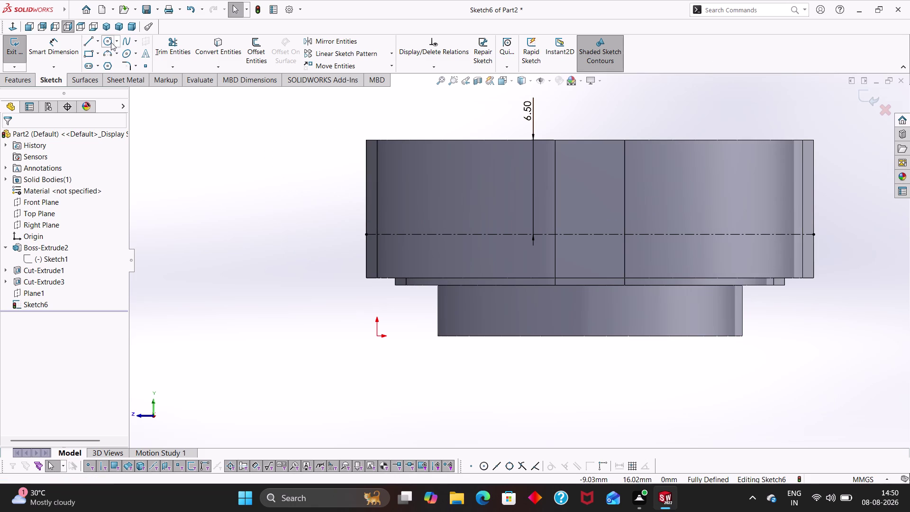
Draw a vertical centreline from the part's top edge to its bottom edge.
click(98, 40)
click(110, 66)
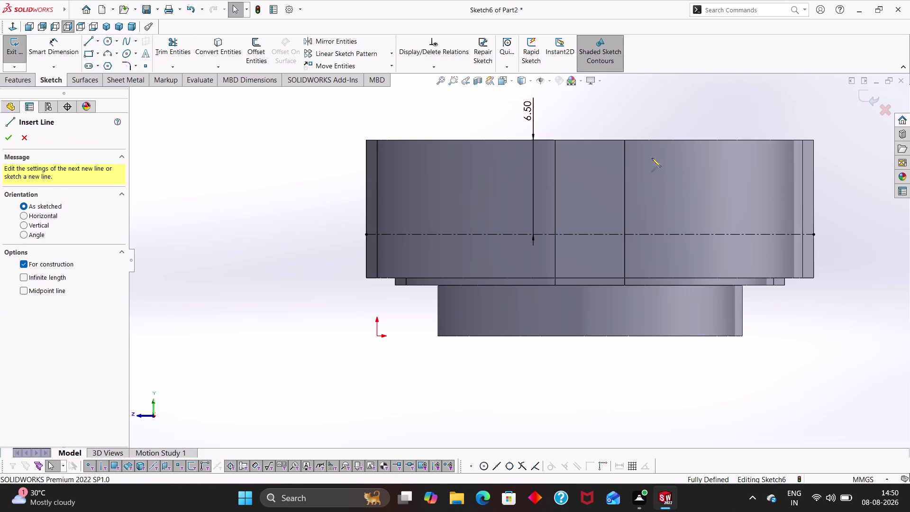
click(591, 140)
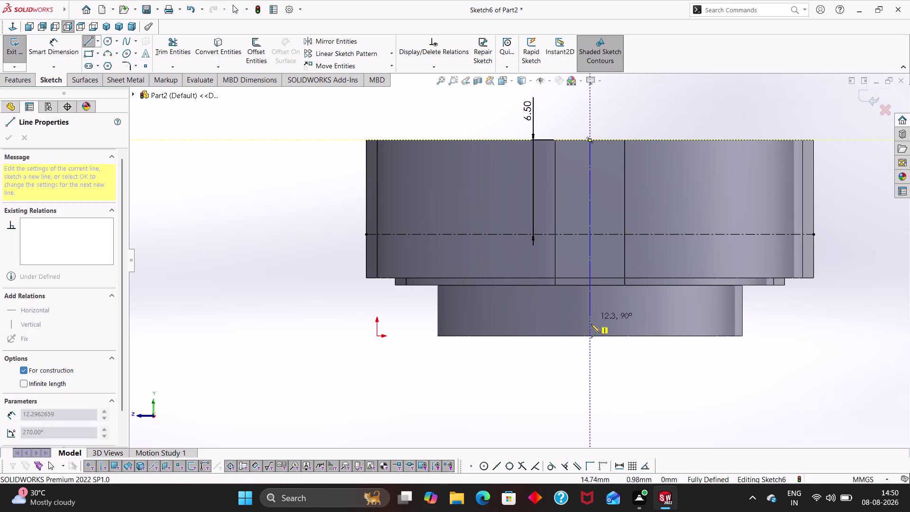
click(589, 337)
key(Escape)
key(Escape)
key(Escape)
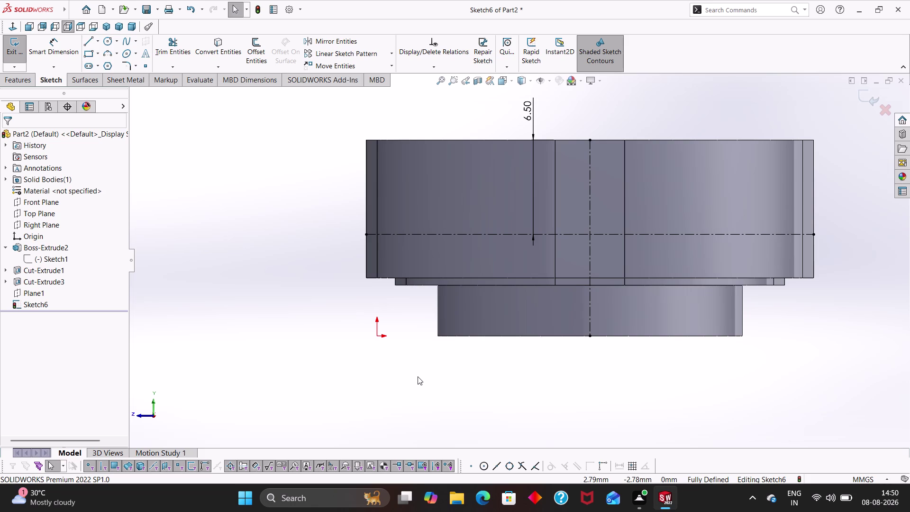
Draw a 3.5 mm vertical line from the horizontal centreline down to the step edge.
scroll(down, 3)
click(89, 44)
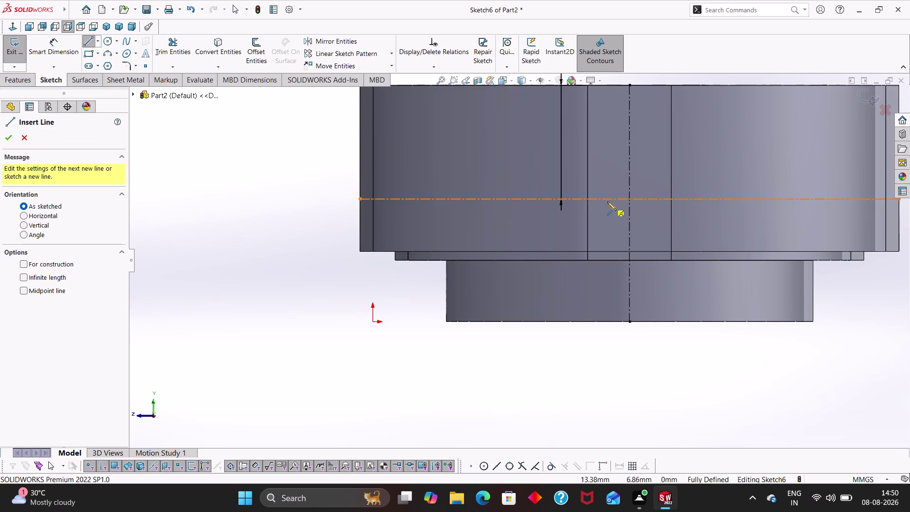
click(589, 199)
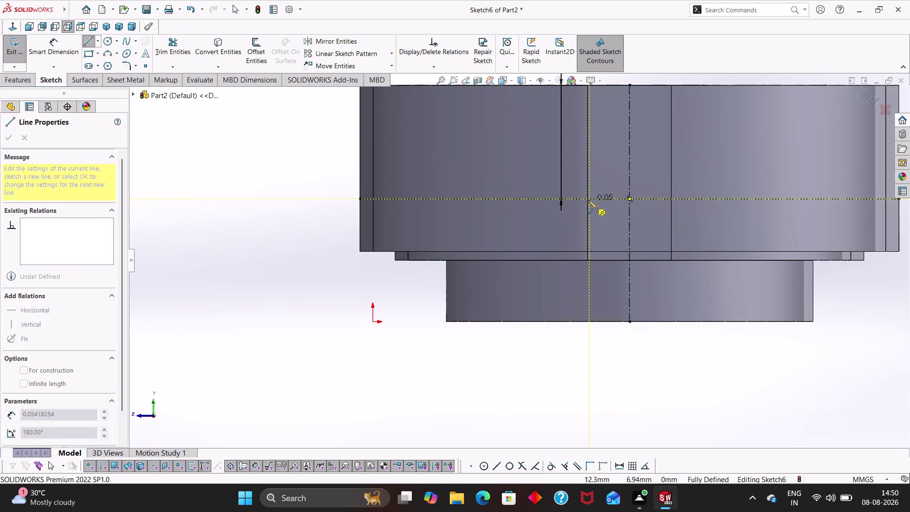
key(Escape)
key(Escape)
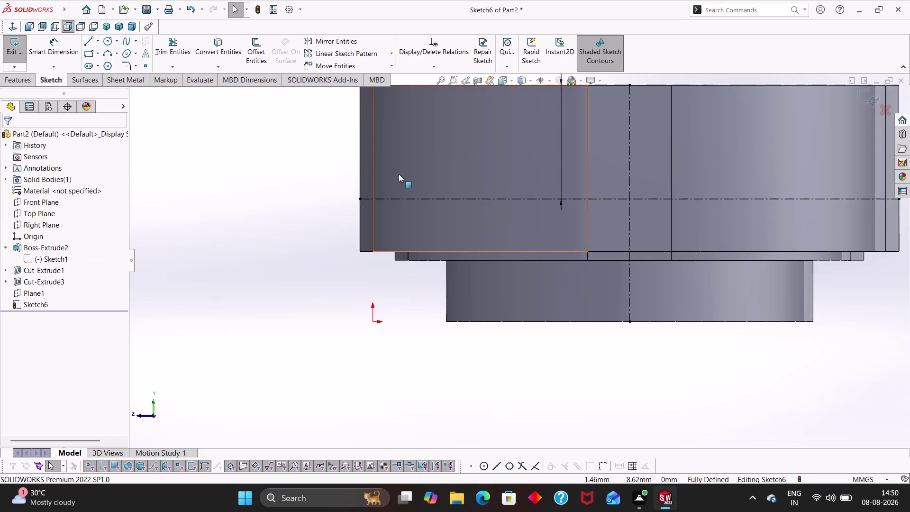
click(89, 41)
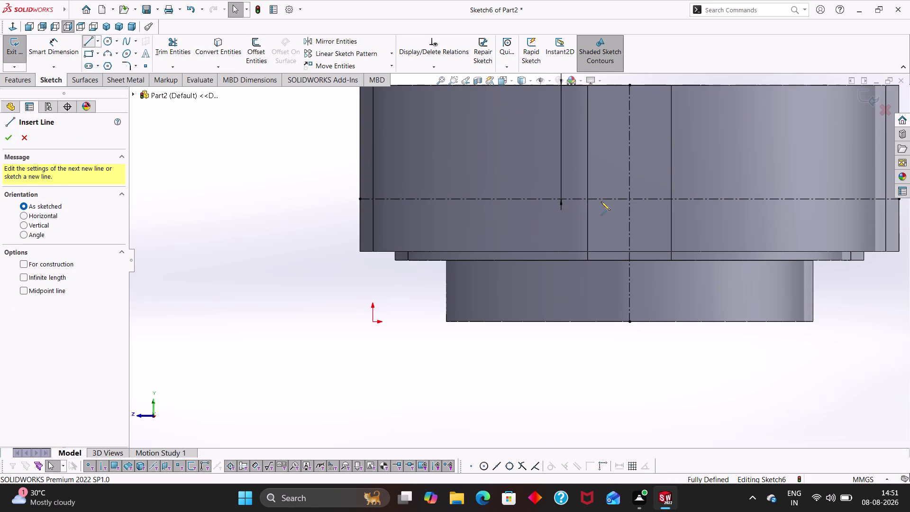
click(587, 200)
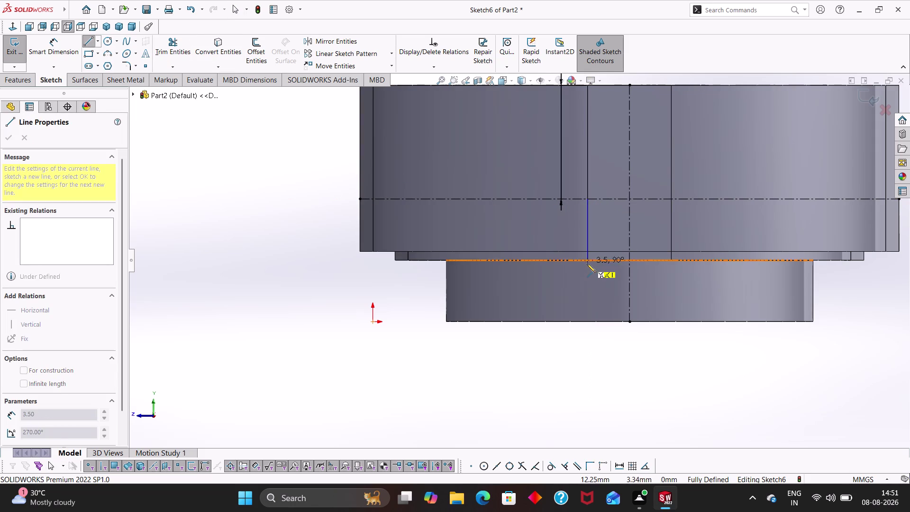
click(588, 262)
key(Escape)
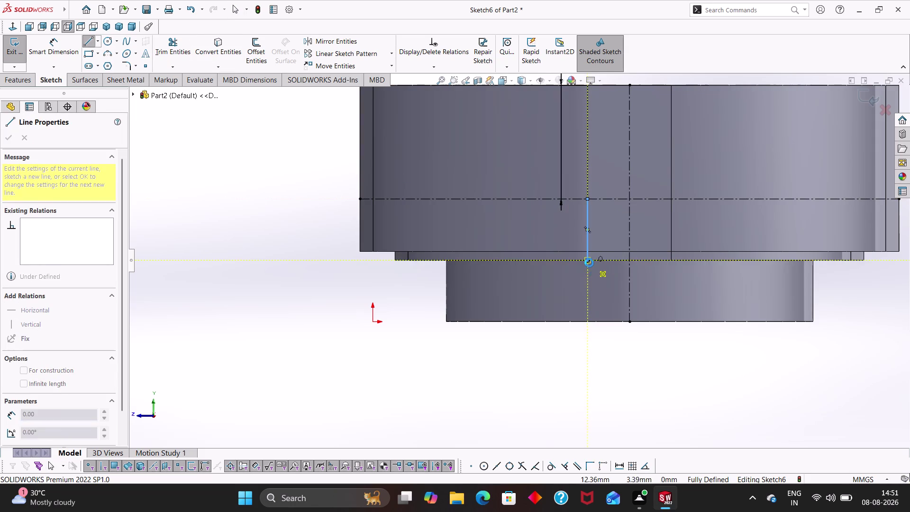
right_drag(286, 207, 279, 210)
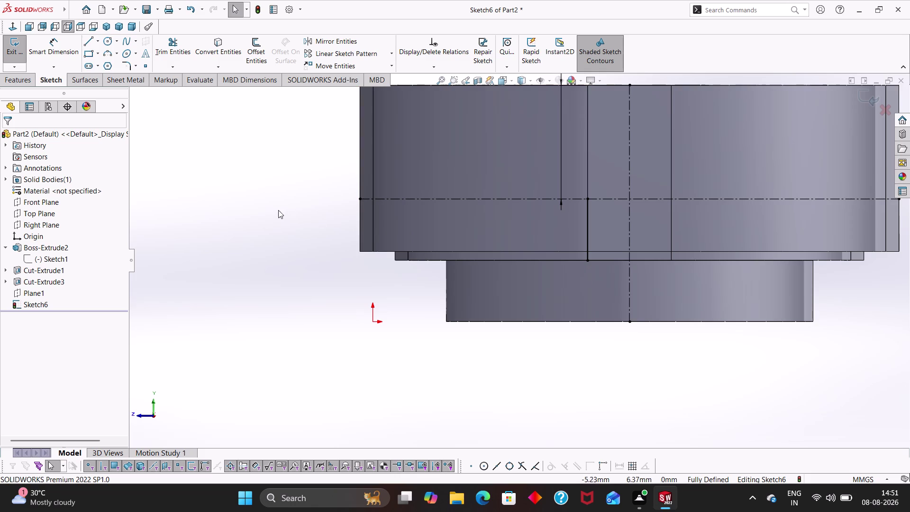
right_drag(279, 210, 267, 213)
Sketch a three-point quarter arc from the line's lower end toward the bottom edge.
click(109, 53)
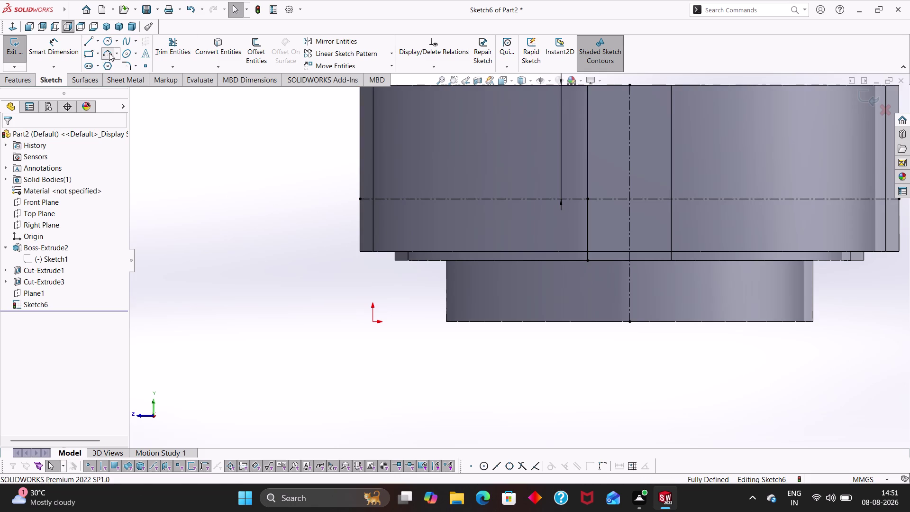
click(590, 262)
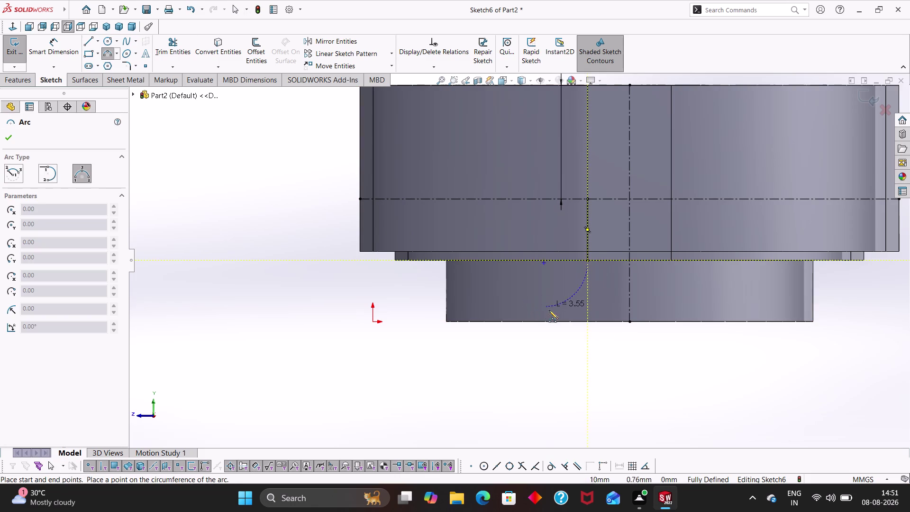
click(541, 321)
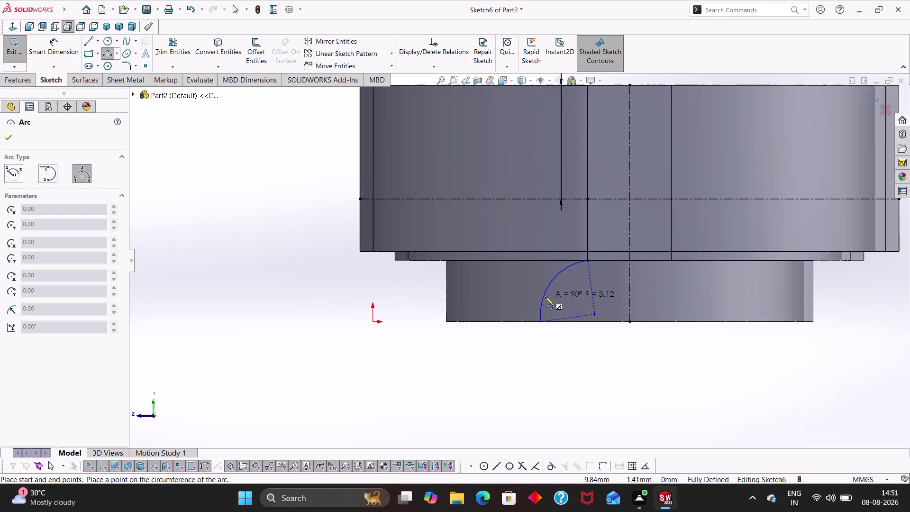
click(545, 297)
key(Escape)
key(Escape)
key(Escape)
right_drag(598, 375, 608, 324)
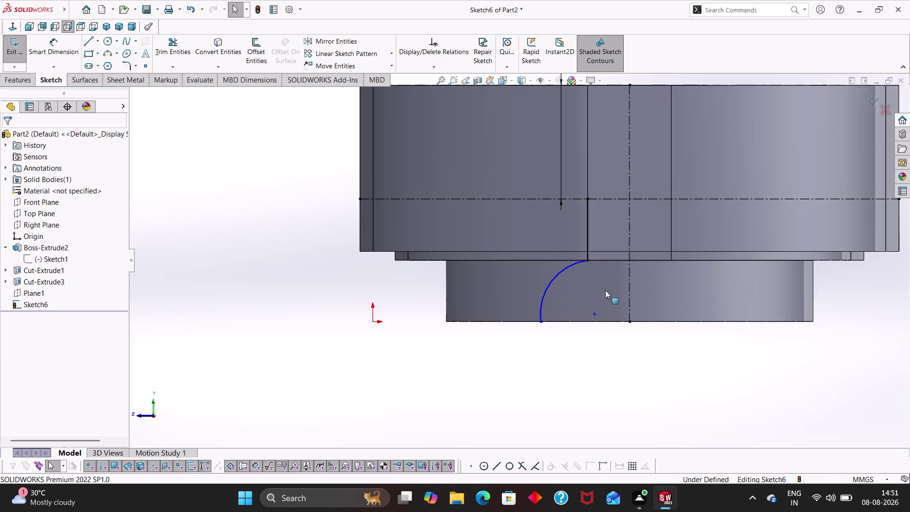
right_drag(607, 324, 597, 264)
Dimension the arc radius to 6.5 mm and adjust its centre point.
click(550, 287)
click(577, 296)
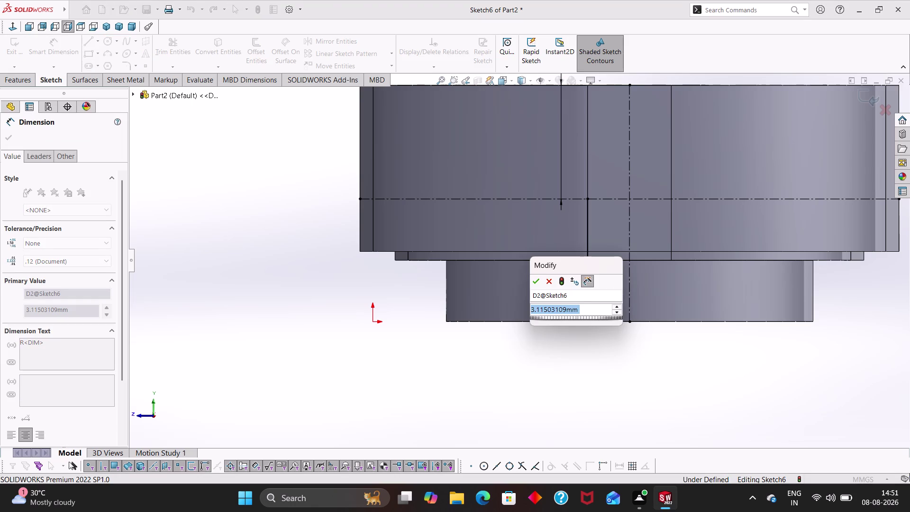
text(6.5)
key(Return)
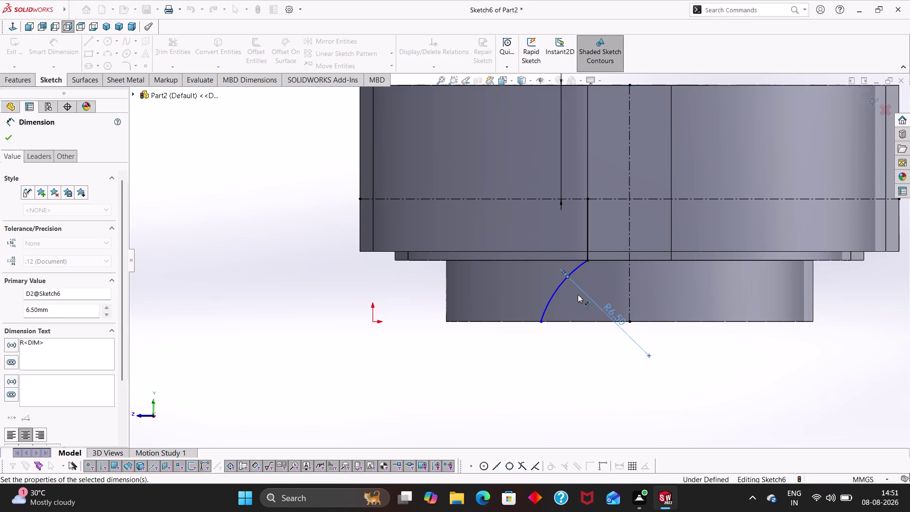
click(672, 352)
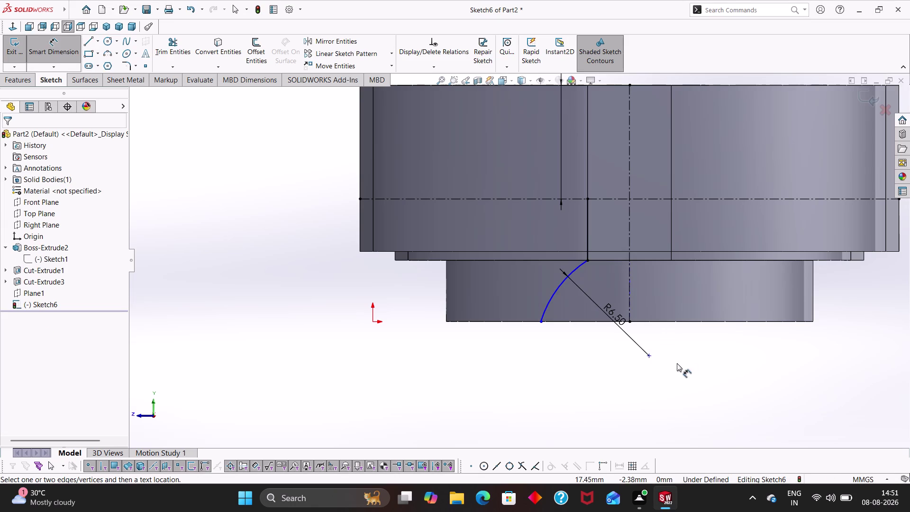
key(Escape)
key(Escape)
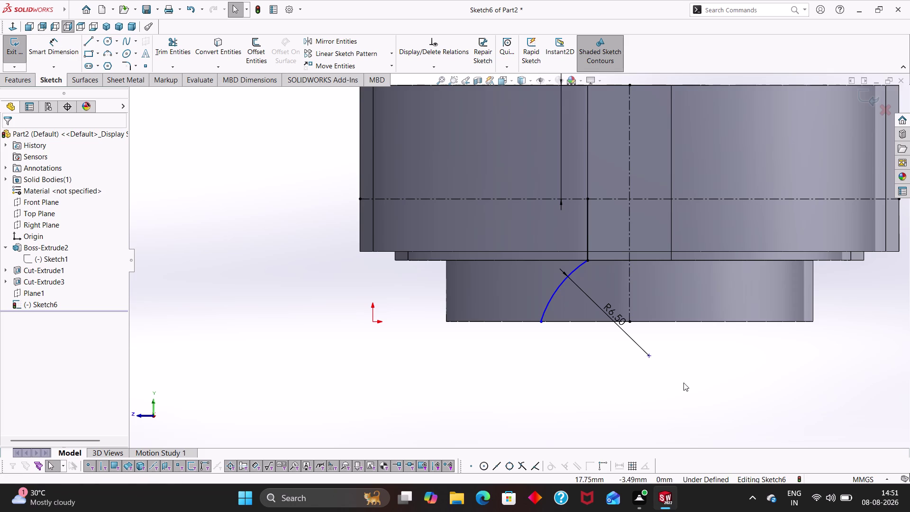
drag(649, 355, 647, 337)
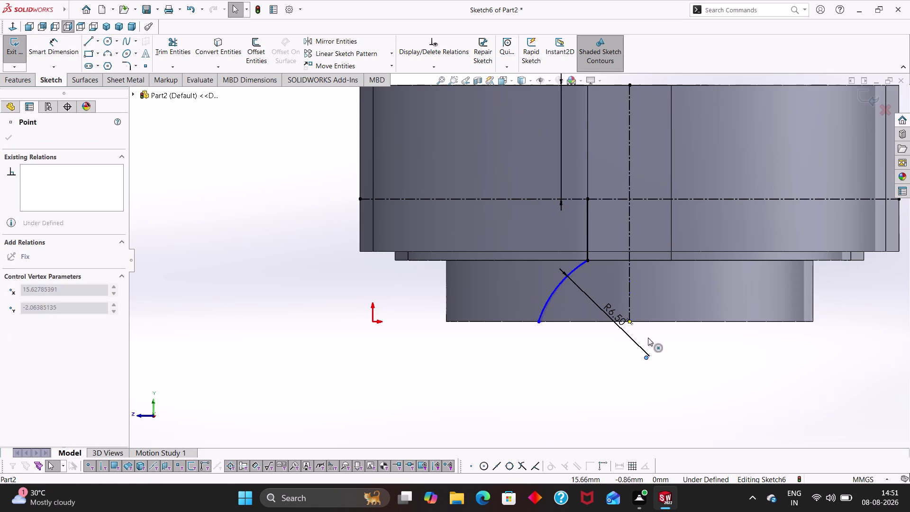
Try relating the arc's centre point to the bottom edge's centre point.
drag(647, 337, 648, 344)
key(Escape)
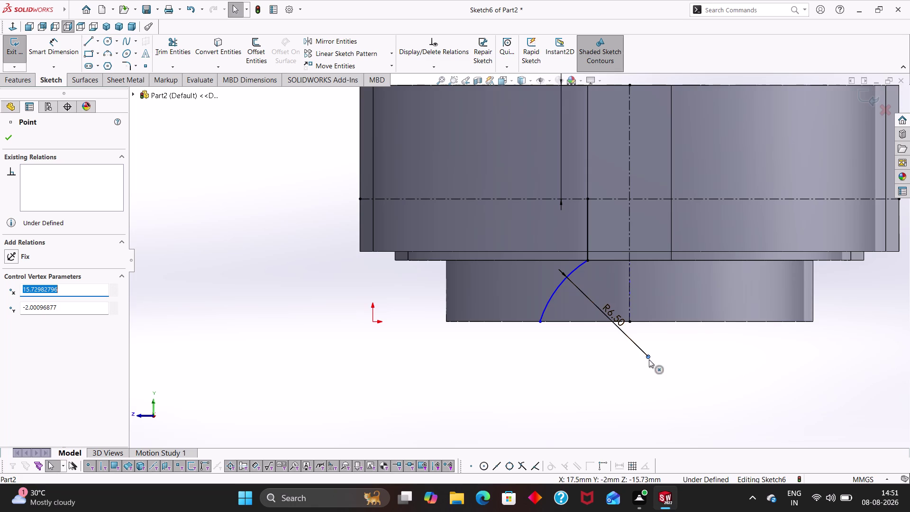
click(649, 357)
click(630, 321)
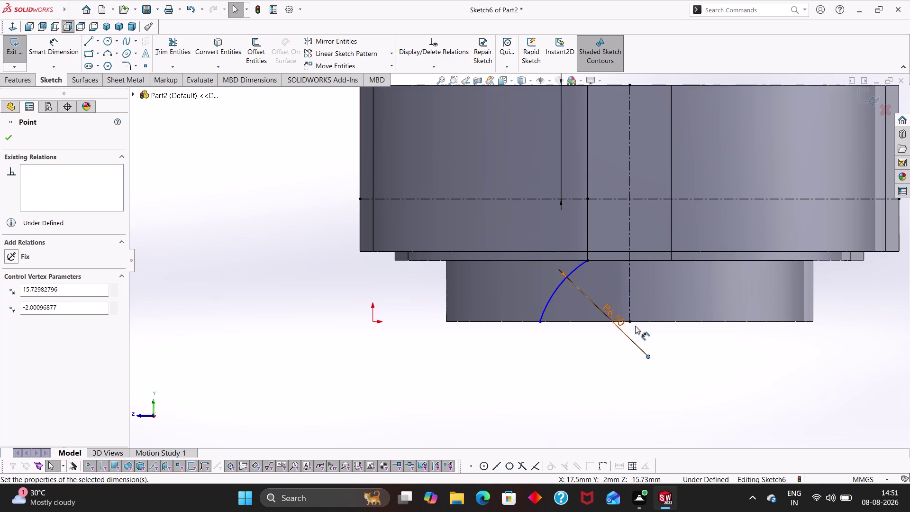
scroll(down, 3)
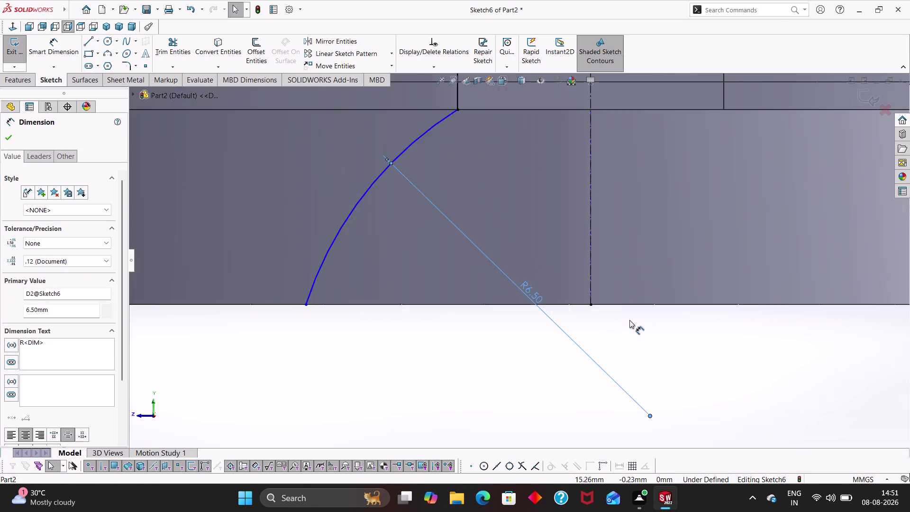
scroll(down, 3)
click(531, 277)
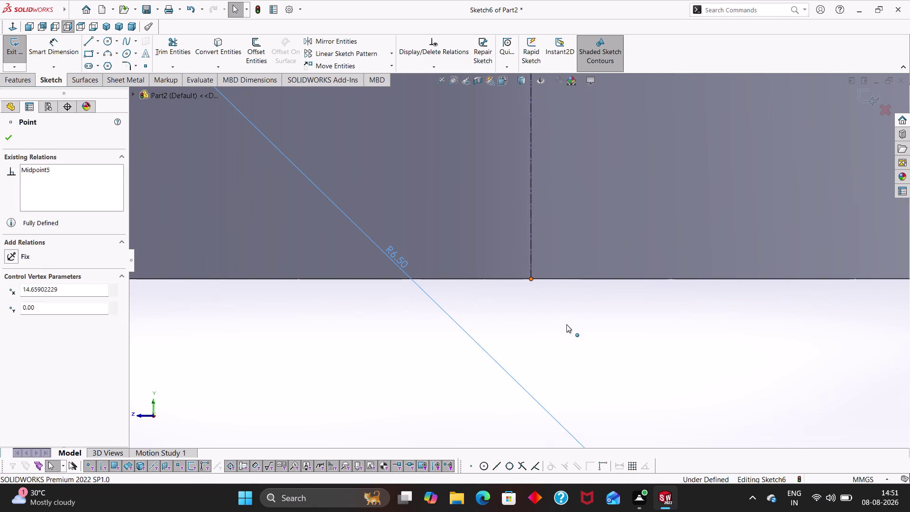
scroll(up, 3)
scroll(up, 3)
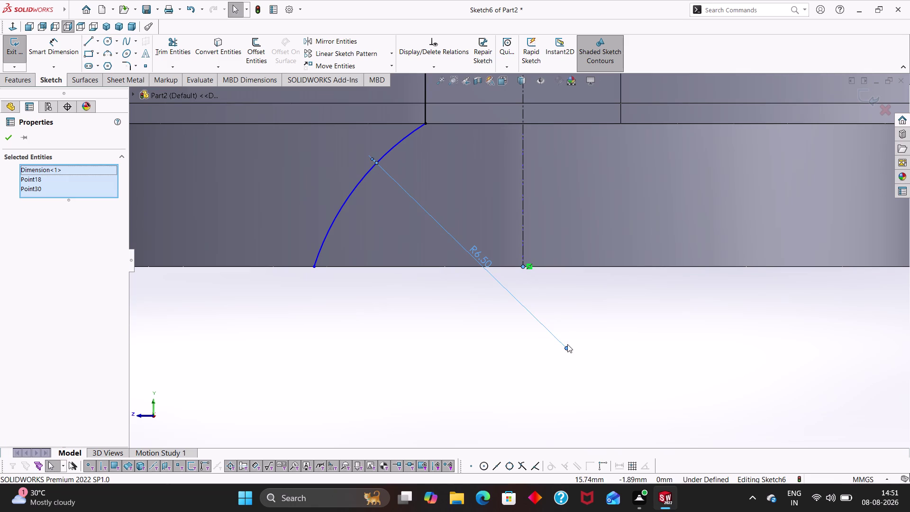
key(Escape)
key(Escape)
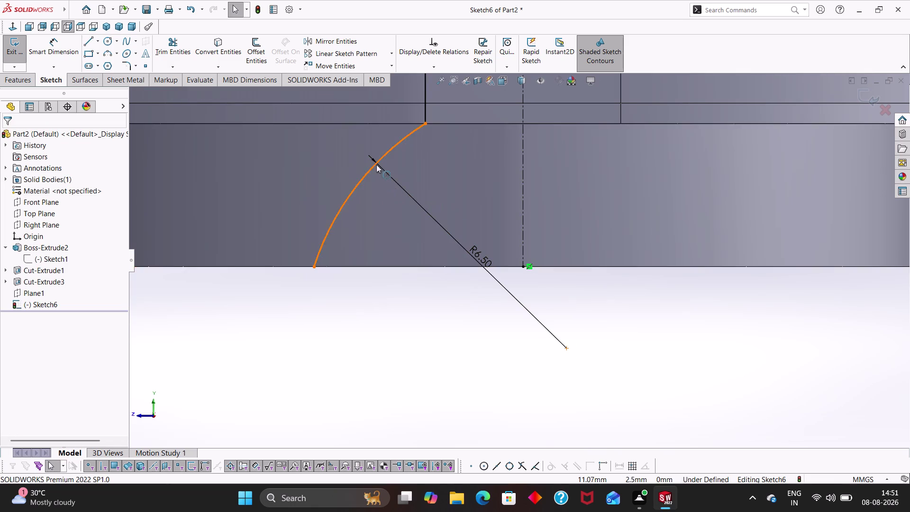
Delete relations on the arc endpoint and vertical line, dragging the arc onto the line's end.
drag(424, 125, 421, 138)
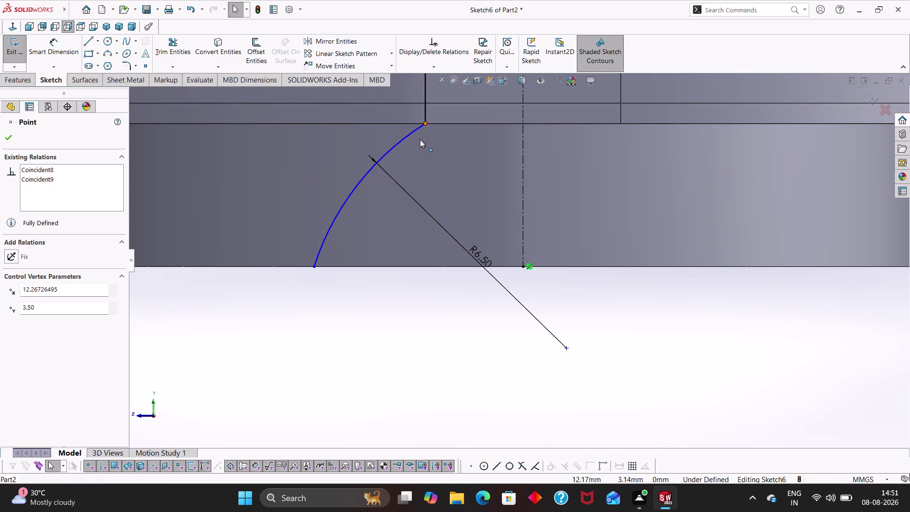
drag(422, 139, 412, 144)
scroll(up, 3)
click(474, 187)
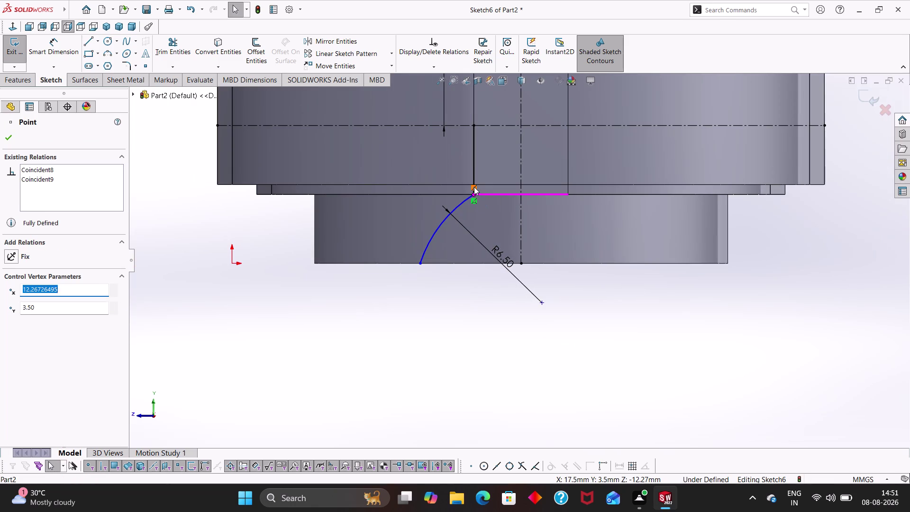
key(Delete)
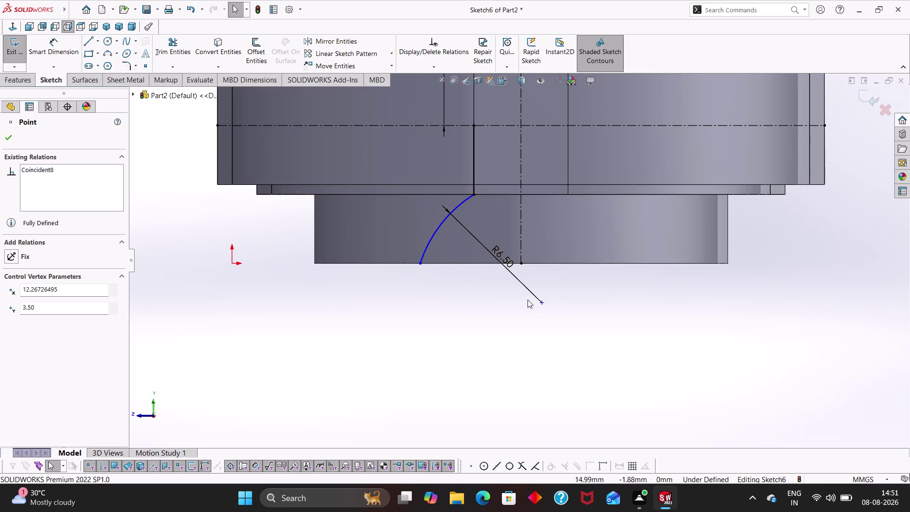
drag(542, 303, 523, 268)
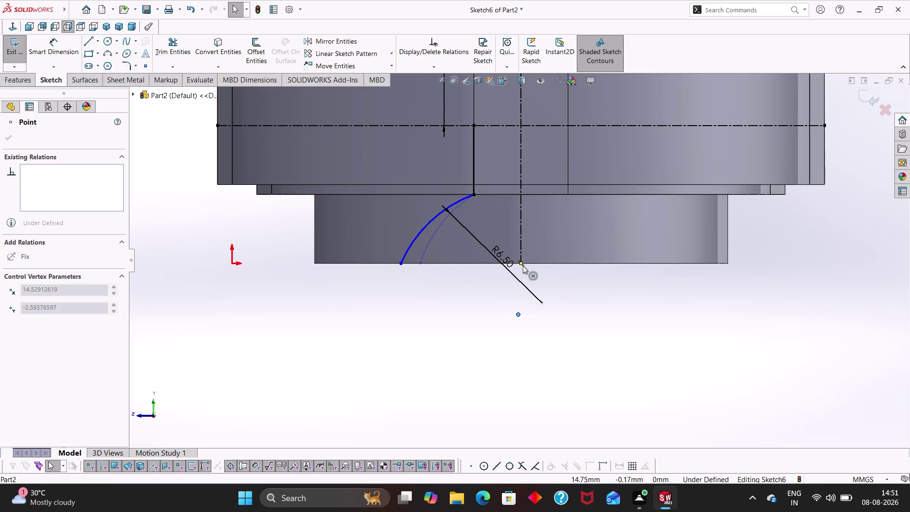
drag(523, 268, 523, 262)
click(475, 167)
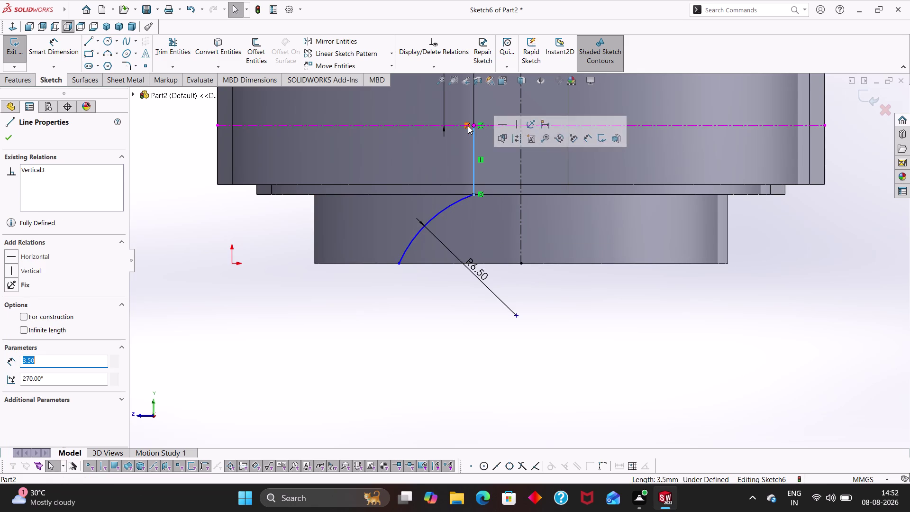
click(468, 126)
key(Delete)
drag(472, 148, 454, 154)
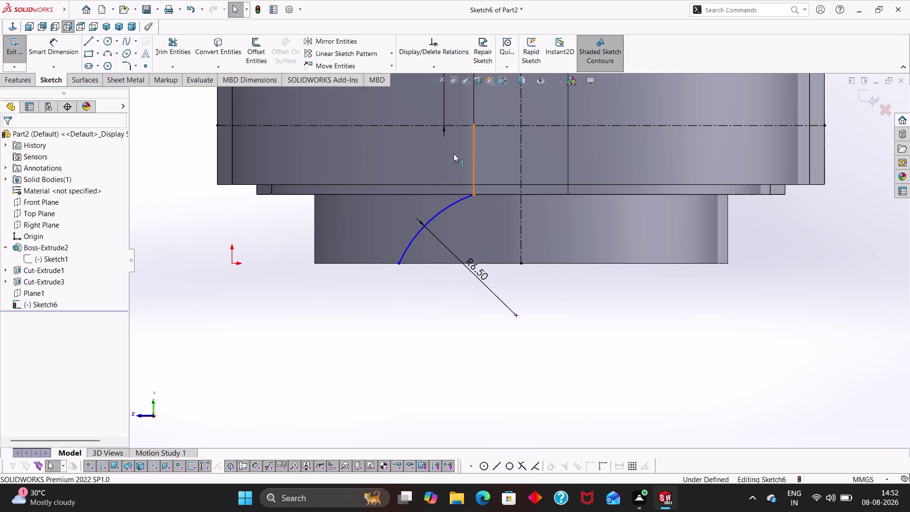
drag(454, 154, 452, 154)
click(478, 126)
key(Delete)
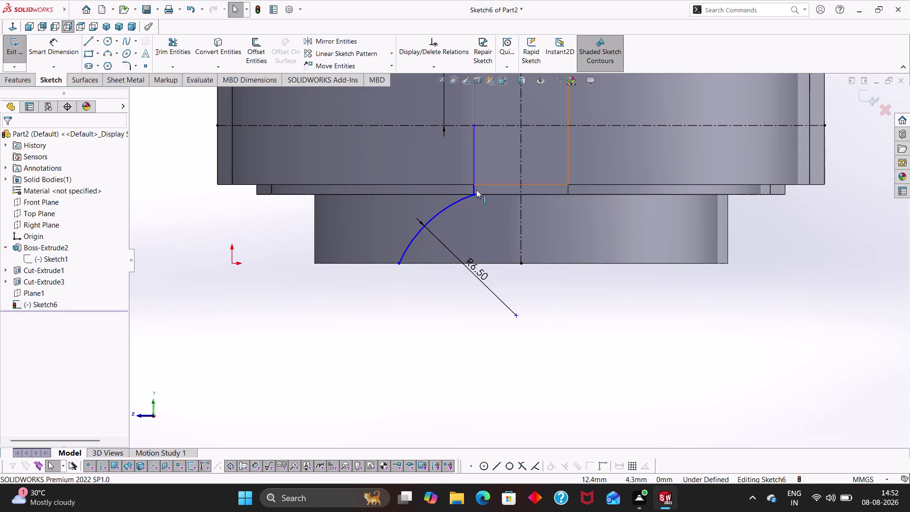
Drag the arc end along the vertical line, revert it, then delete the R6.50 arc.
click(472, 195)
click(480, 195)
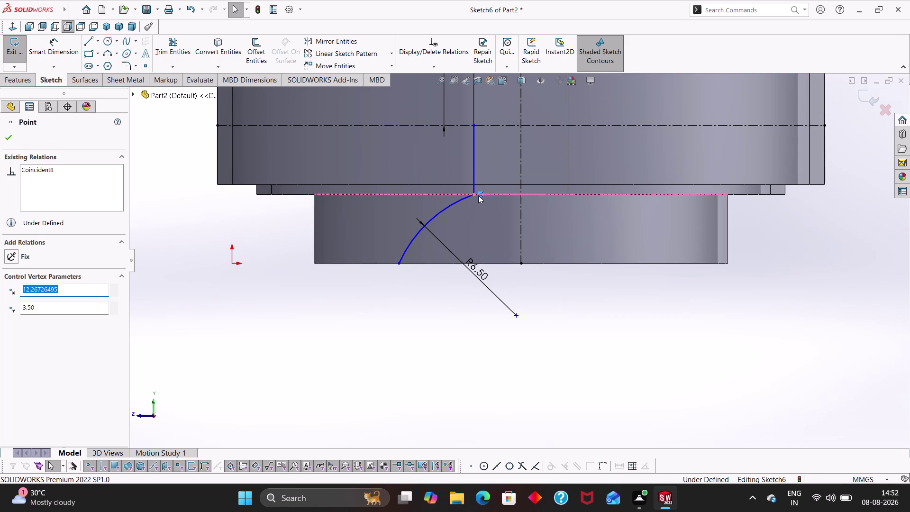
key(Delete)
drag(518, 314, 521, 271)
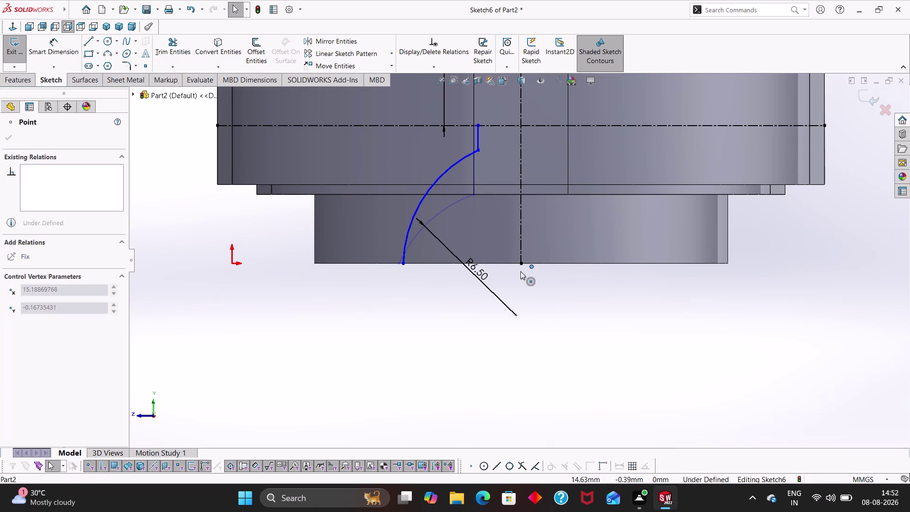
drag(520, 272, 508, 272)
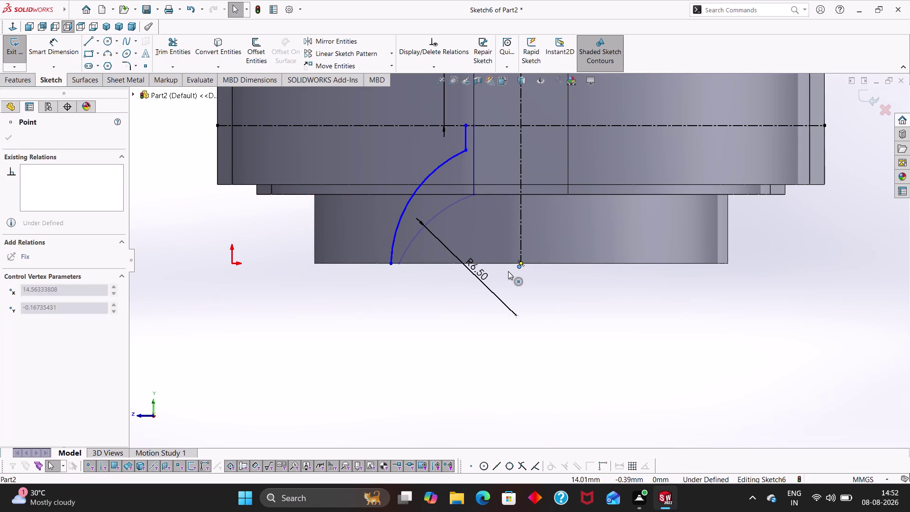
drag(508, 271, 510, 268)
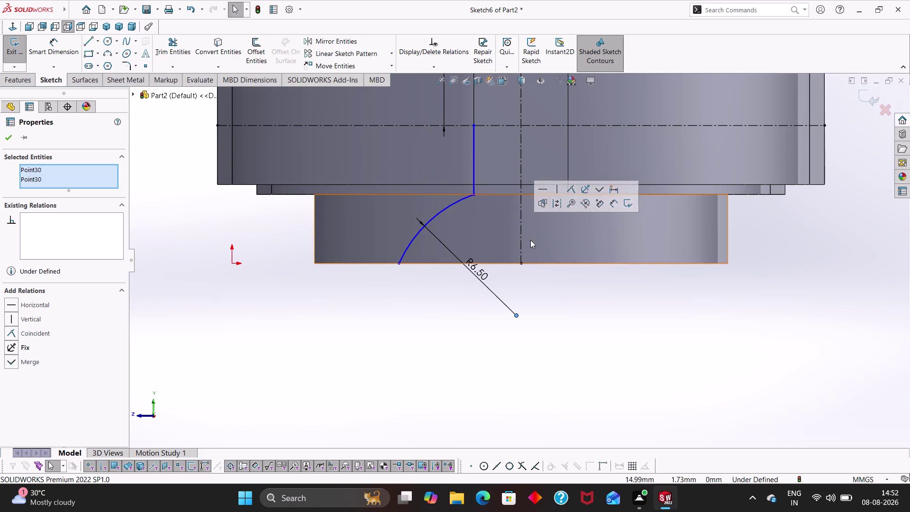
key(Escape)
key(Escape)
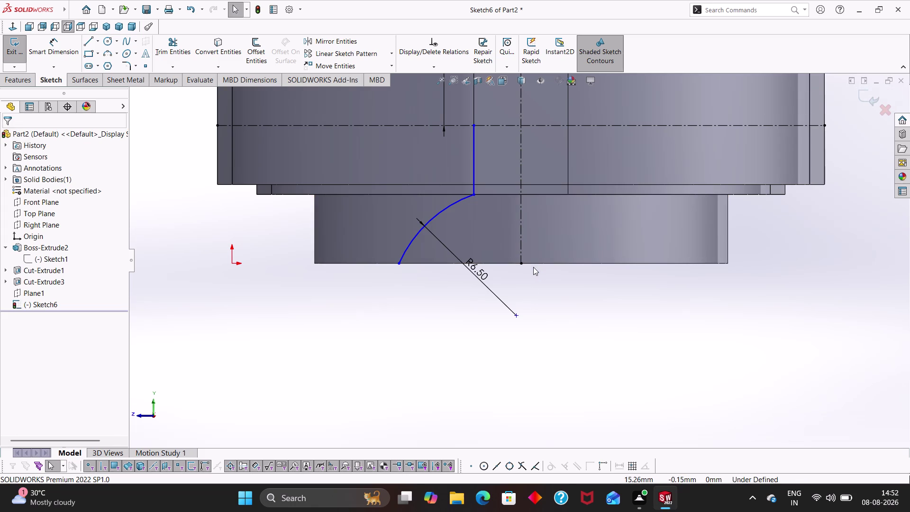
click(447, 210)
key(Delete)
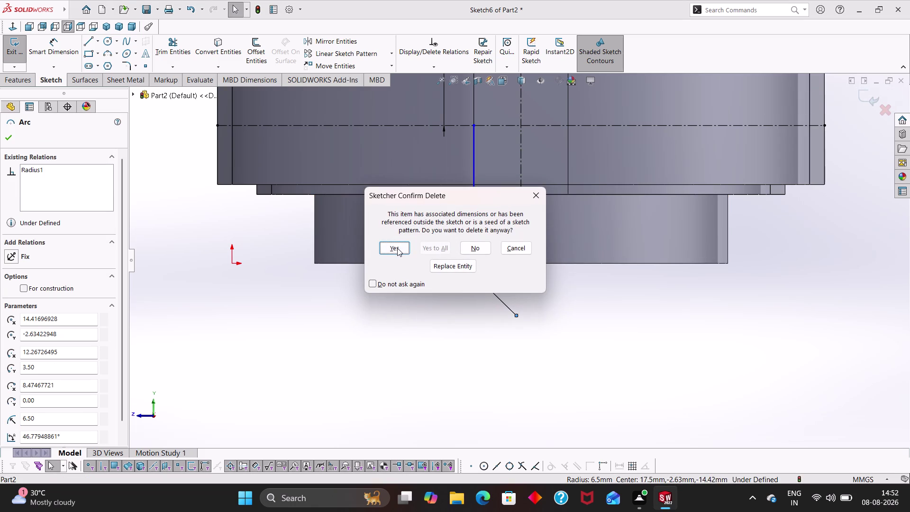
Confirm the arc deletion and sketch a new arc from the vertical line's lower end.
click(397, 247)
key(Delete)
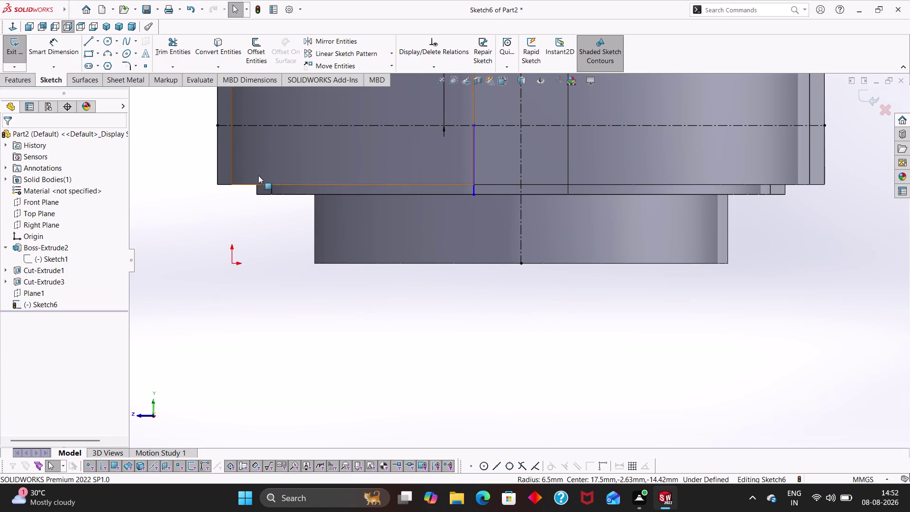
click(96, 44)
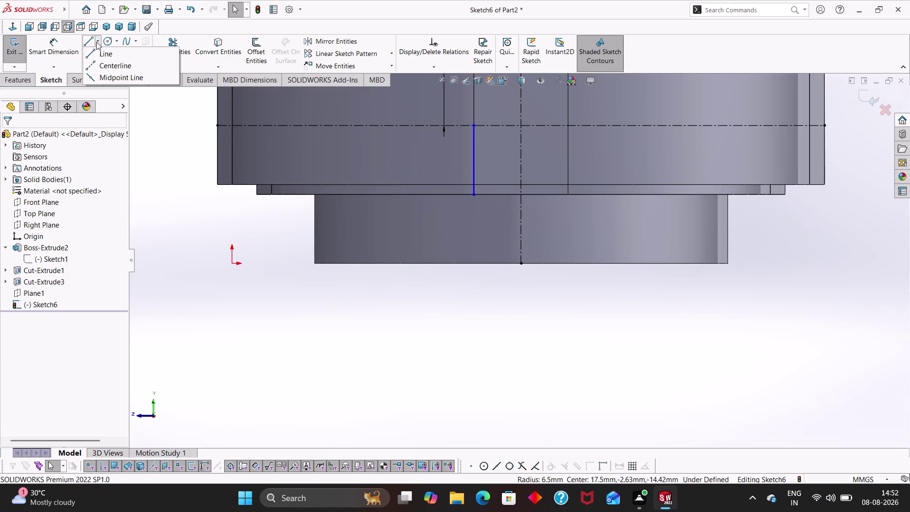
click(92, 38)
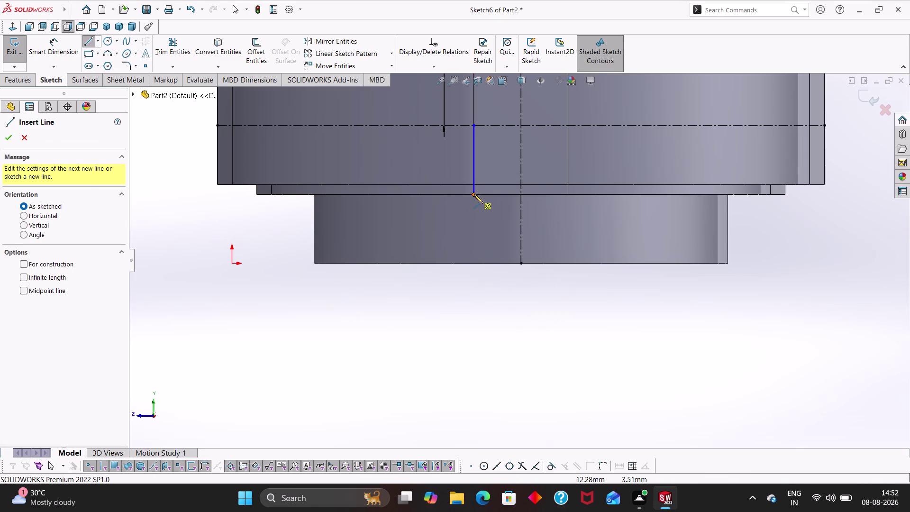
click(474, 195)
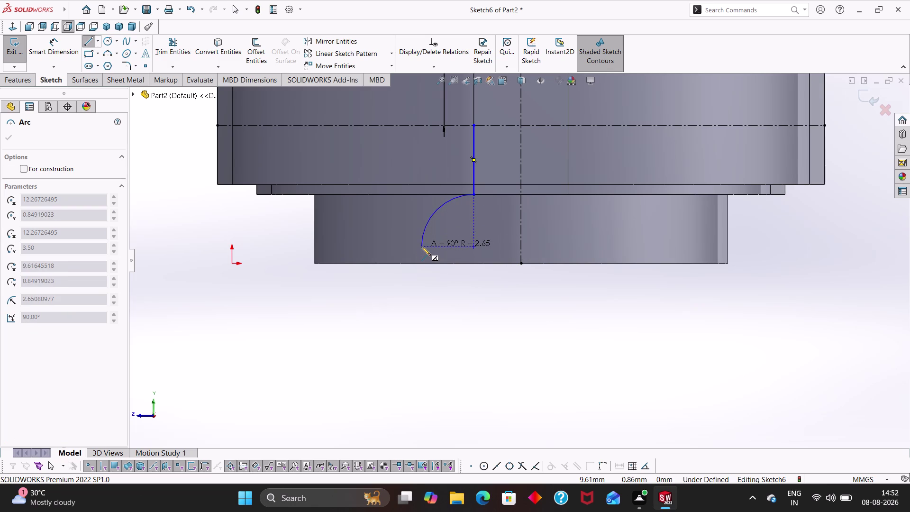
click(422, 246)
key(Escape)
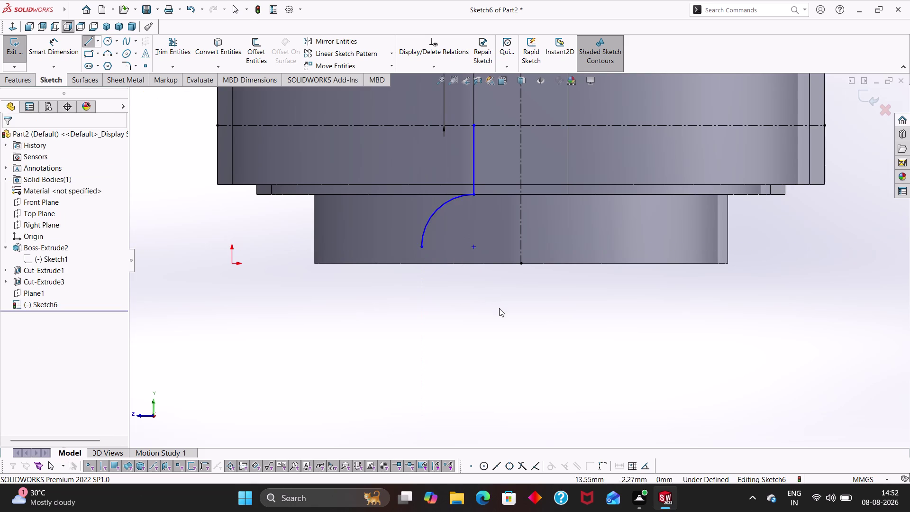
right_drag(499, 308, 471, 224)
Dimension the new arc's radius to 6.5 mm.
click(444, 205)
click(460, 230)
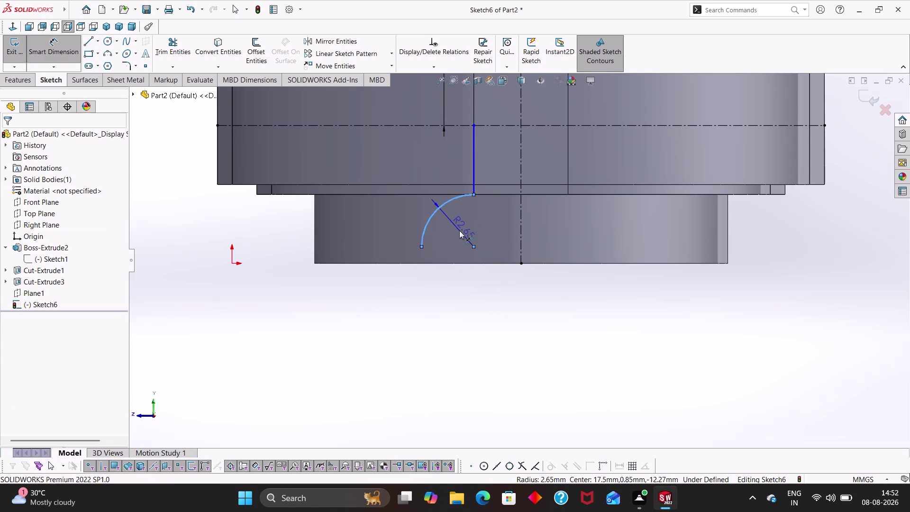
key(6)
text(.)
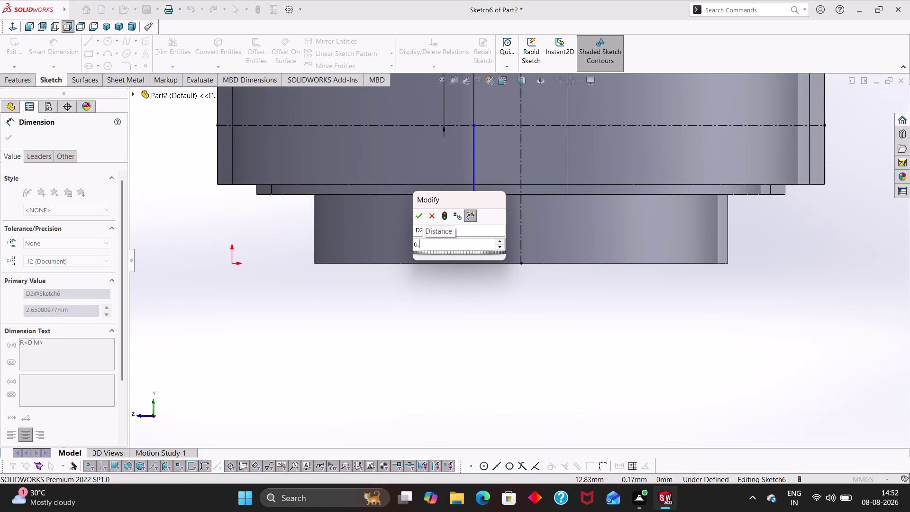
text(5)
key(Return)
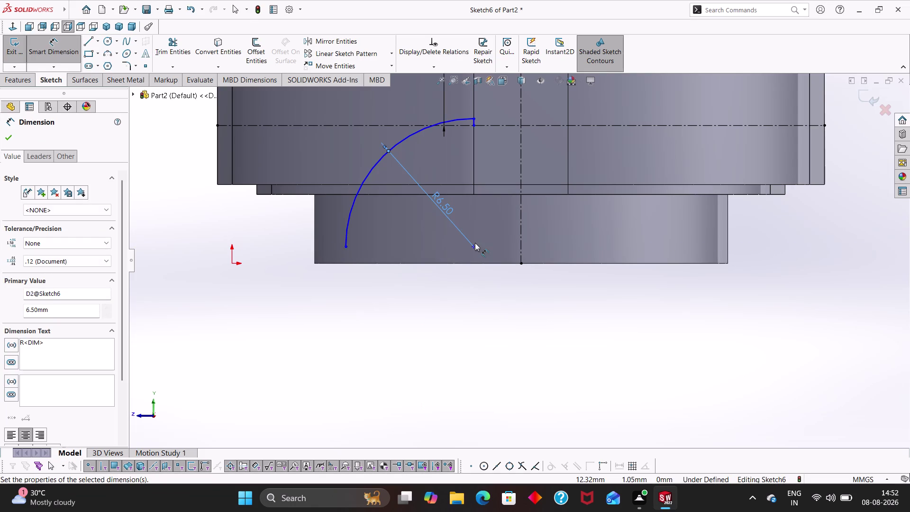
key(Escape)
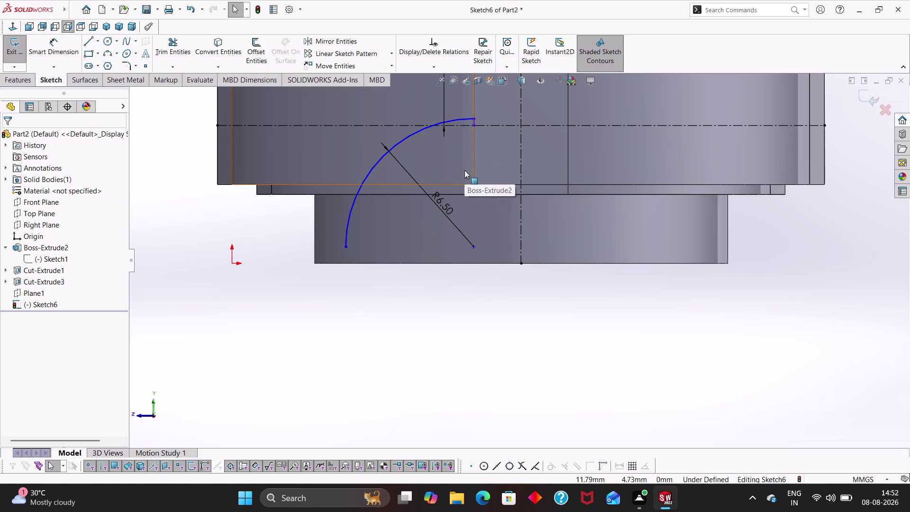
Drag the arc ends onto the vertical line's lower end and the part's bottom edge.
drag(474, 117, 471, 193)
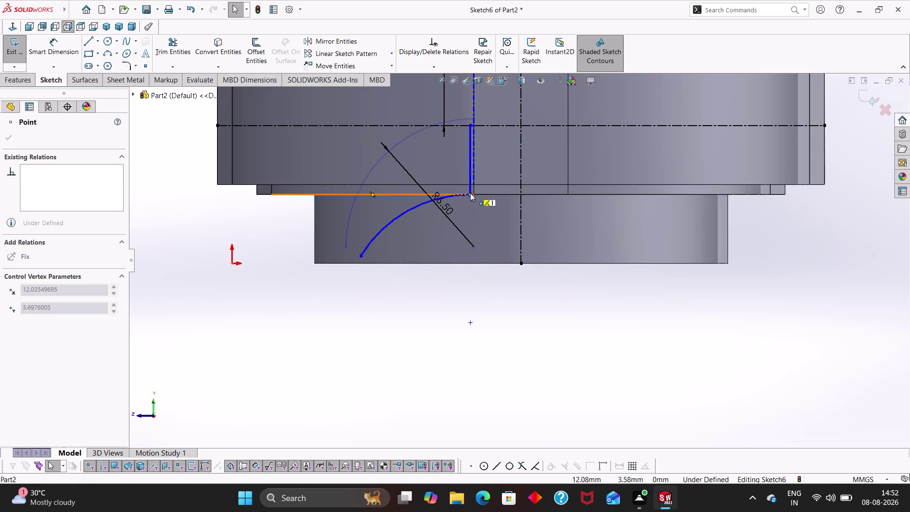
drag(470, 193, 475, 195)
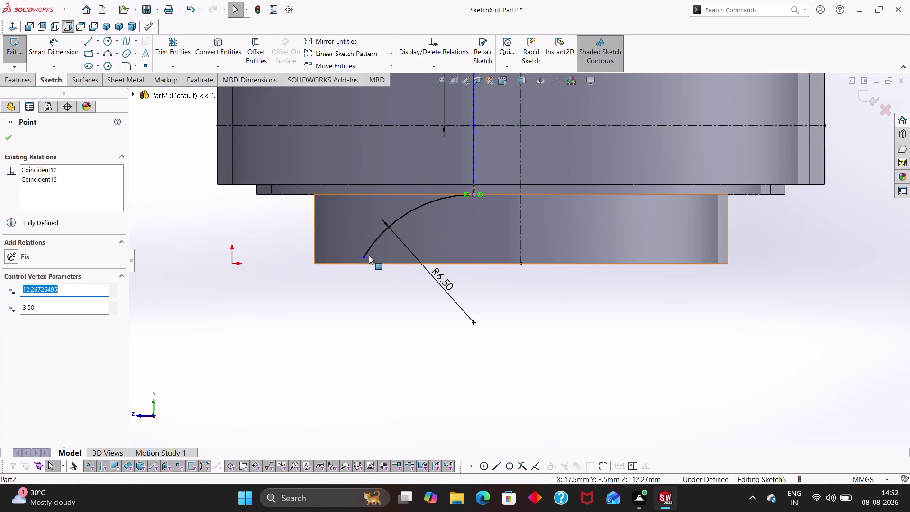
drag(366, 256, 400, 277)
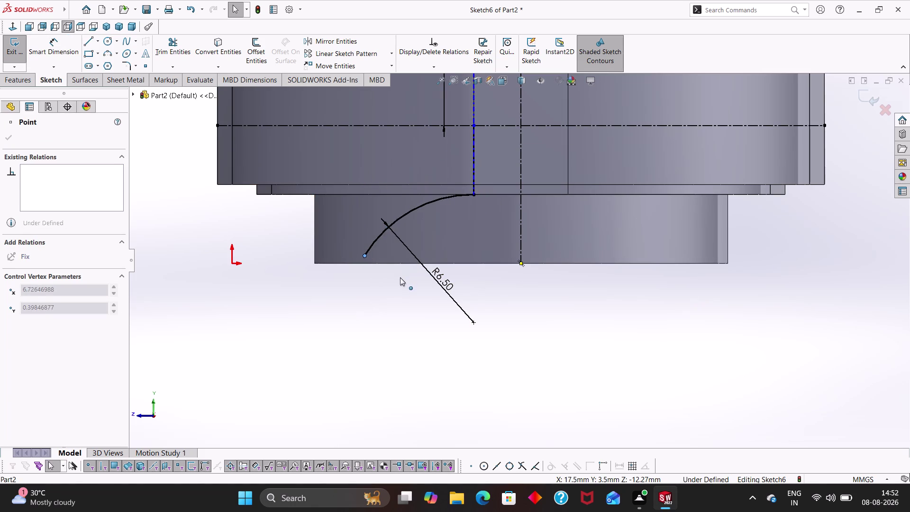
drag(400, 278, 399, 282)
key(Escape)
key(Escape)
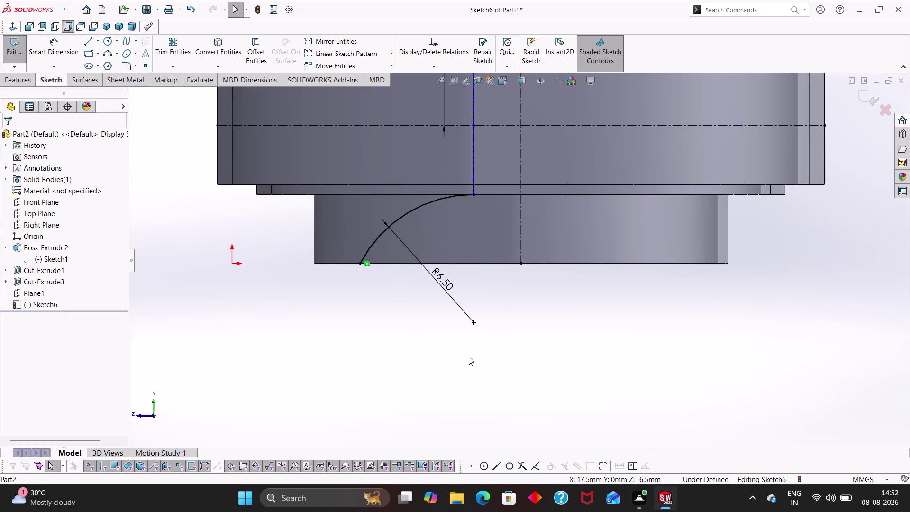
key(Escape)
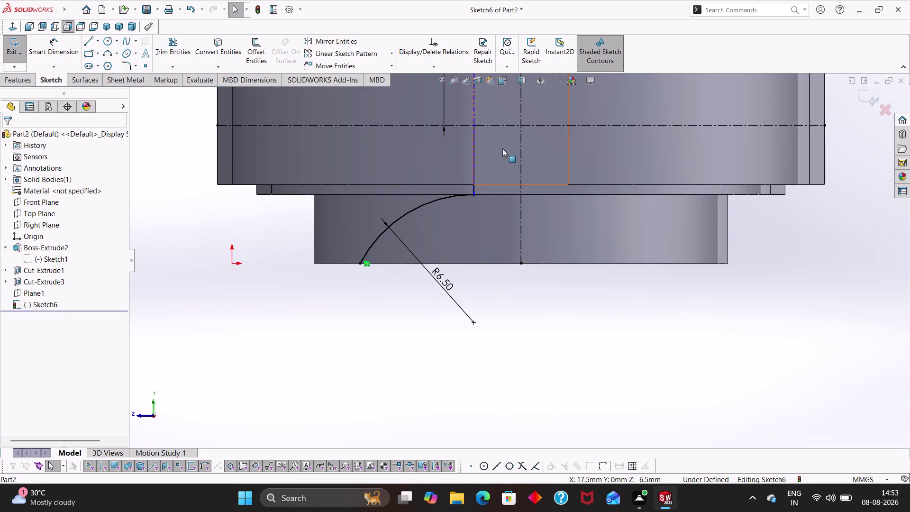
scroll(up, 3)
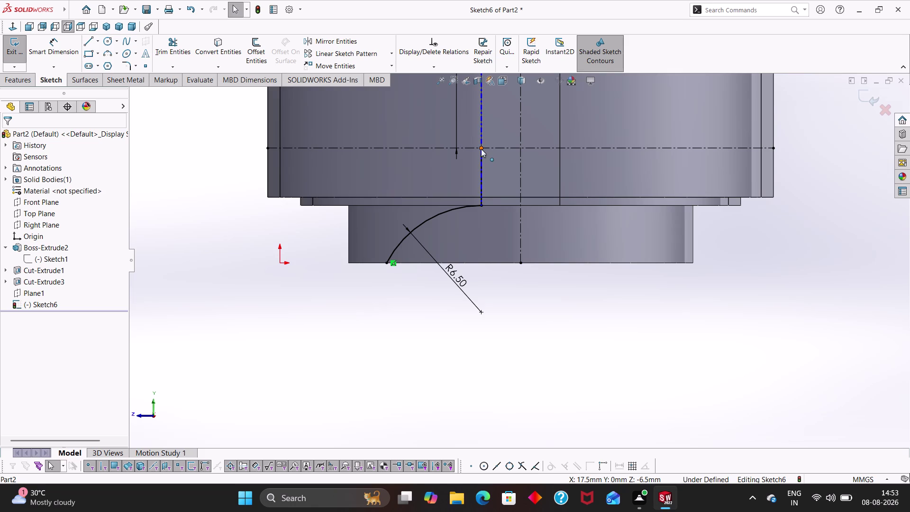
click(84, 42)
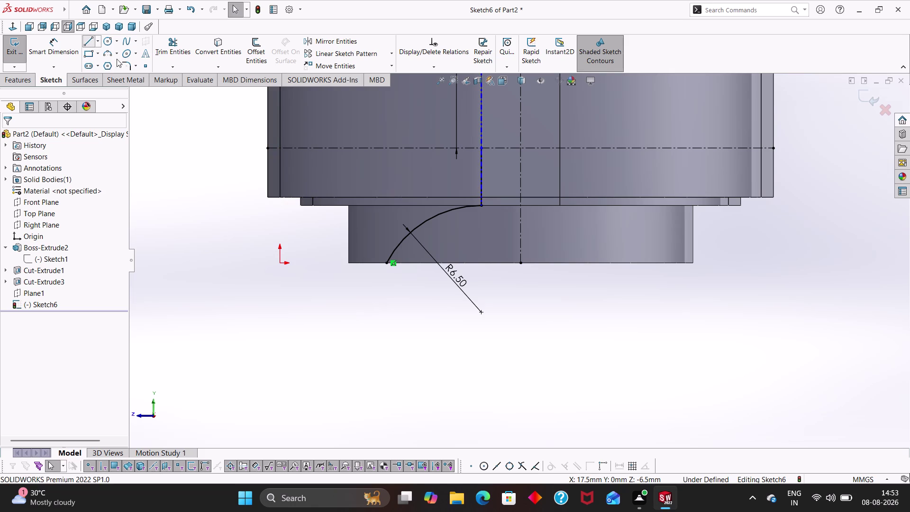
Draw lines from the vertical line's top along the centreline, down the axis, and along the bottom edge to the arc.
click(480, 147)
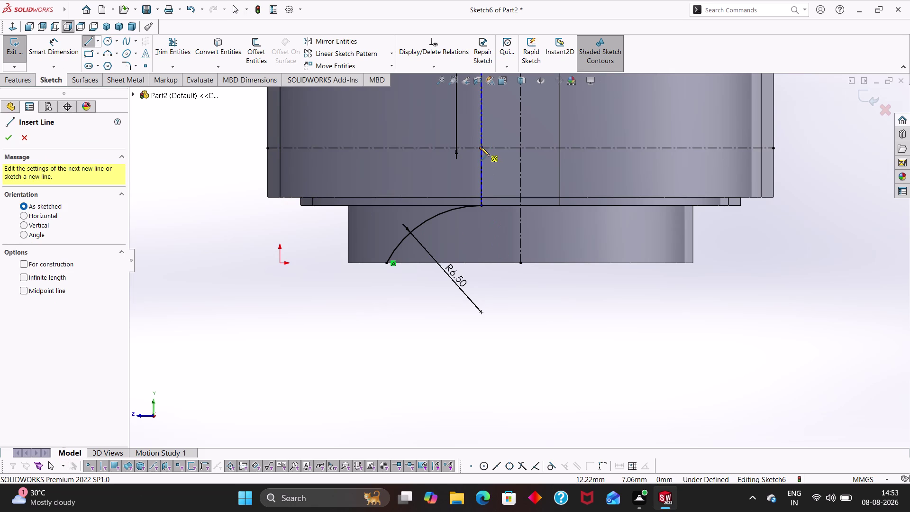
click(520, 146)
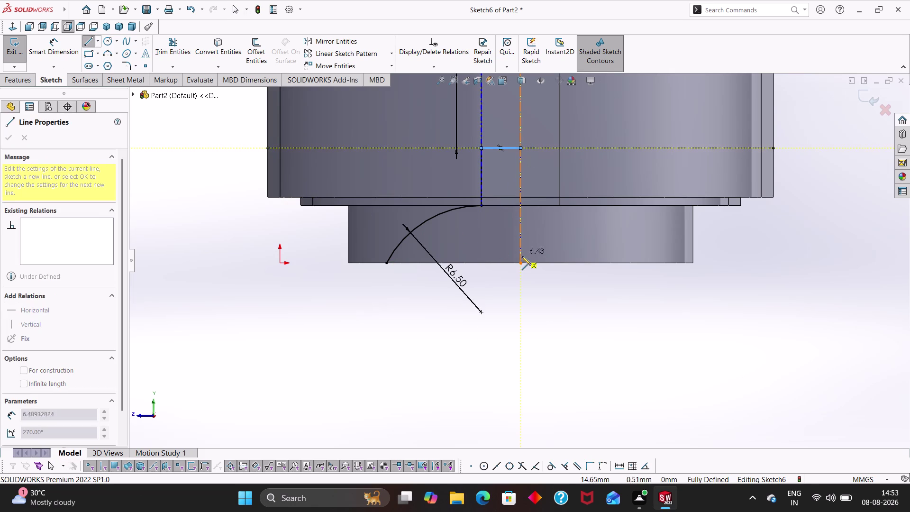
click(522, 262)
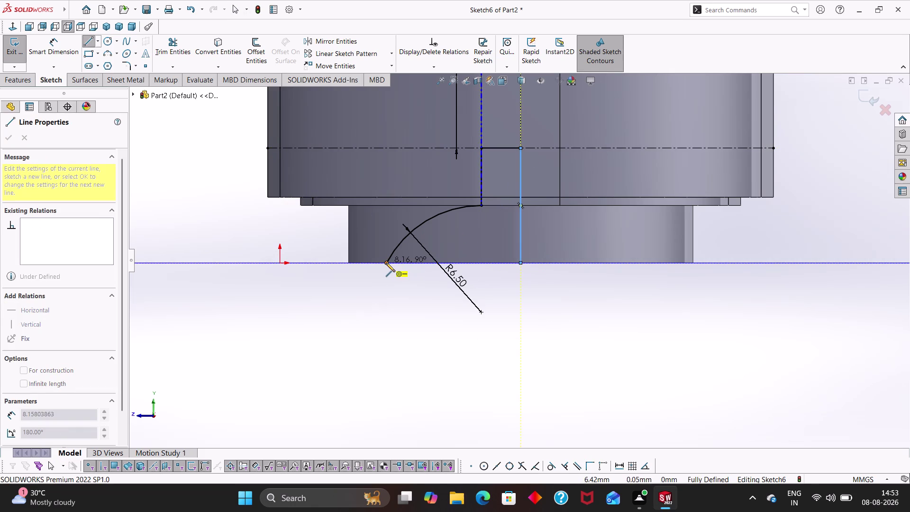
click(386, 263)
key(Escape)
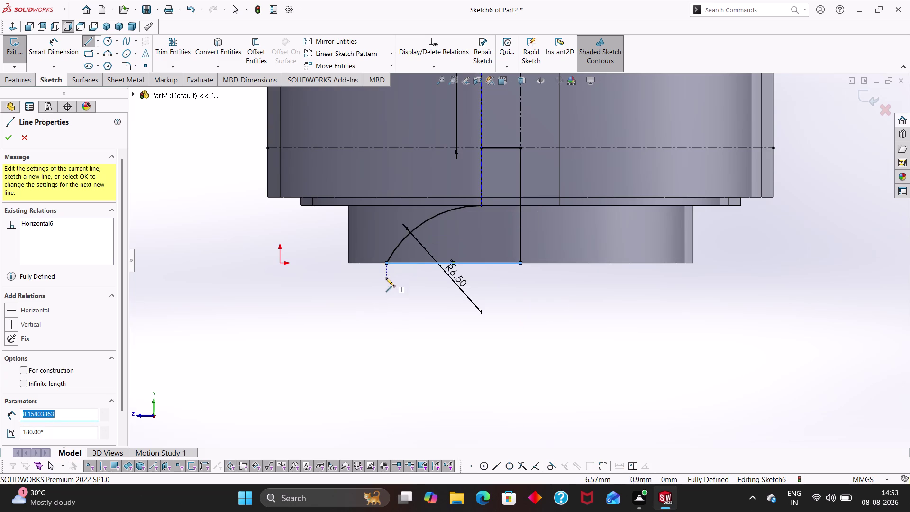
click(8, 133)
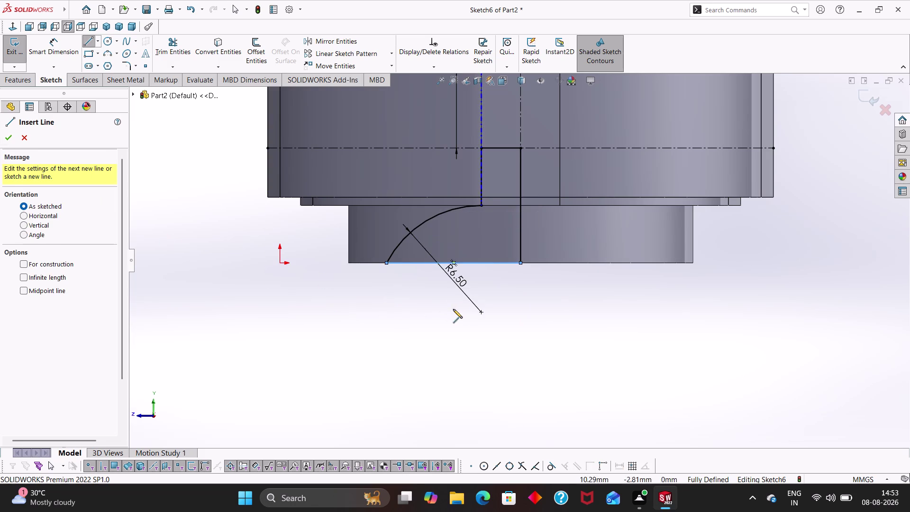
key(Escape)
click(482, 120)
key(Escape)
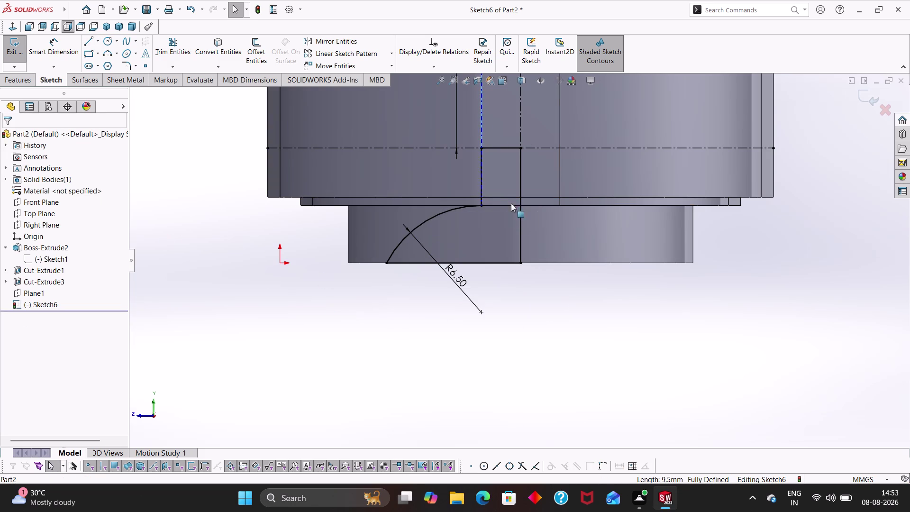
key(Escape)
key(Escape)
key(Escape)
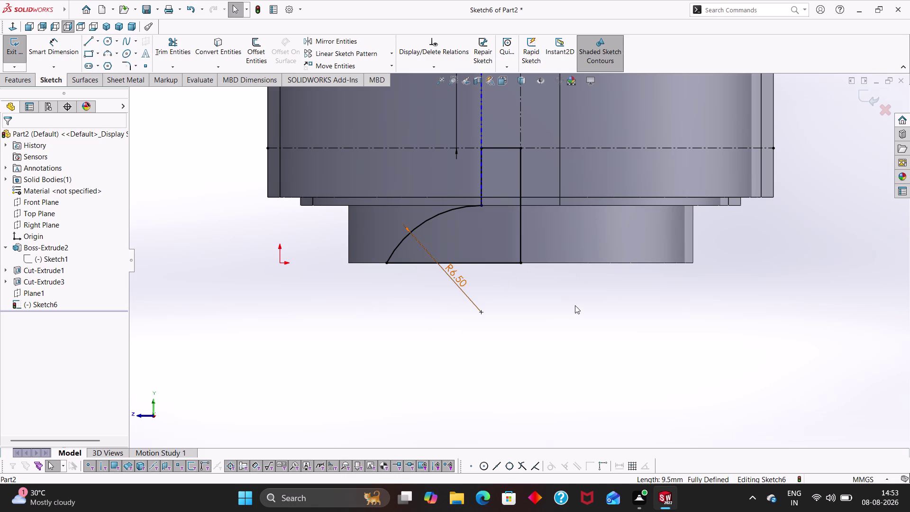
click(30, 75)
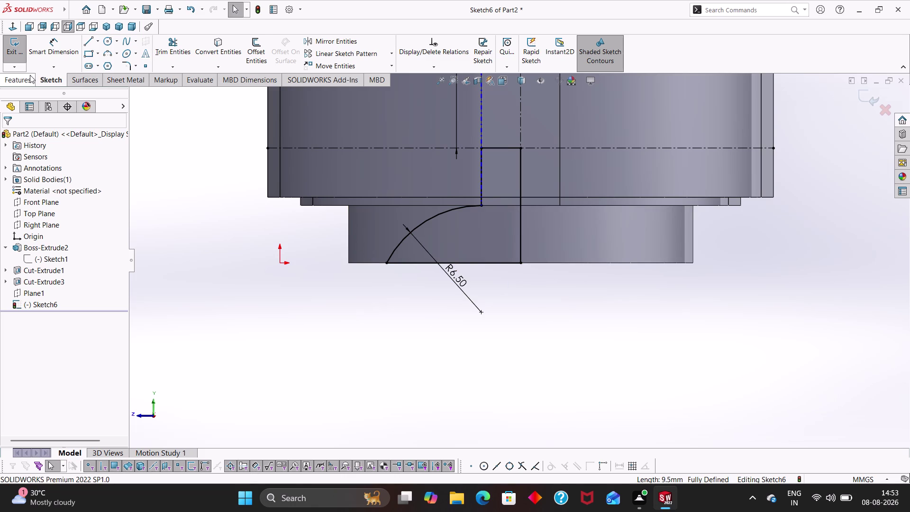
Revolve-cut Sketch6 a full 360° around the centre line to create Cut-Revolve1.
click(224, 55)
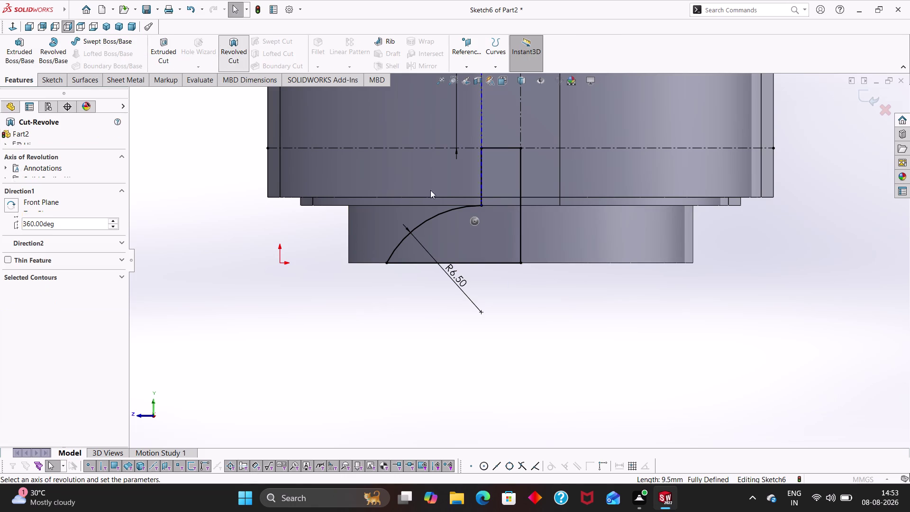
click(519, 220)
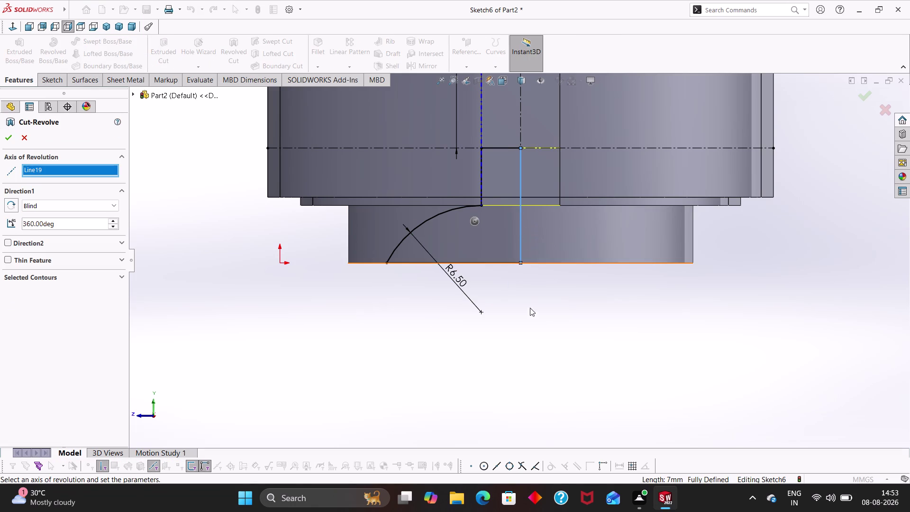
click(5, 140)
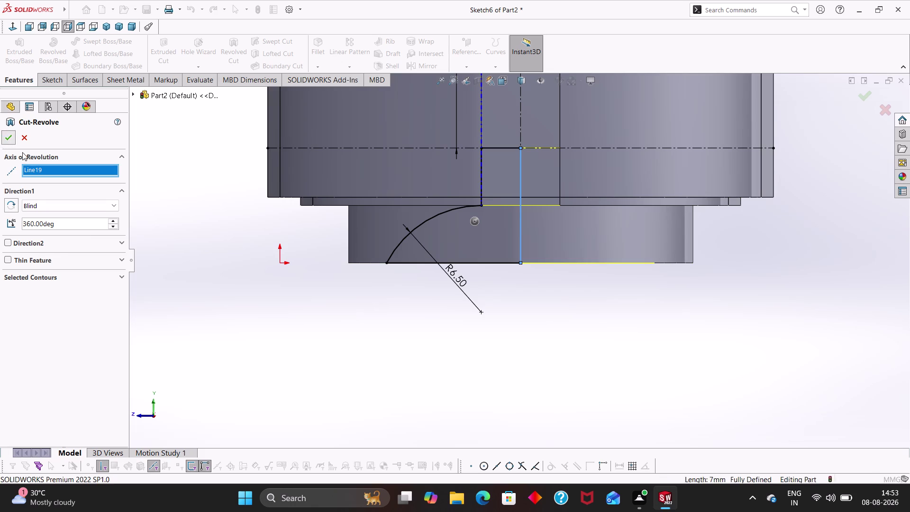
click(483, 350)
middle_drag(524, 357, 534, 208)
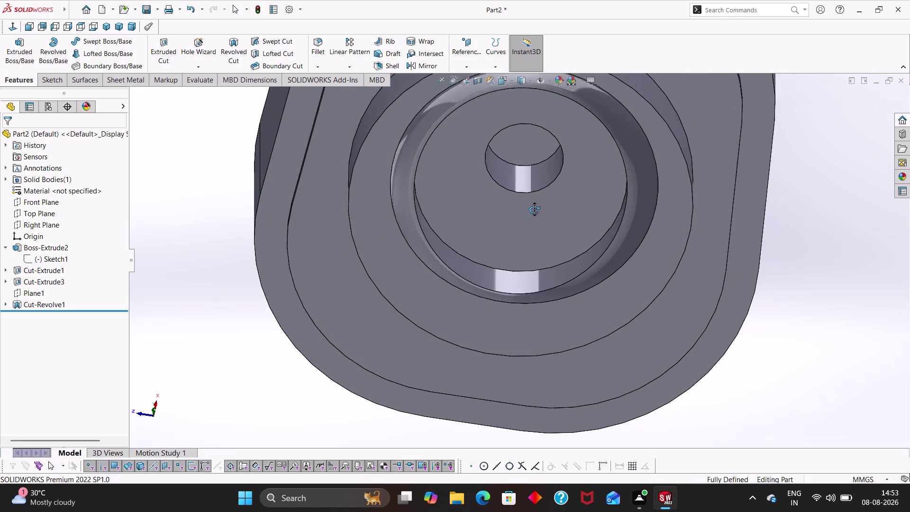
middle_drag(533, 208, 530, 216)
scroll(up, 3)
middle_drag(300, 256, 325, 313)
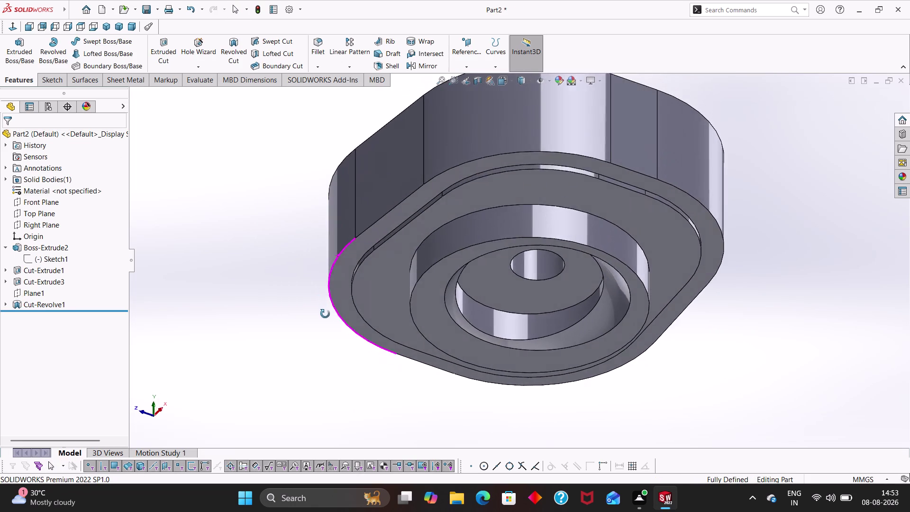
middle_drag(325, 313, 340, 160)
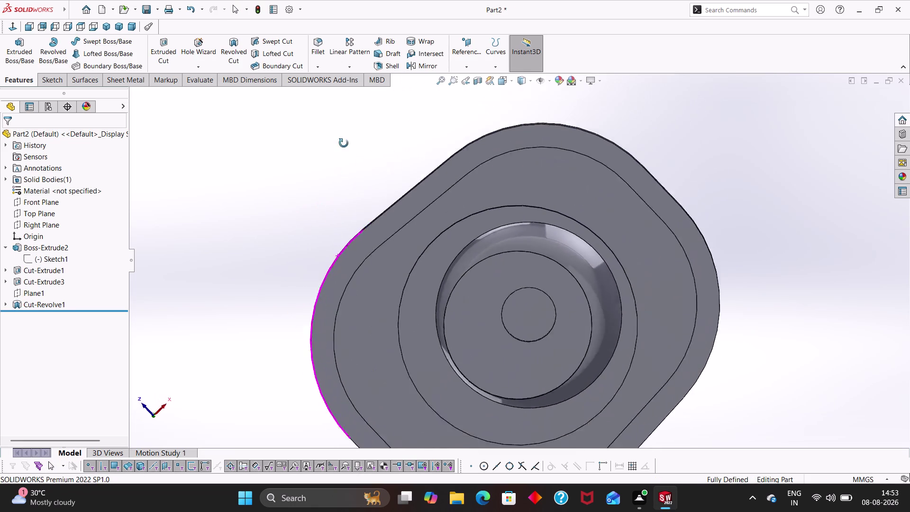
middle_drag(340, 159, 274, 188)
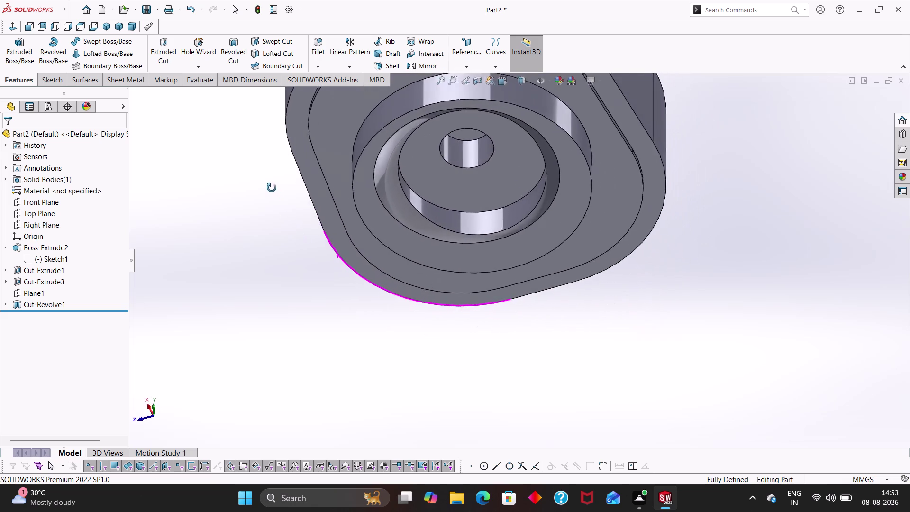
middle_drag(274, 188, 359, 320)
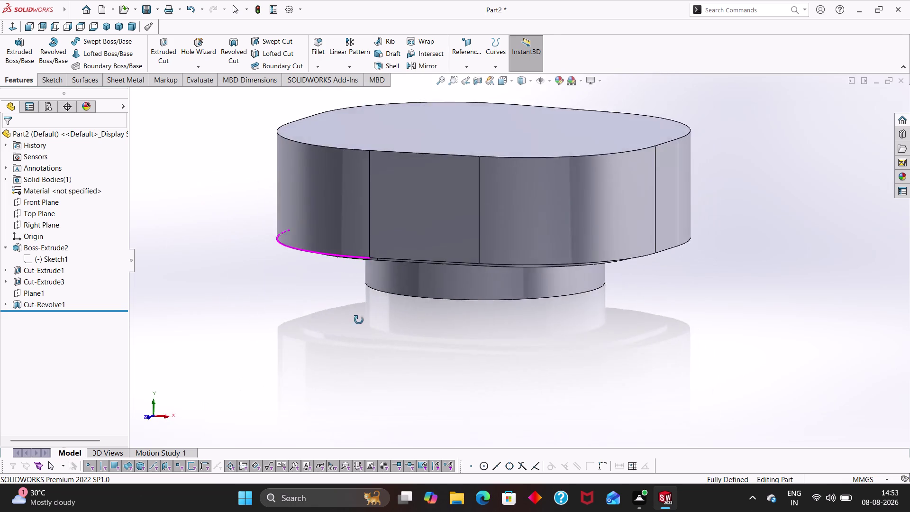
middle_drag(358, 320, 378, 202)
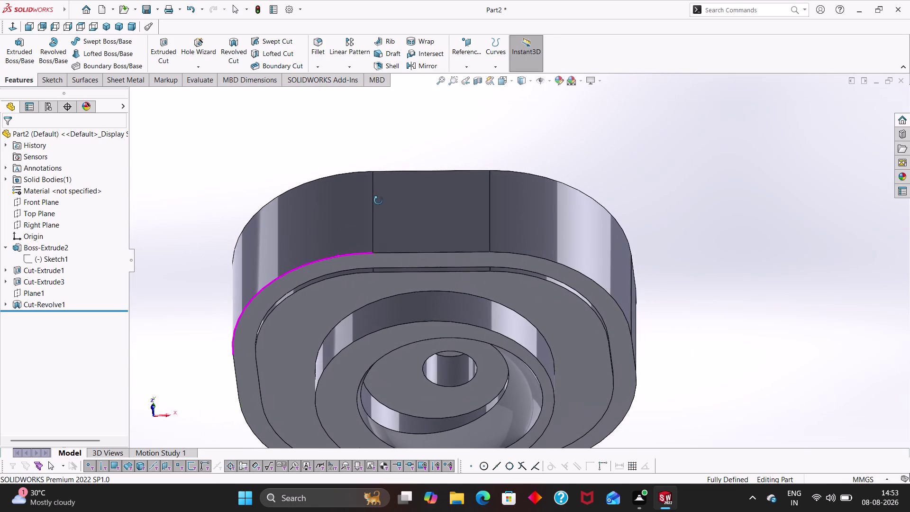
middle_drag(378, 201, 381, 199)
scroll(up, 3)
middle_drag(605, 331, 603, 231)
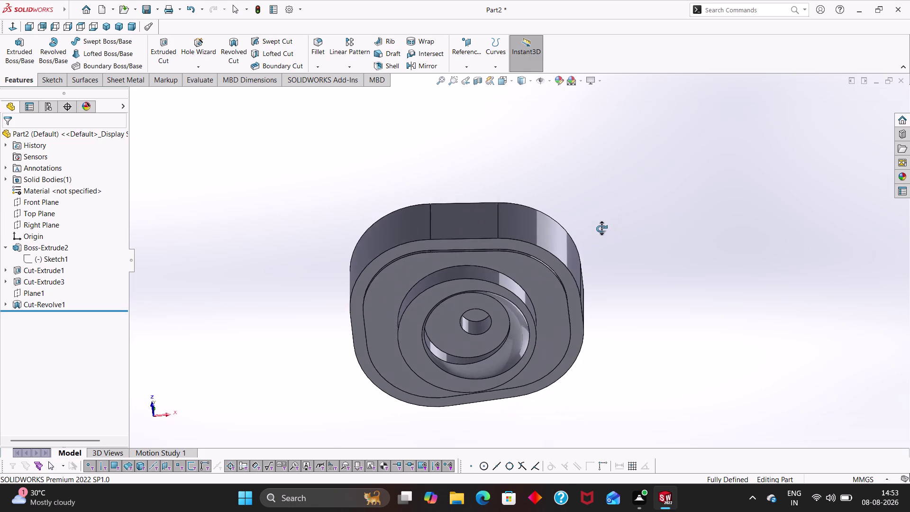
middle_drag(603, 231, 614, 175)
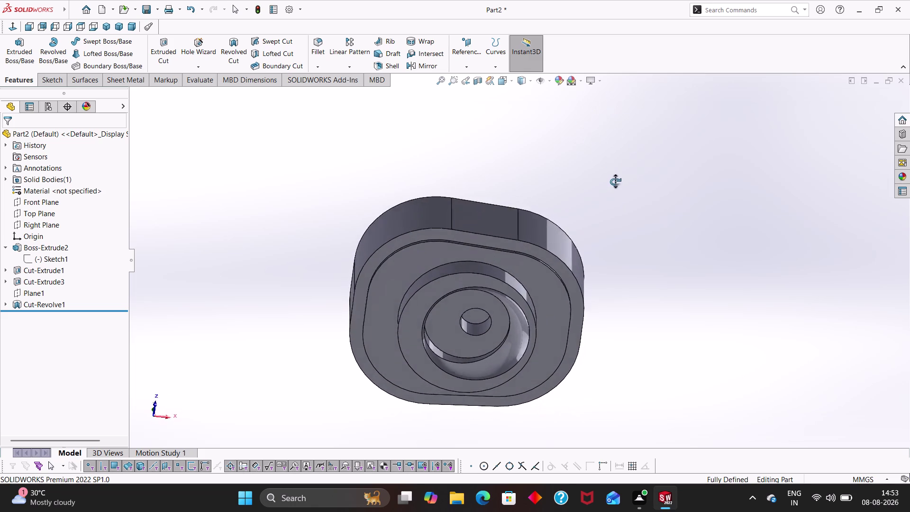
middle_drag(614, 175, 616, 319)
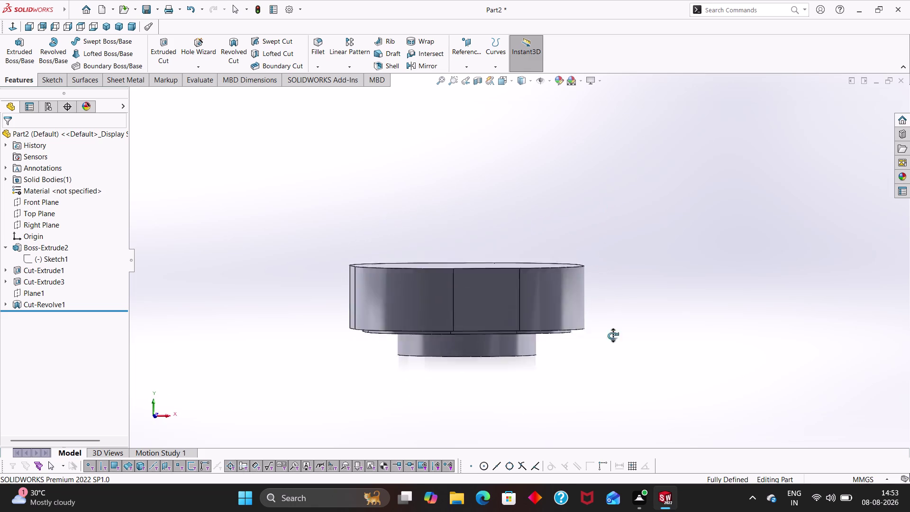
middle_drag(615, 319, 589, 428)
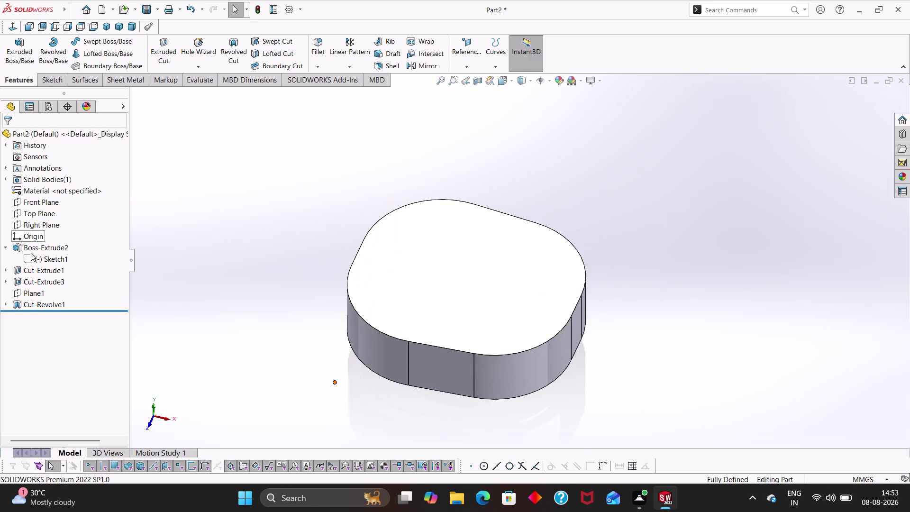
click(32, 291)
middle_drag(225, 305, 270, 354)
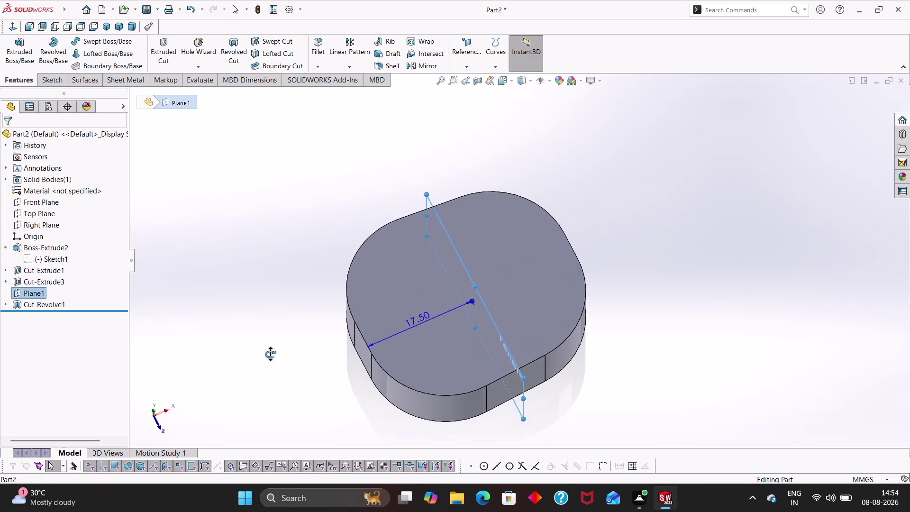
middle_drag(270, 354, 252, 429)
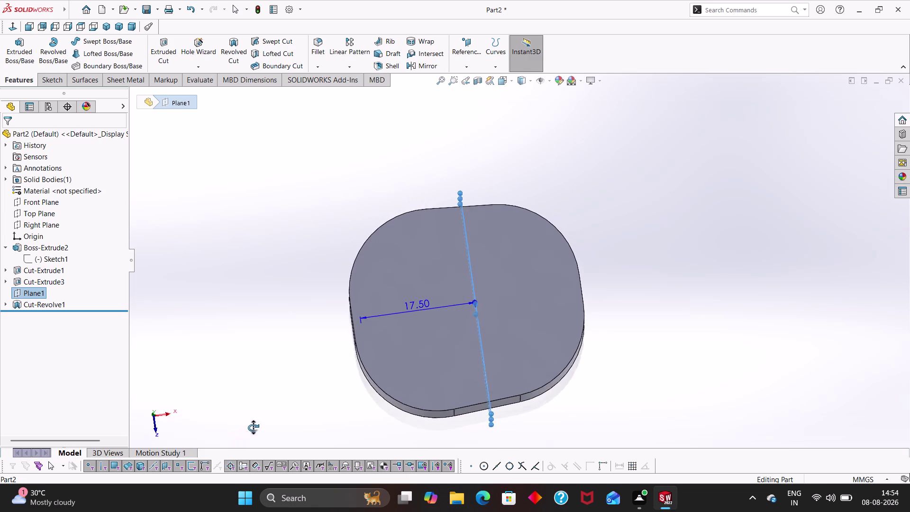
middle_drag(252, 429, 255, 431)
scroll(up, 3)
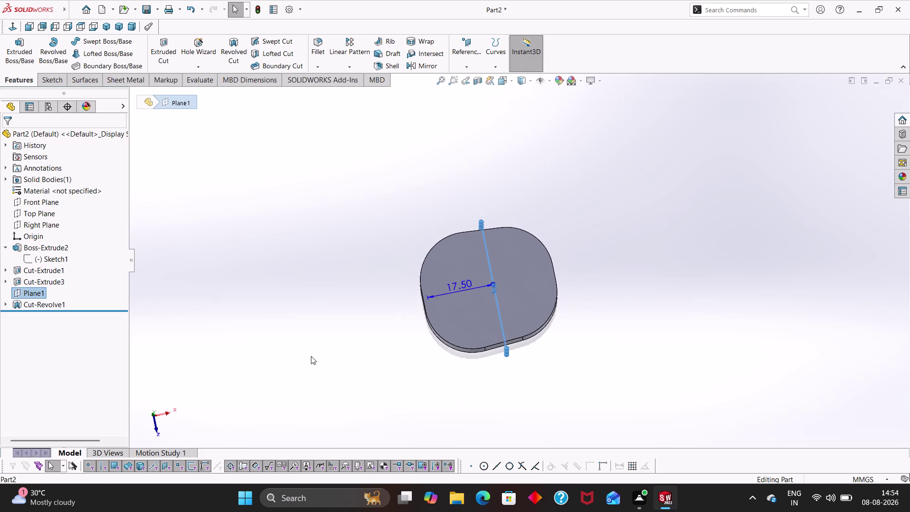
middle_drag(301, 349, 273, 137)
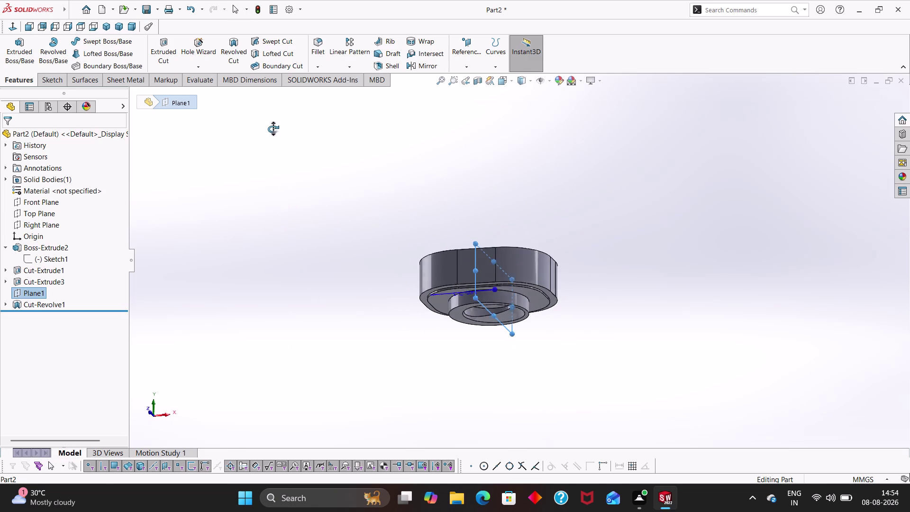
middle_drag(273, 137, 274, 131)
middle_drag(351, 275, 423, 381)
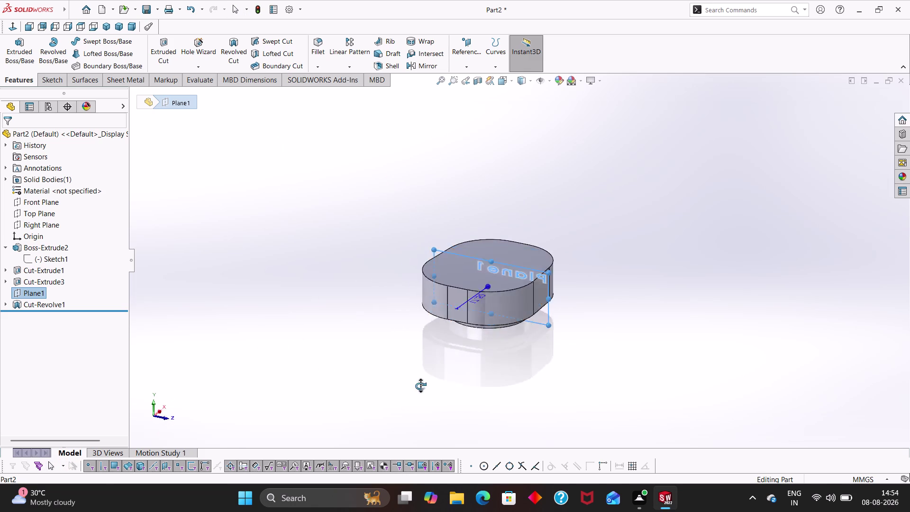
middle_drag(423, 381, 387, 439)
right_drag(387, 374, 348, 108)
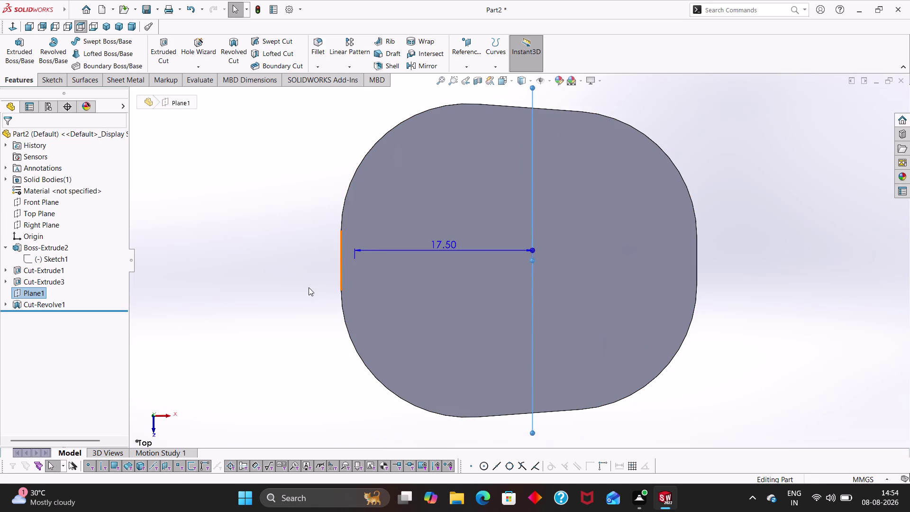
right_drag(309, 287, 303, 201)
key(Escape)
key(Escape)
key(Escape)
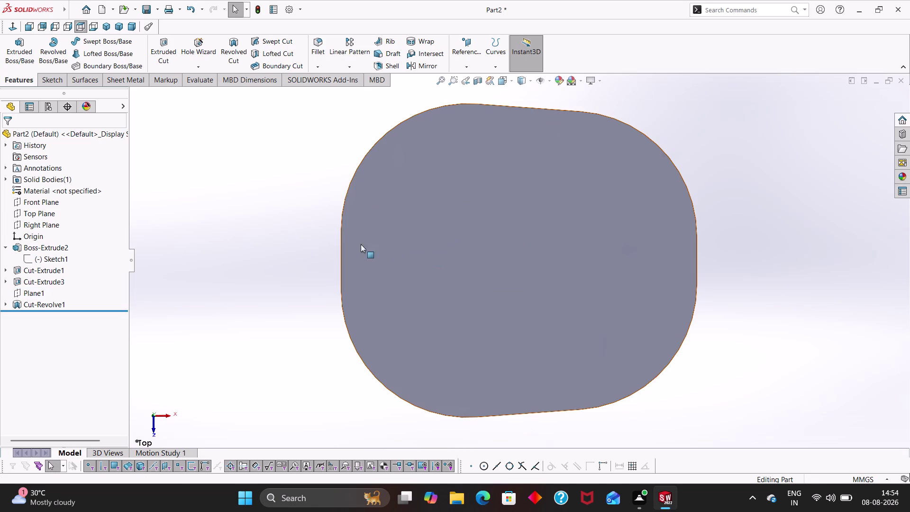
key(Escape)
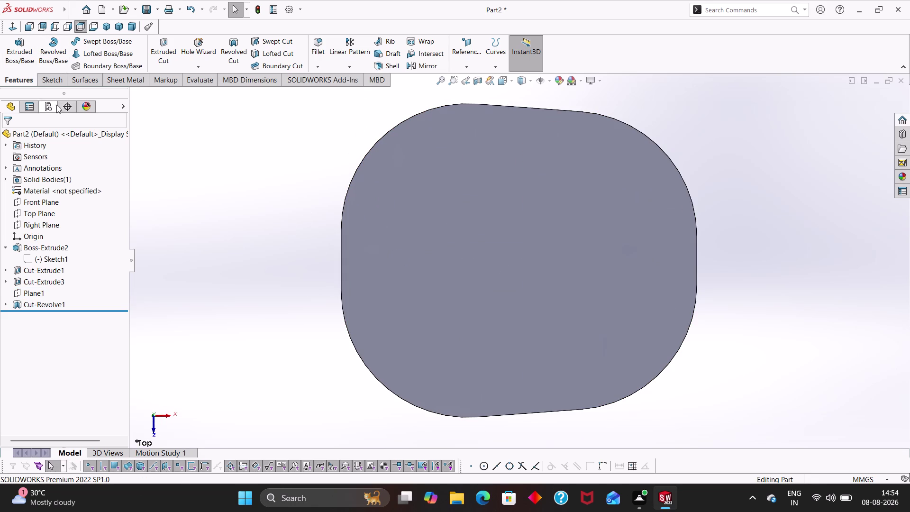
click(43, 259)
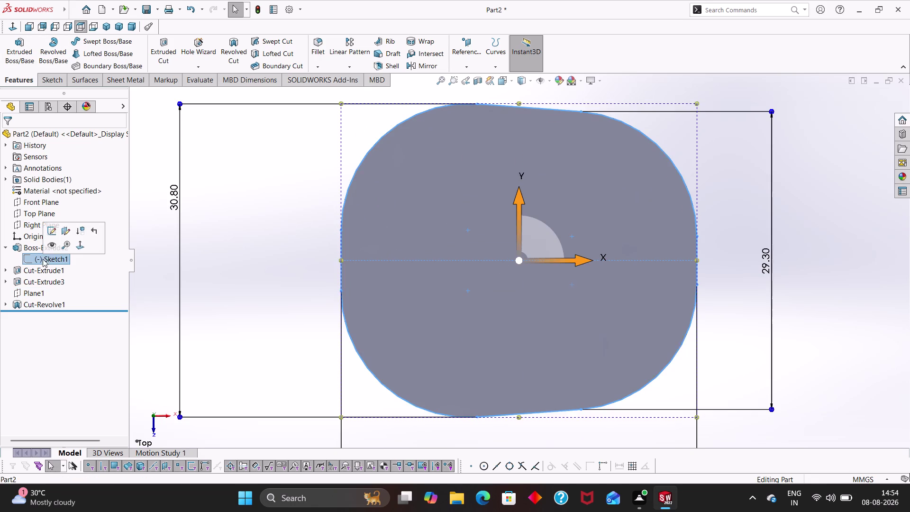
click(47, 232)
scroll(down, 3)
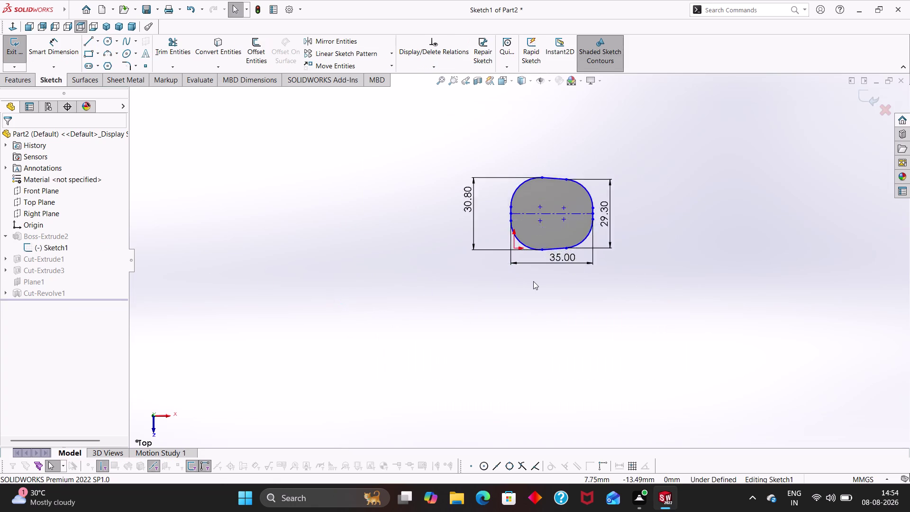
scroll(down, 3)
key(Escape)
key(Escape)
key(Escape)
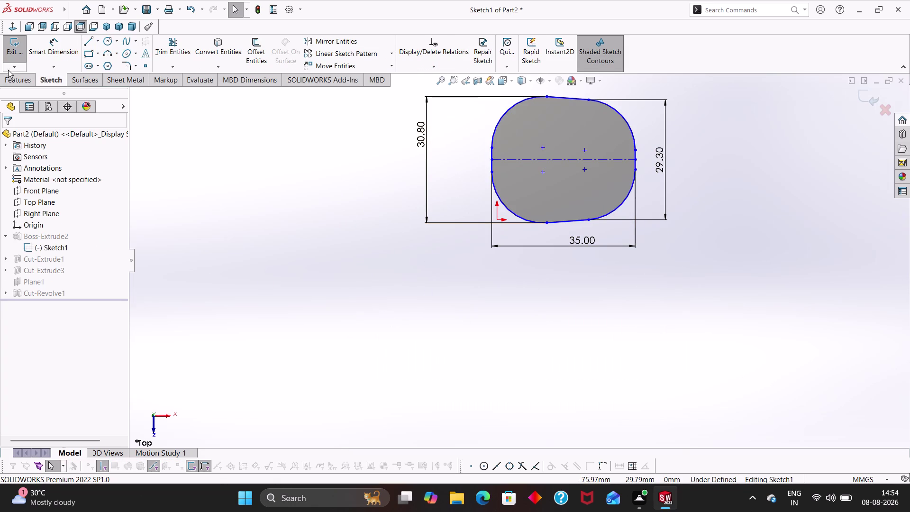
click(11, 52)
scroll(down, 3)
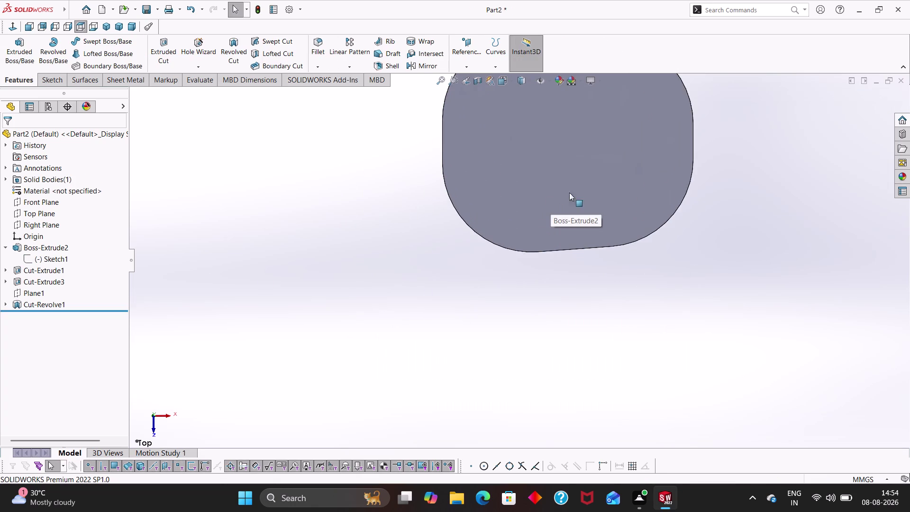
scroll(up, 3)
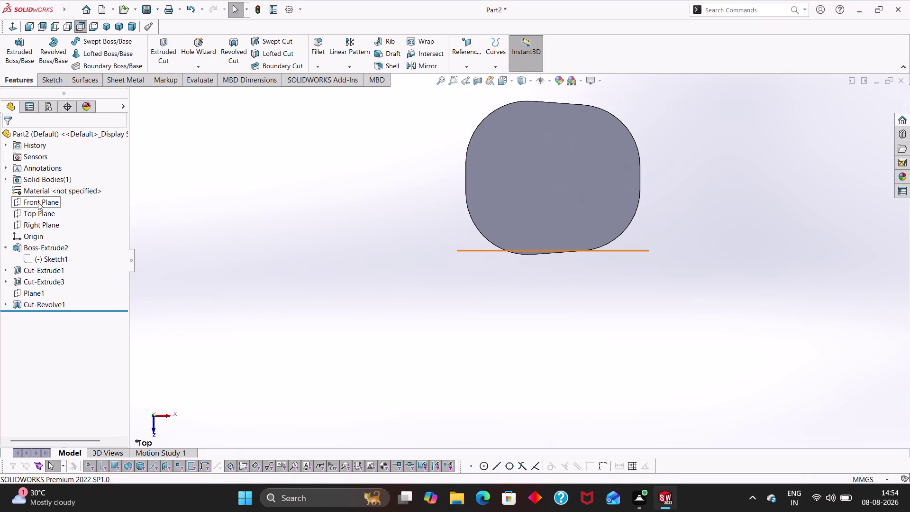
click(24, 226)
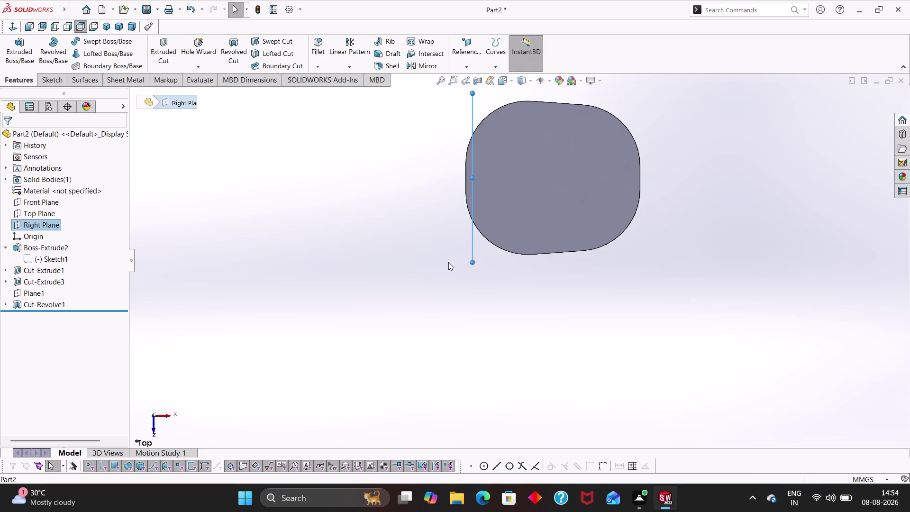
Orbit to an angled view and select the flat side face as the new plane's reference.
middle_drag(448, 262, 492, 195)
key(Escape)
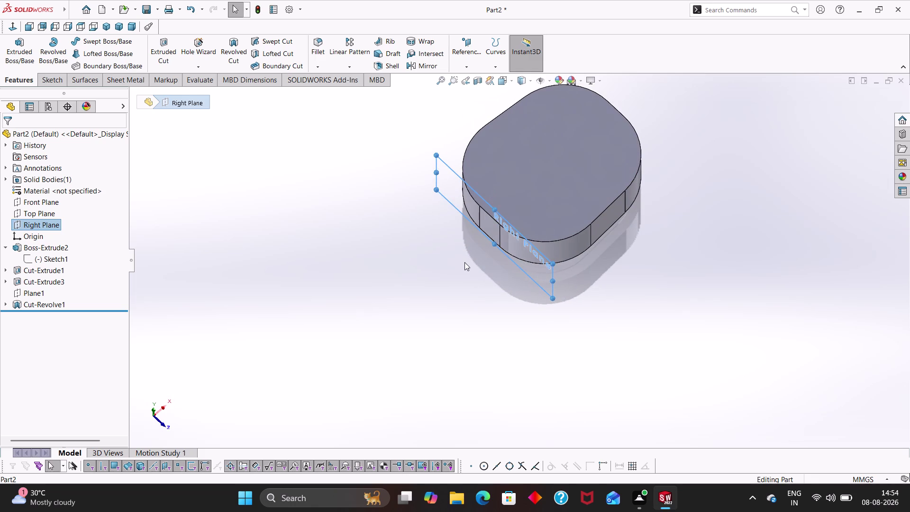
key(Escape)
key(Escape)
key(Escape)
click(496, 227)
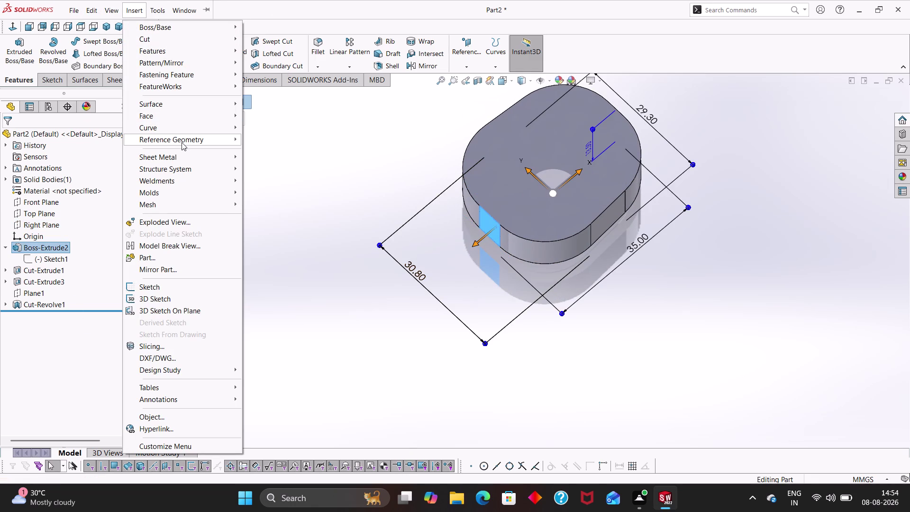
click(274, 140)
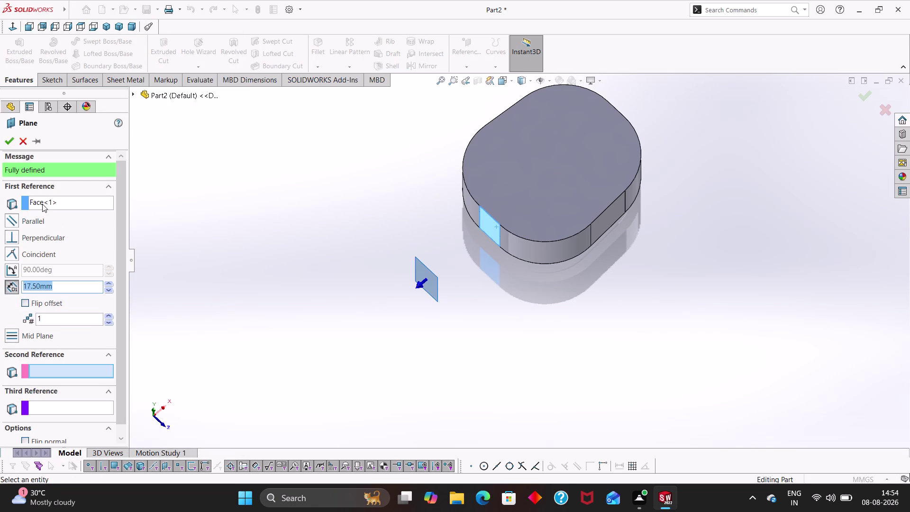
Create Plane2 offset 17.50 mm from the side face, flipped toward the part centre.
click(24, 302)
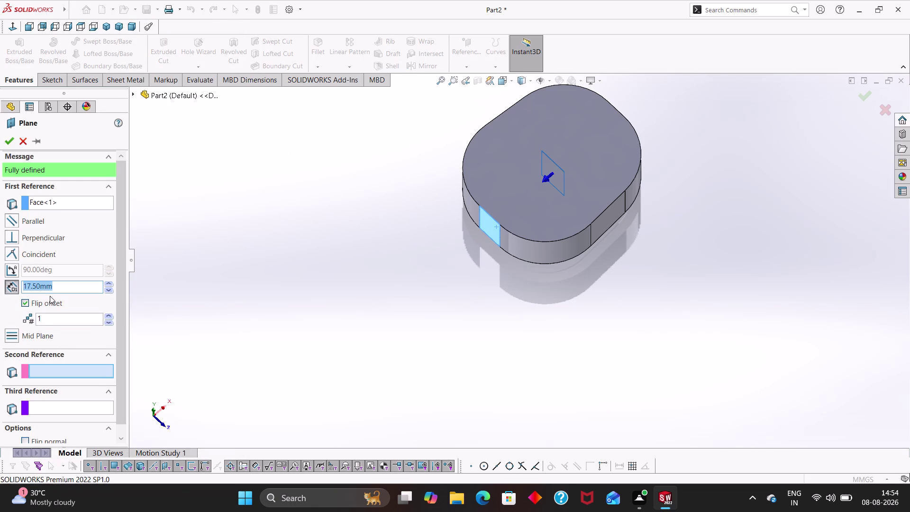
click(10, 144)
click(491, 323)
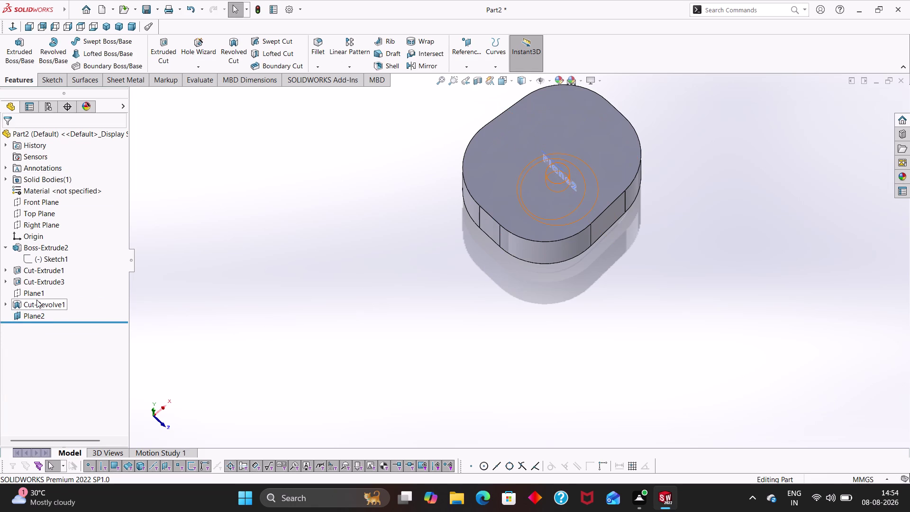
Delete Cut-Revolve1 and then Sketch6 from the feature tree, confirming each deletion.
right_click(28, 302)
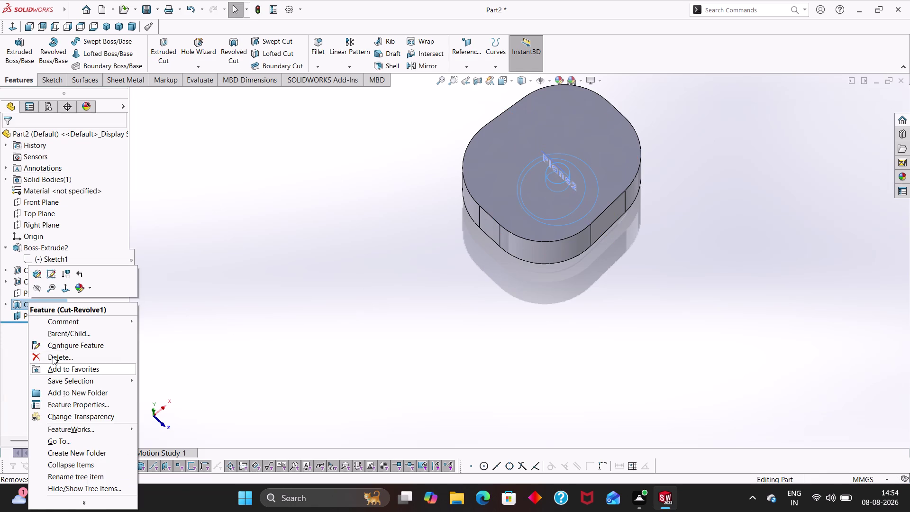
click(53, 357)
click(325, 186)
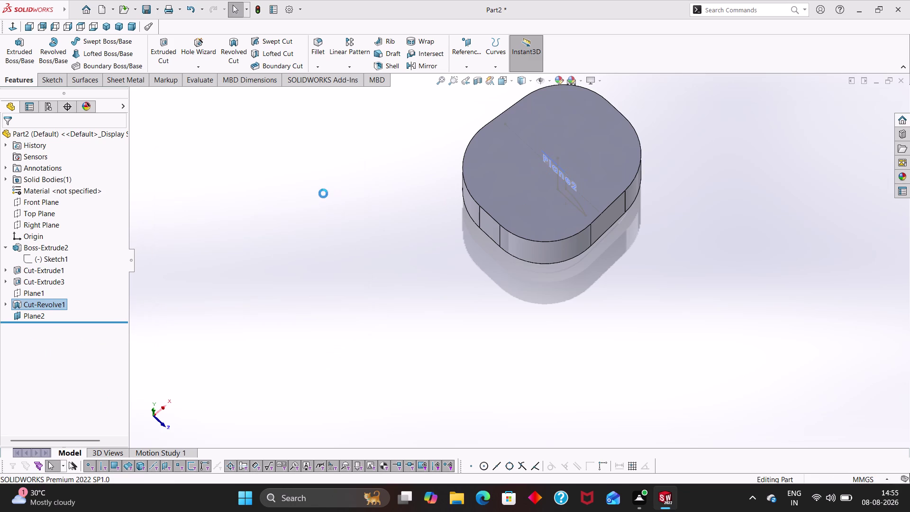
right_click(21, 303)
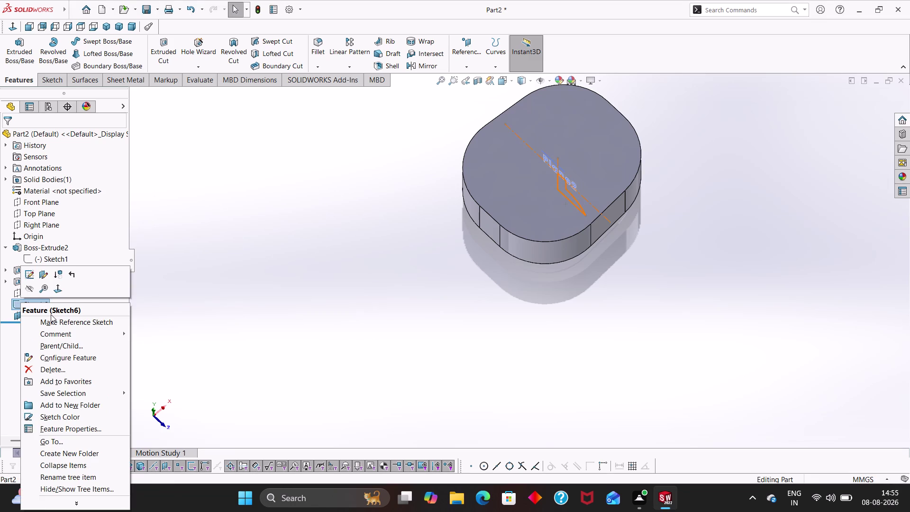
click(51, 366)
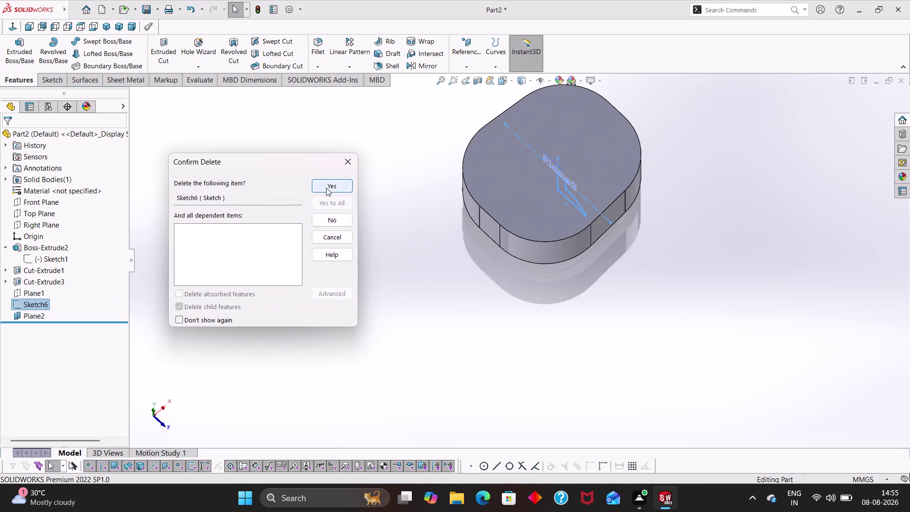
click(326, 187)
click(36, 304)
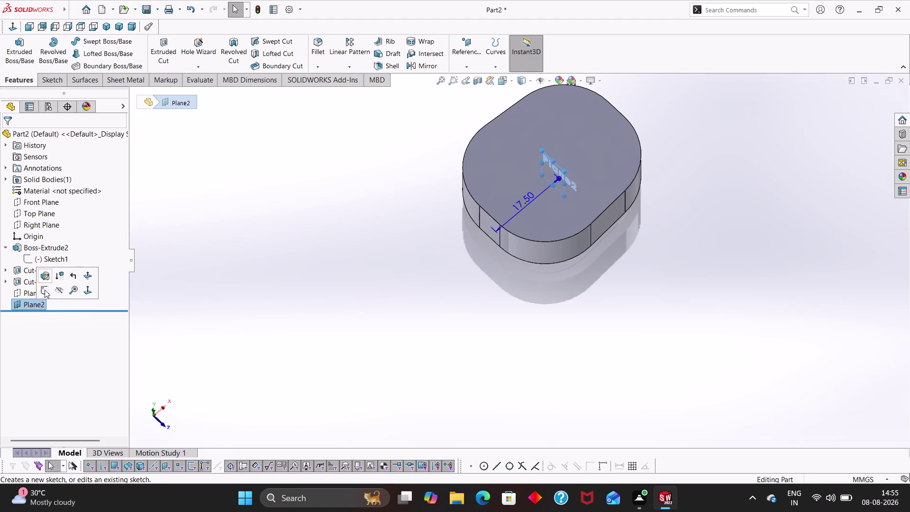
Start a sketch on Plane2 and stretch the plane to the part's left and right edges.
click(45, 290)
scroll(down, 3)
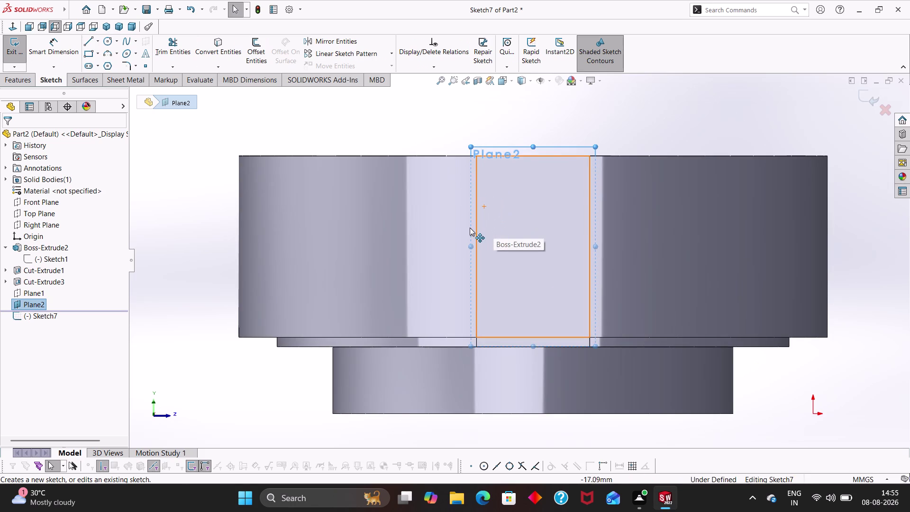
drag(469, 246, 256, 220)
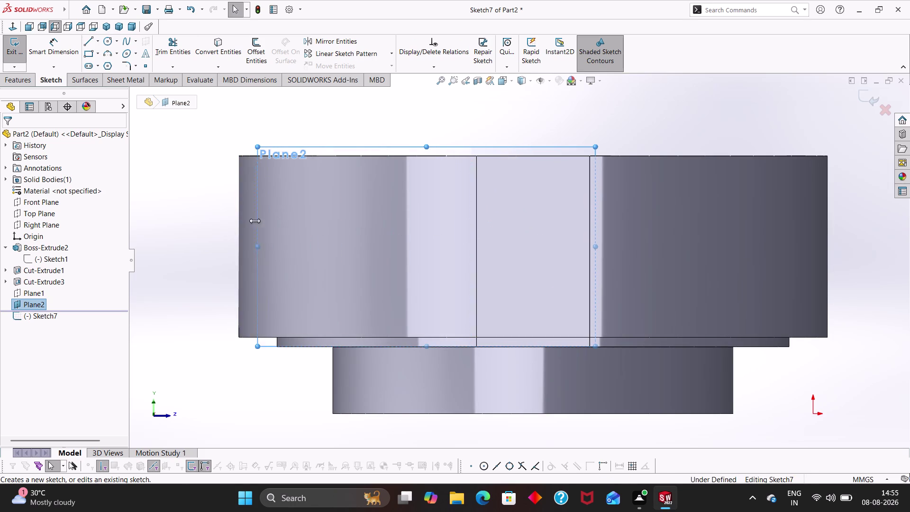
drag(256, 220, 238, 219)
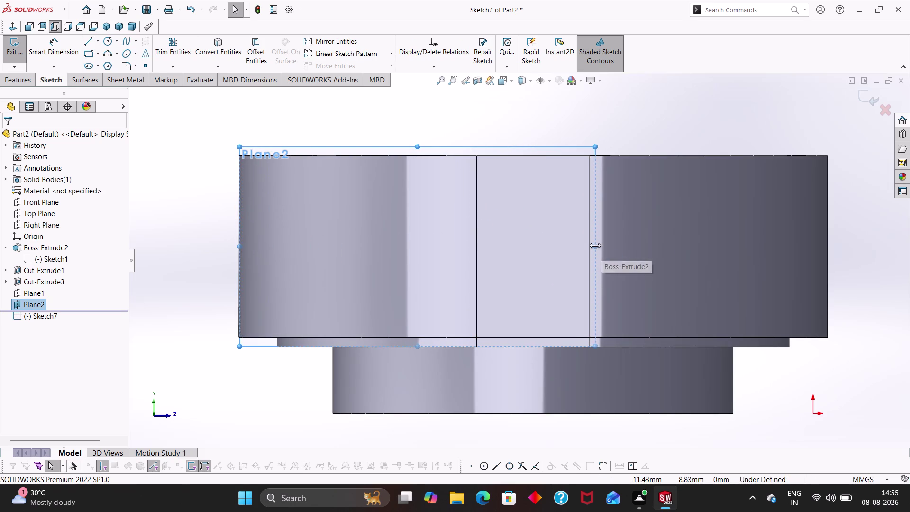
drag(595, 245, 835, 243)
key(Escape)
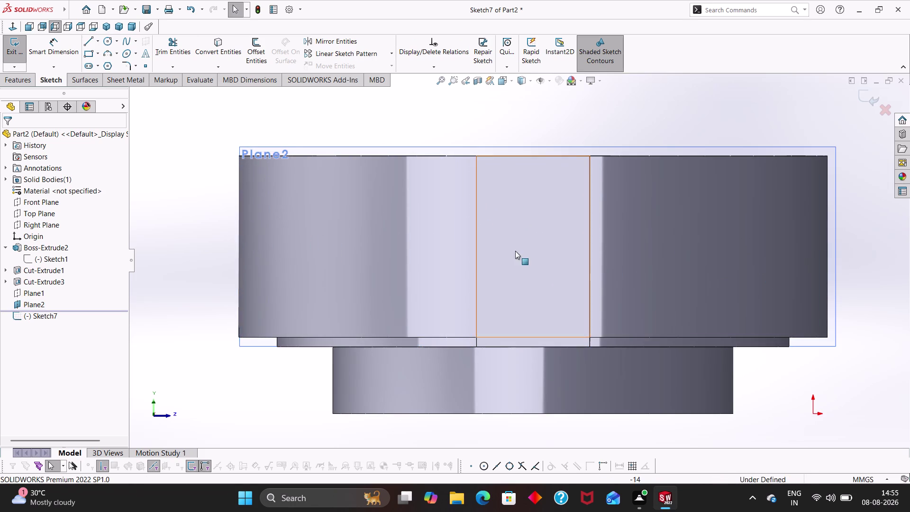
key(Escape)
right_drag(216, 232, 159, 231)
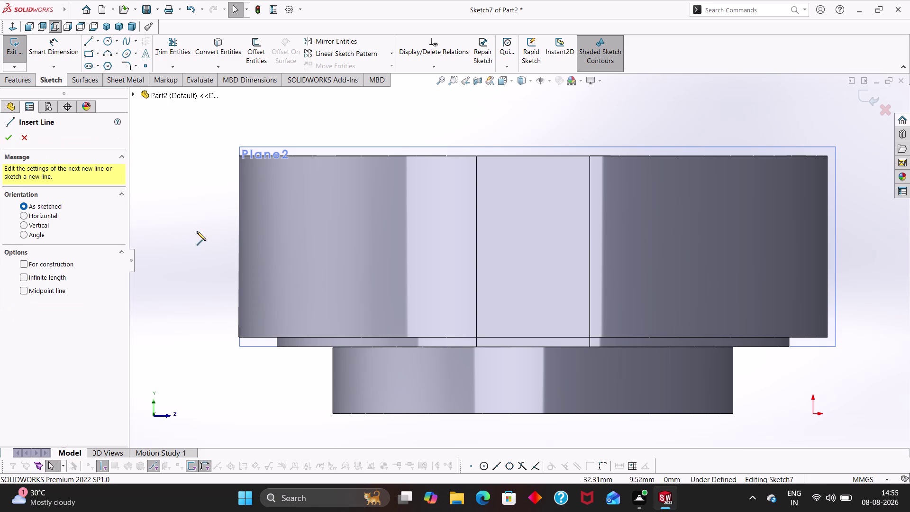
key(Escape)
Draw a horizontal centerline from the part's left edge to its right edge.
click(98, 42)
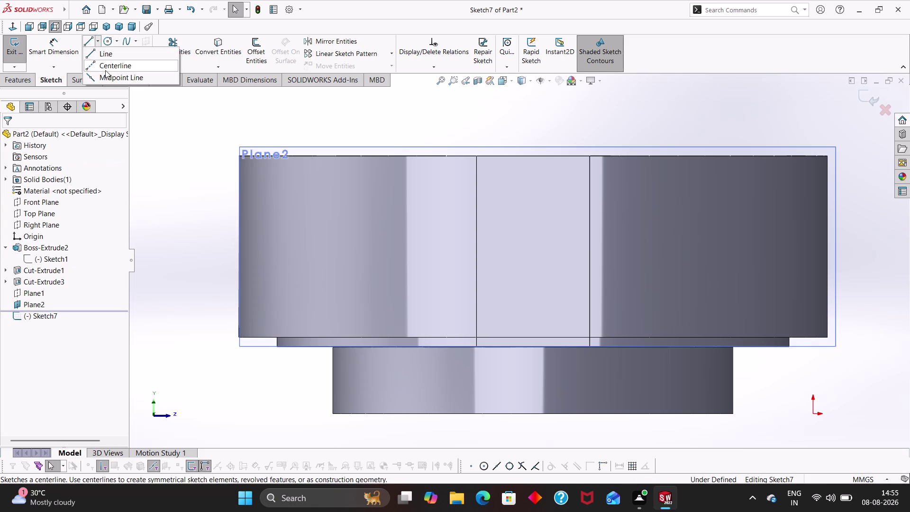
click(106, 68)
click(238, 272)
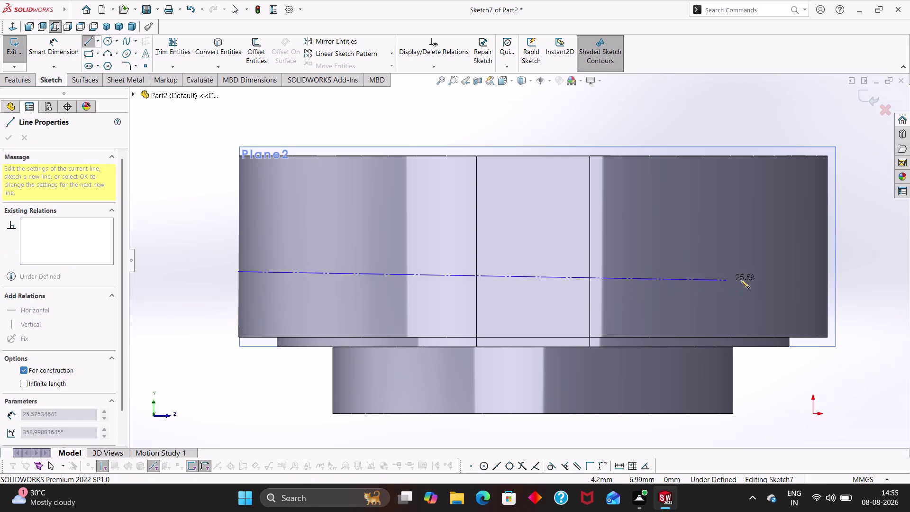
click(828, 271)
key(Escape)
key(Escape)
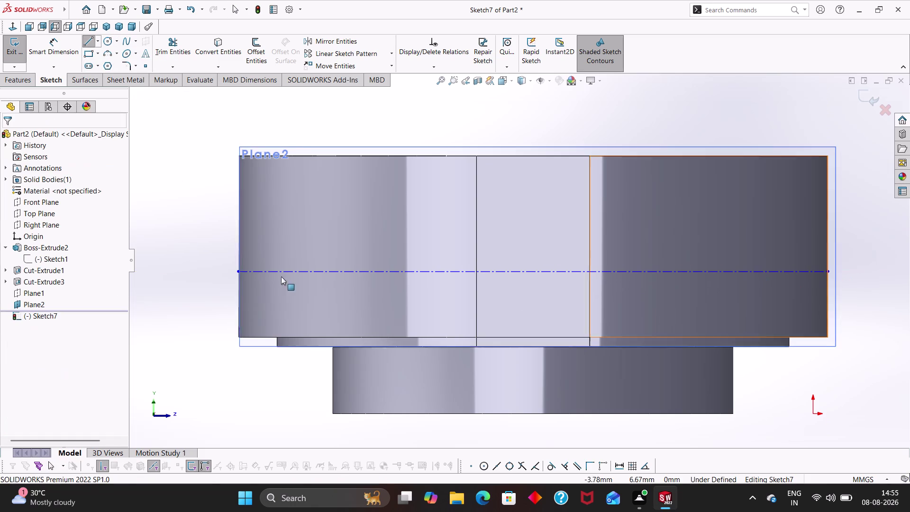
key(Escape)
scroll(down, 3)
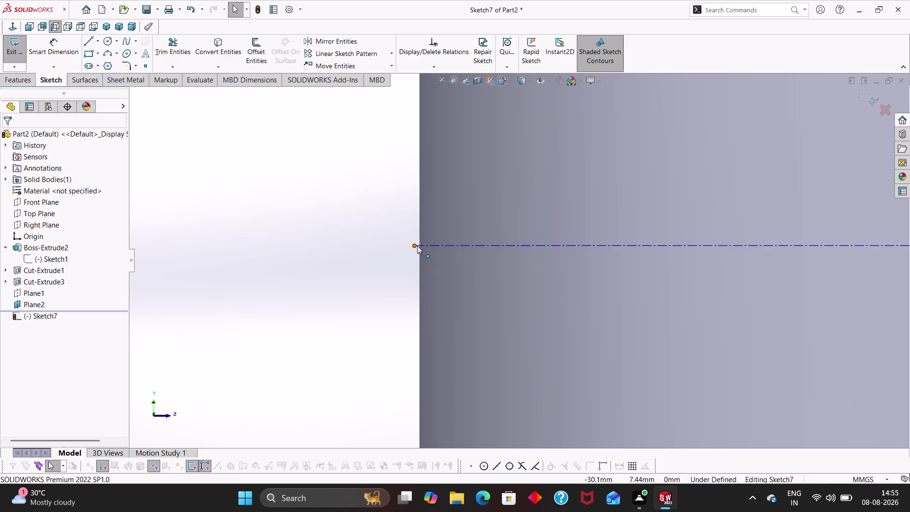
drag(416, 245, 420, 247)
key(Escape)
key(Escape)
scroll(up, 3)
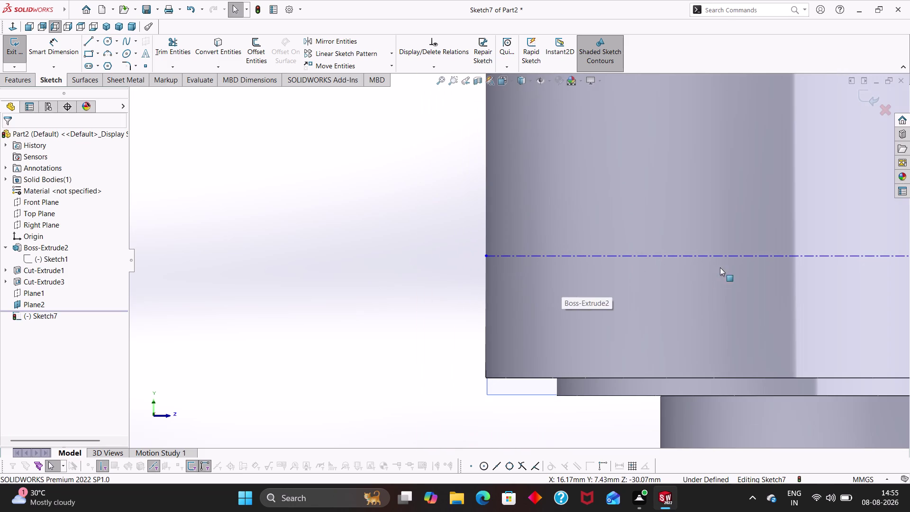
middle_drag(747, 276, 441, 255)
scroll(up, 3)
scroll(up, 3)
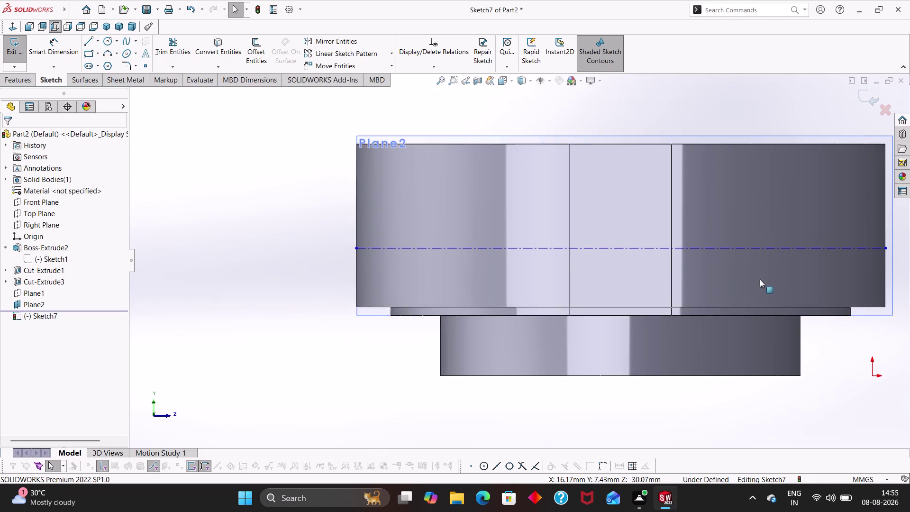
right_drag(596, 146, 571, 48)
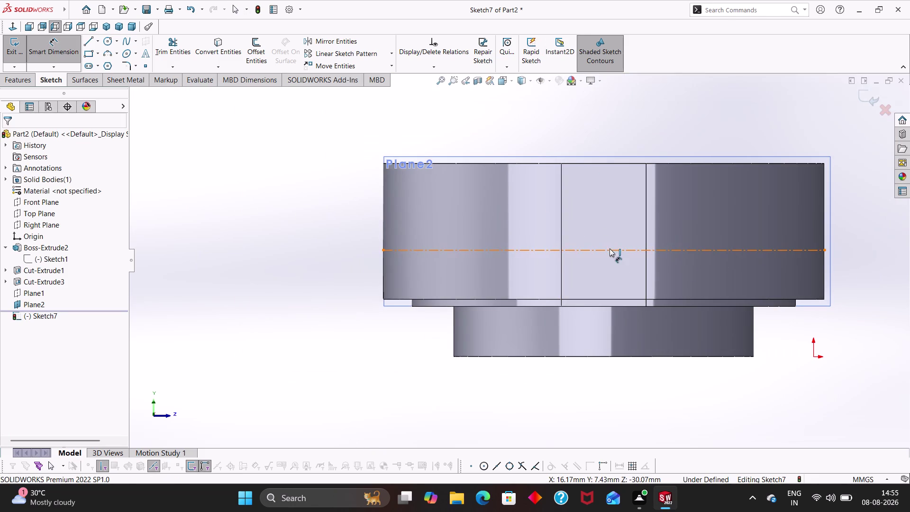
Dimension the centerline 6.50 mm below the part's top edge.
click(610, 248)
click(602, 164)
click(601, 129)
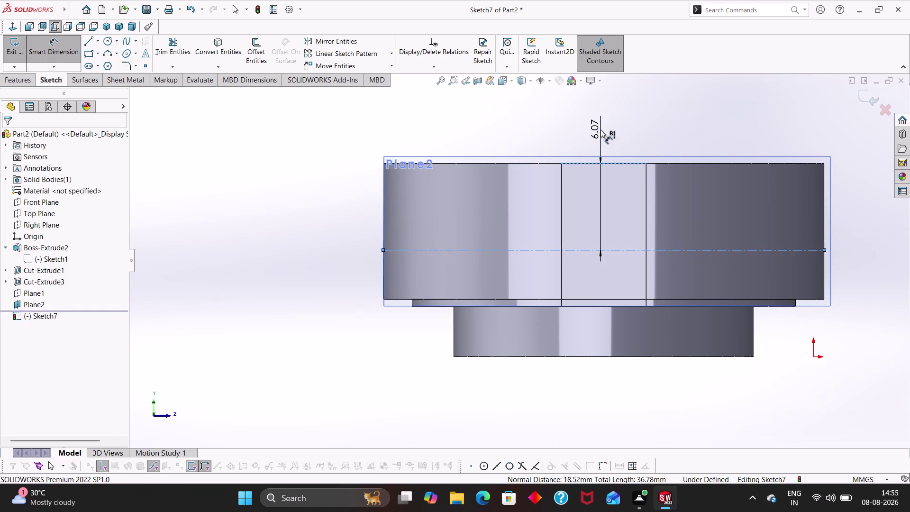
key(6)
key(period)
key(5)
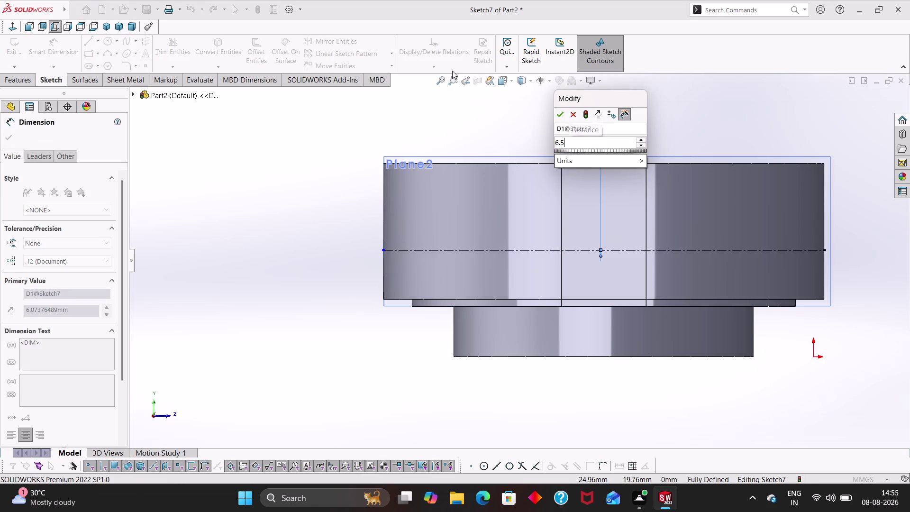
key(Return)
Inspect Plane1 and Plane2 in the feature tree through their shortcut menus.
click(283, 221)
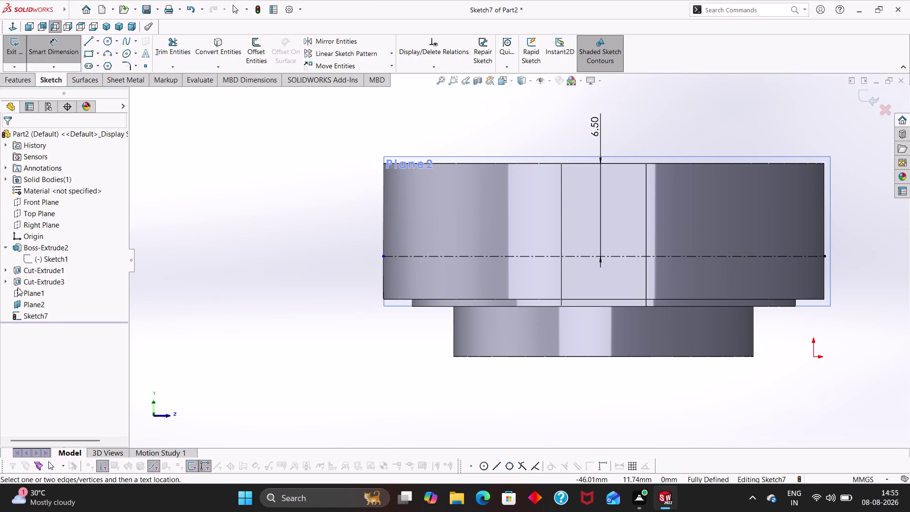
click(32, 307)
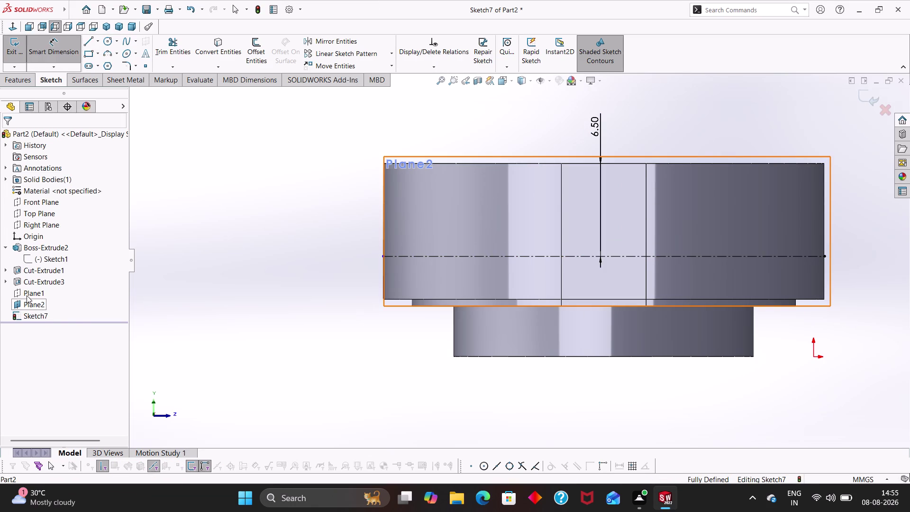
right_click(26, 292)
click(152, 270)
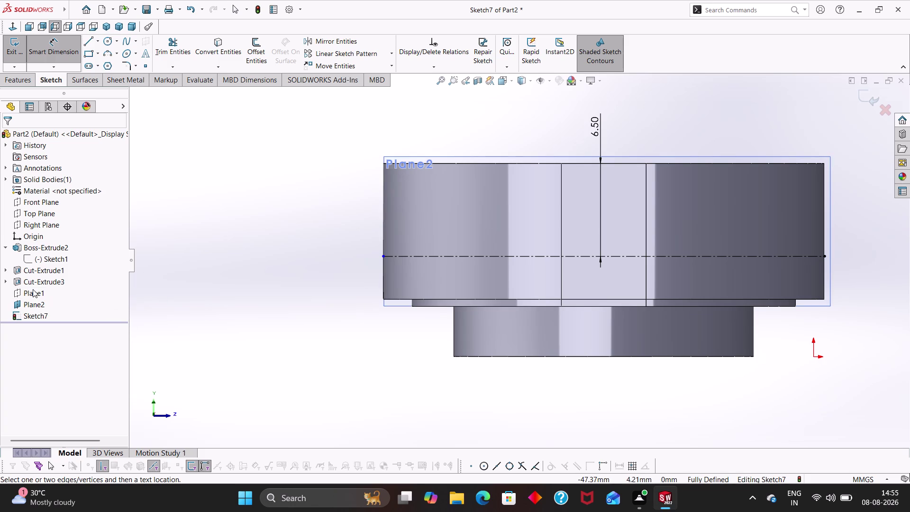
click(29, 301)
click(39, 304)
click(36, 304)
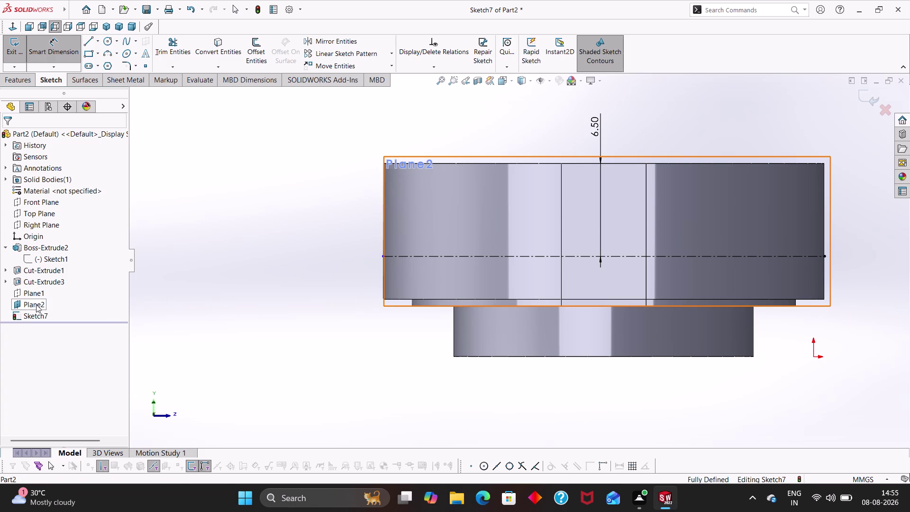
right_click(28, 305)
click(227, 325)
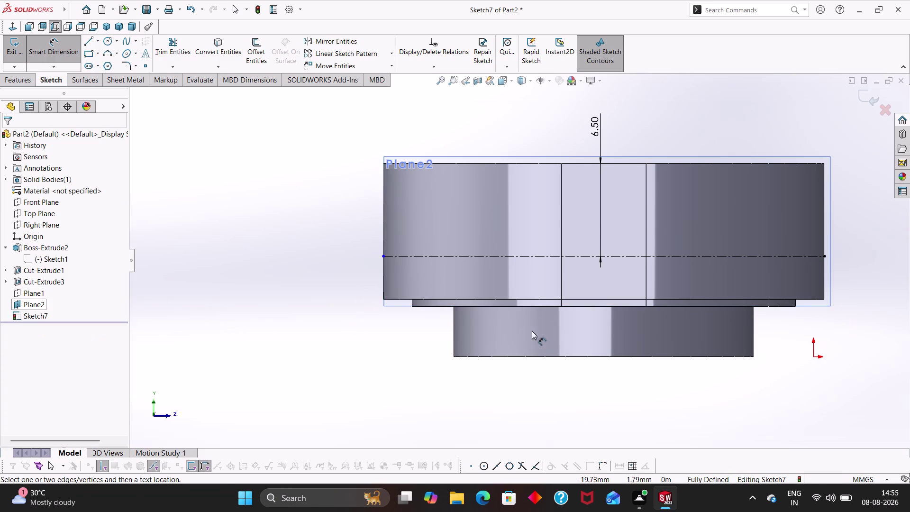
key(Escape)
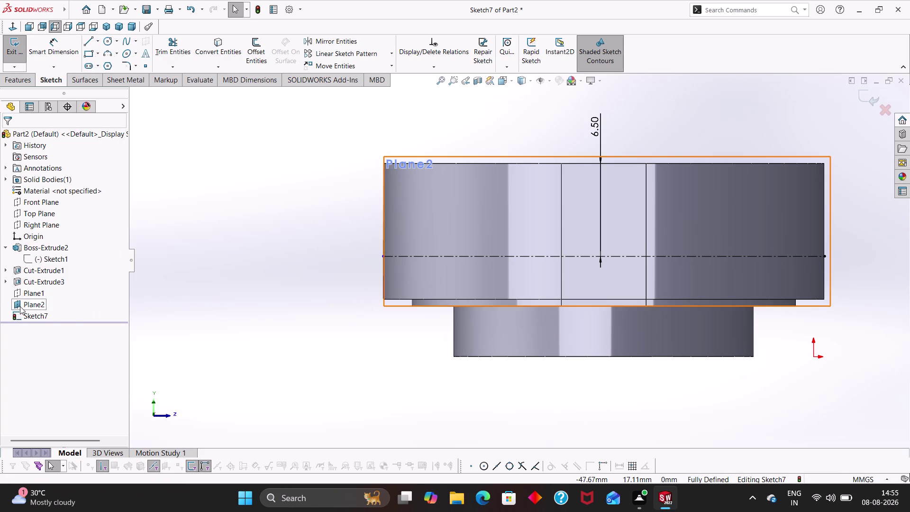
Hide the reference plane outline using its shortcut menu.
click(20, 305)
click(40, 290)
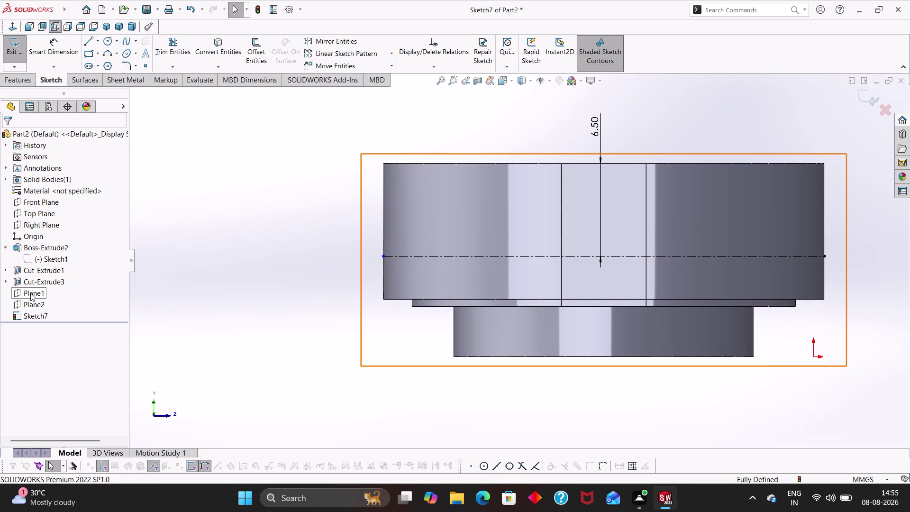
right_click(30, 291)
click(259, 335)
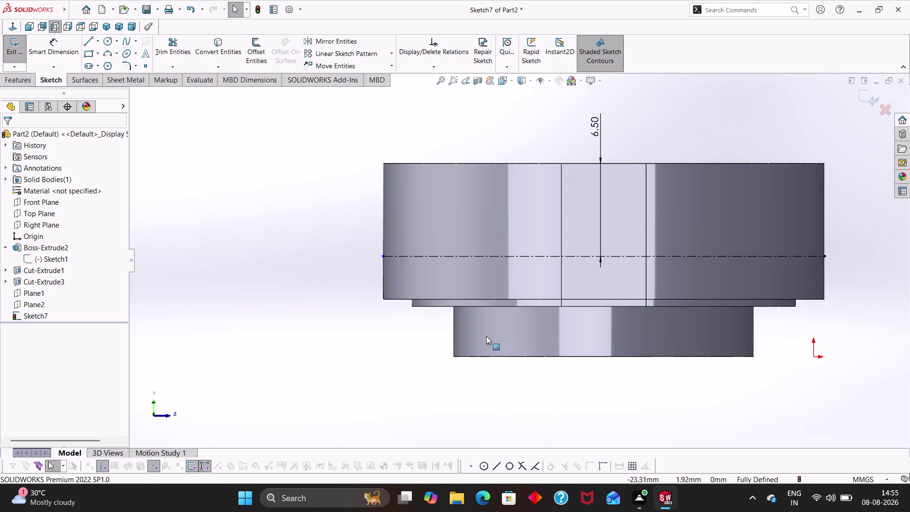
right_drag(389, 213, 383, 211)
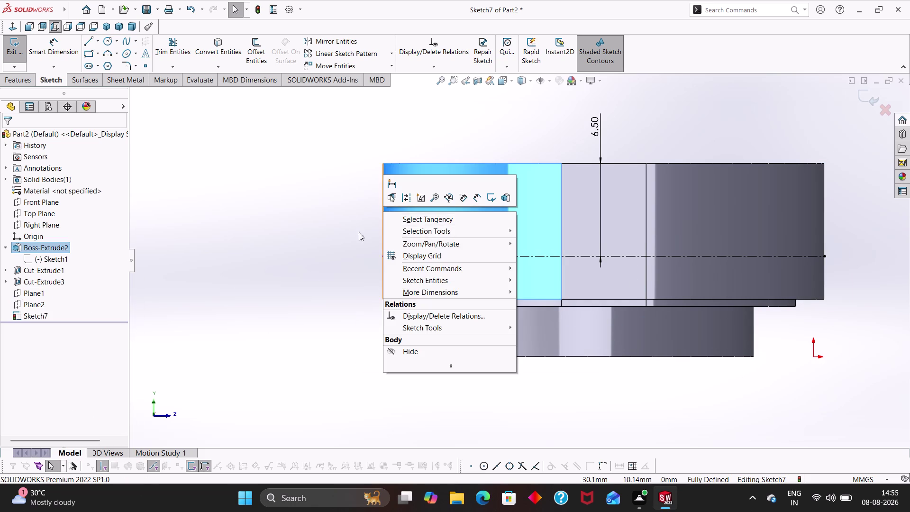
Draw a vertical construction line from the top edge to the bottom edge.
key(Escape)
key(Escape)
key(Escape)
key(Escape)
click(98, 42)
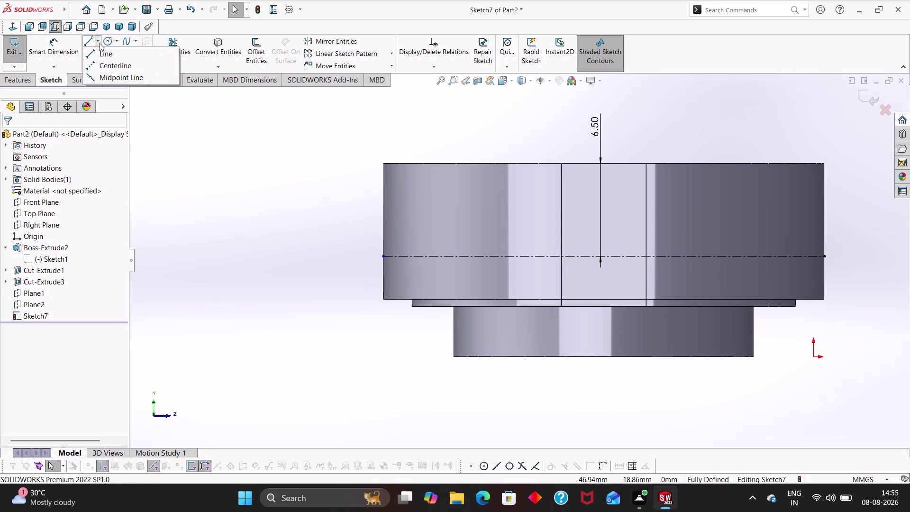
click(99, 66)
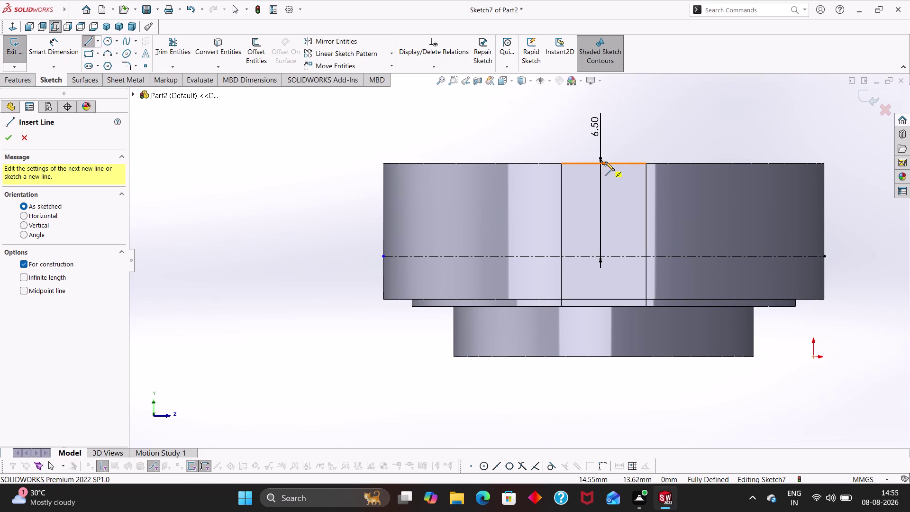
click(604, 163)
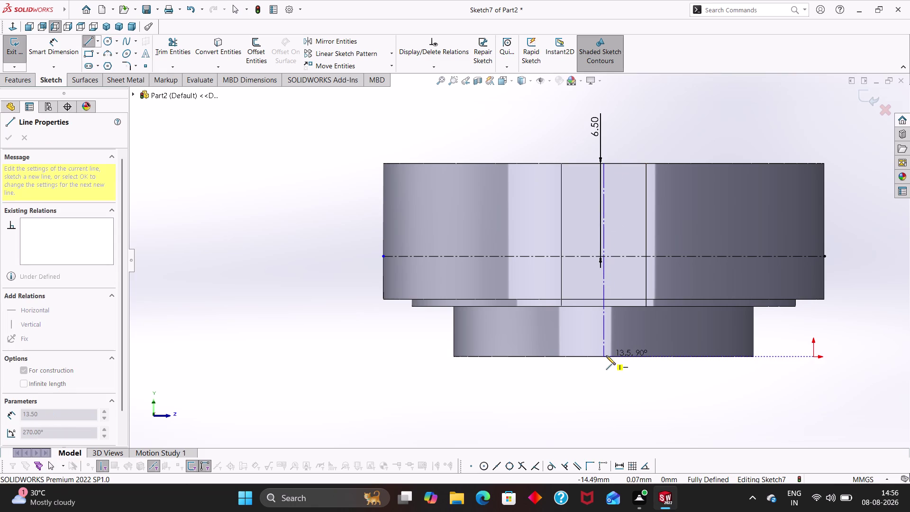
click(605, 356)
key(Escape)
key(Escape)
key(Escape)
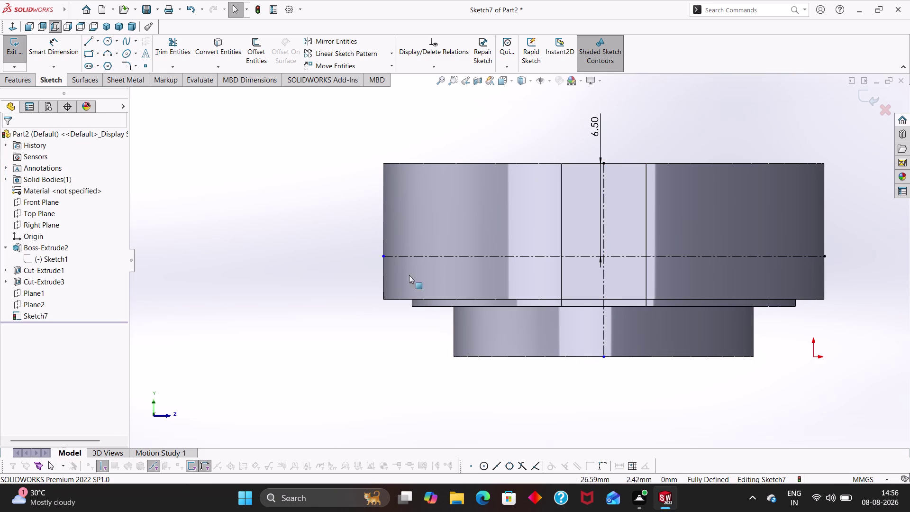
Draw a vertical line from the centreline down to the step edge.
right_drag(347, 125, 296, 130)
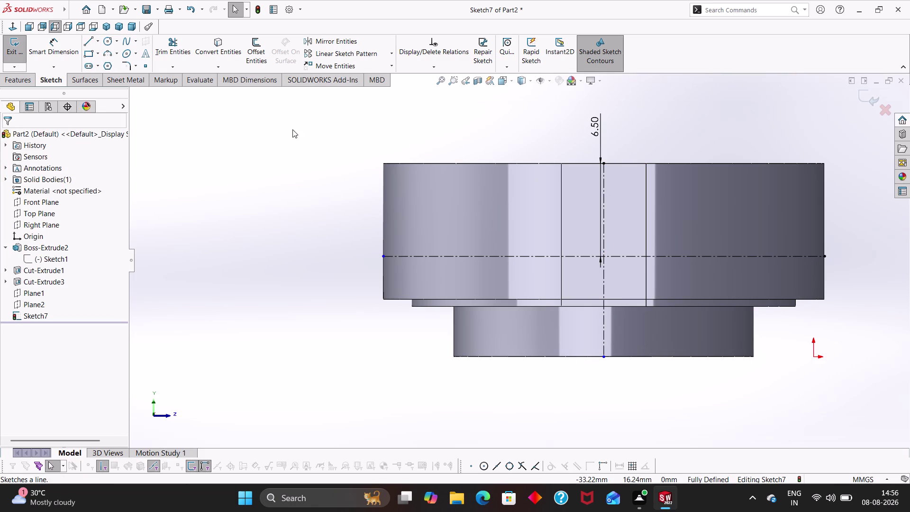
right_drag(296, 129, 292, 129)
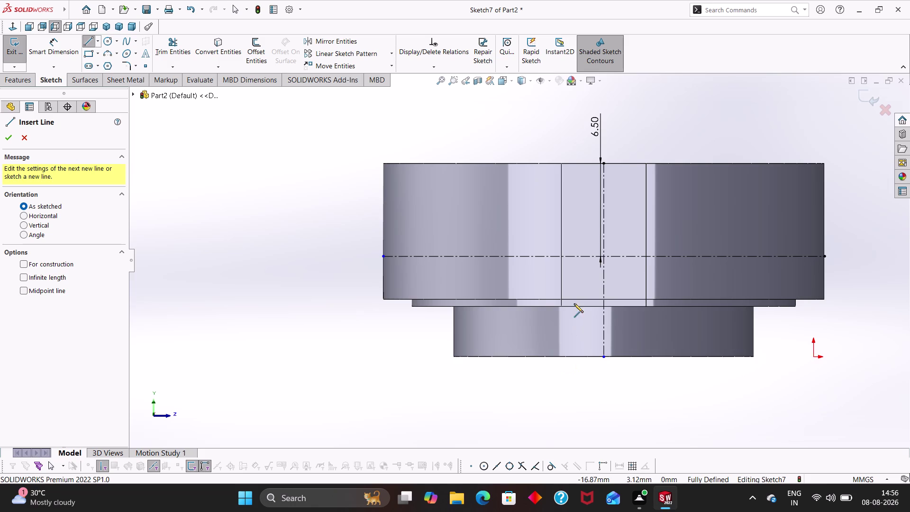
click(553, 257)
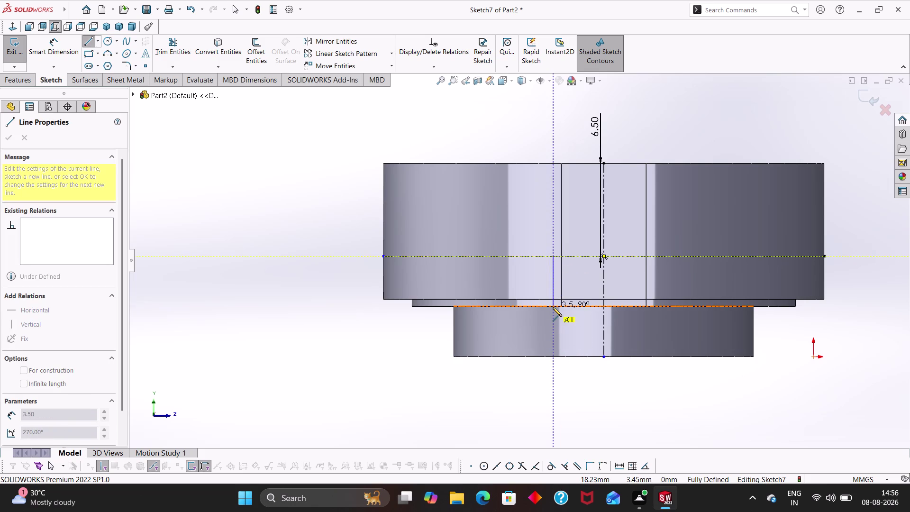
click(554, 305)
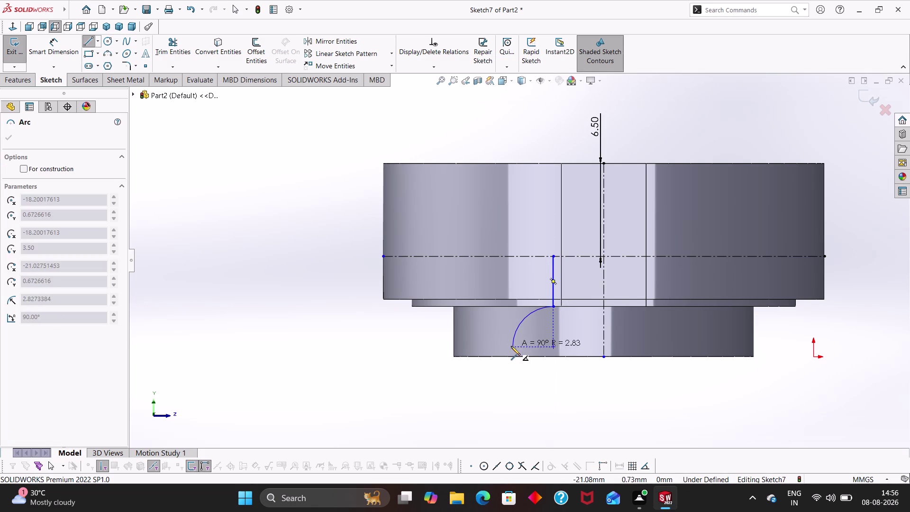
Complete the quarter arc below the step and give it an R6.50 radius dimension.
click(511, 346)
key(Escape)
right_drag(556, 403, 548, 317)
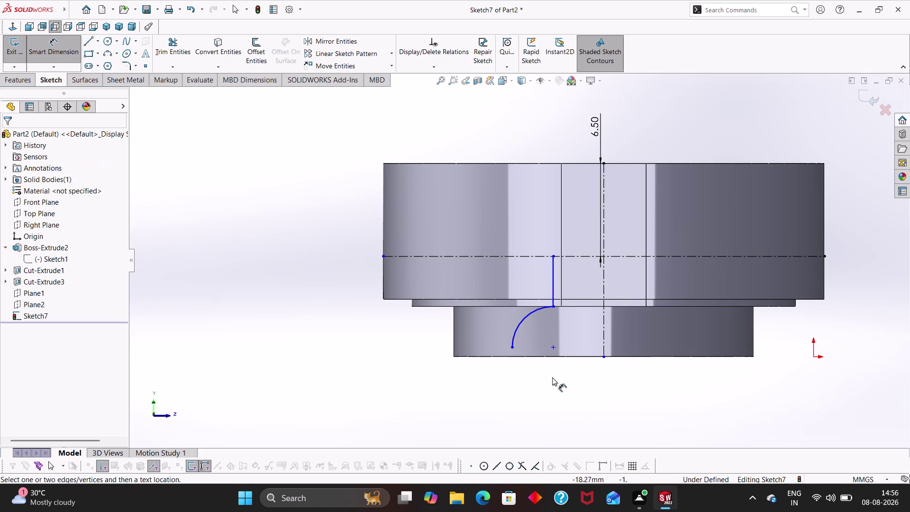
click(530, 314)
click(538, 328)
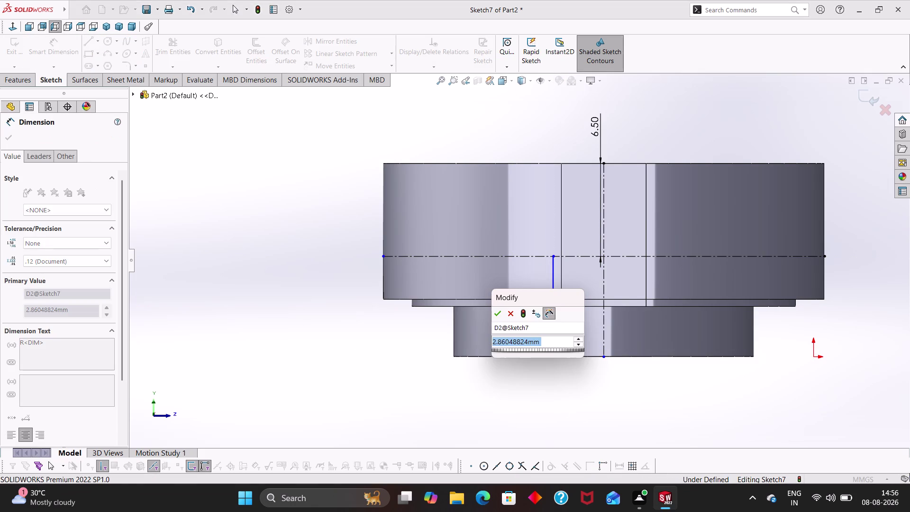
key(6)
key(period)
key(5)
key(Return)
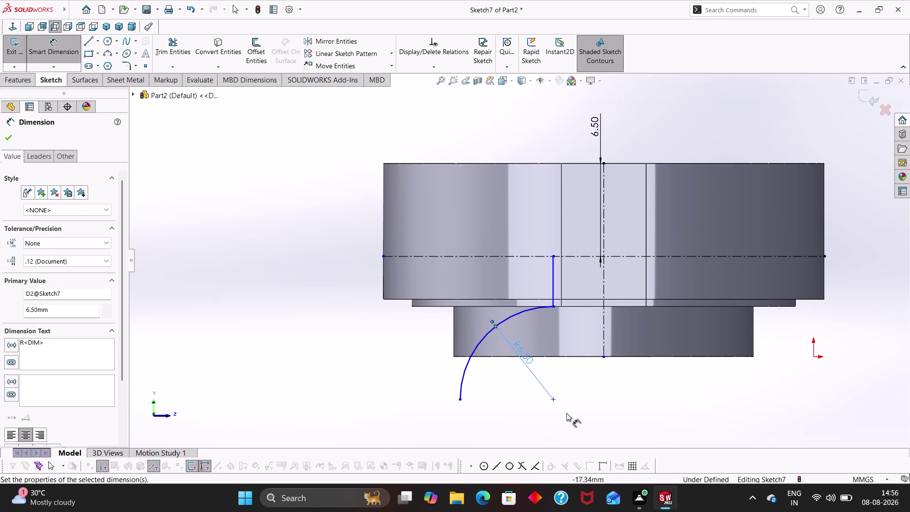
click(577, 405)
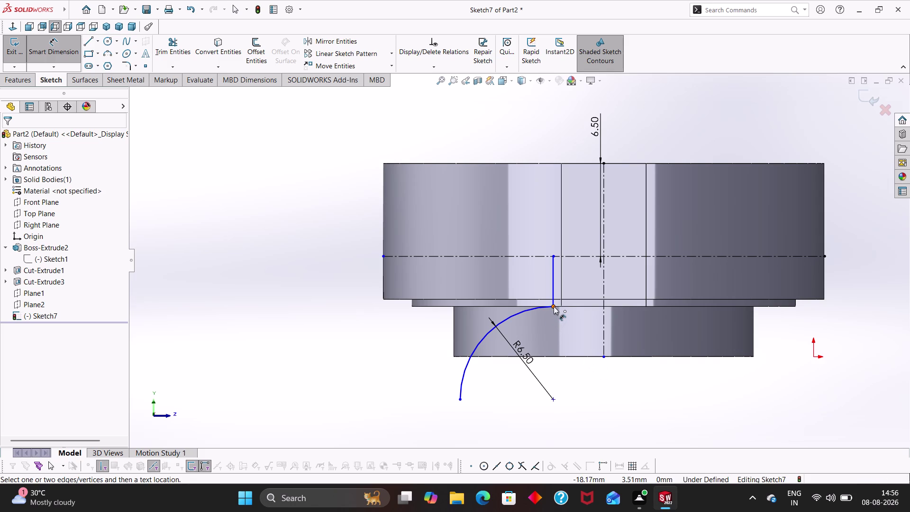
drag(554, 305, 579, 310)
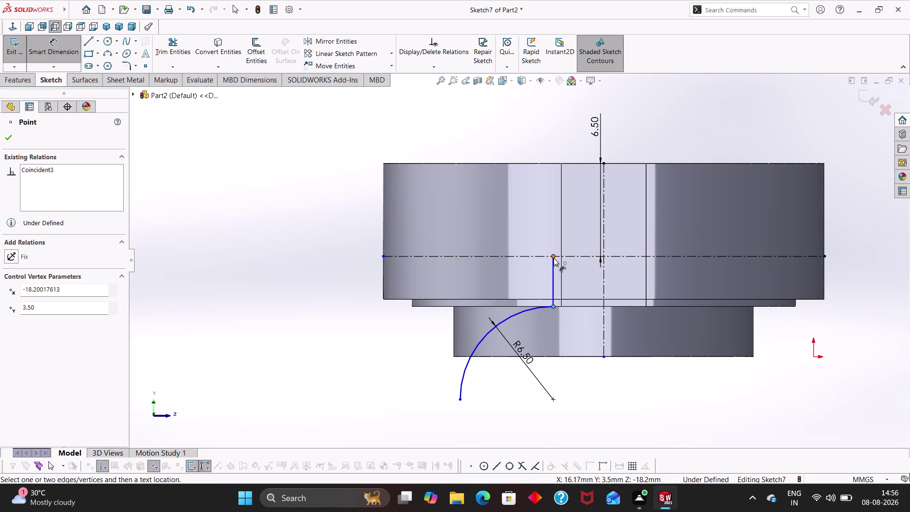
Select the vertical line's lower endpoint and delete the selected sketch item.
drag(554, 258, 560, 256)
key(Escape)
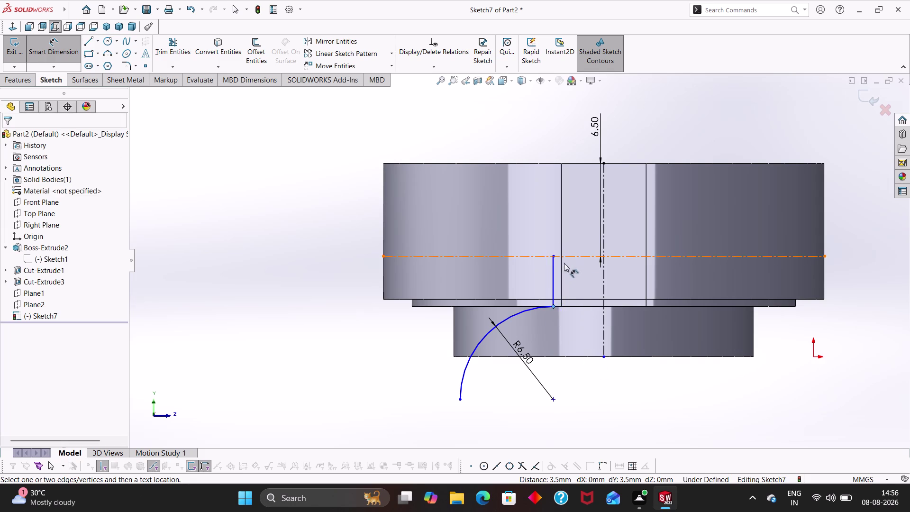
key(Escape)
key(Escape)
click(558, 303)
key(Escape)
key(Escape)
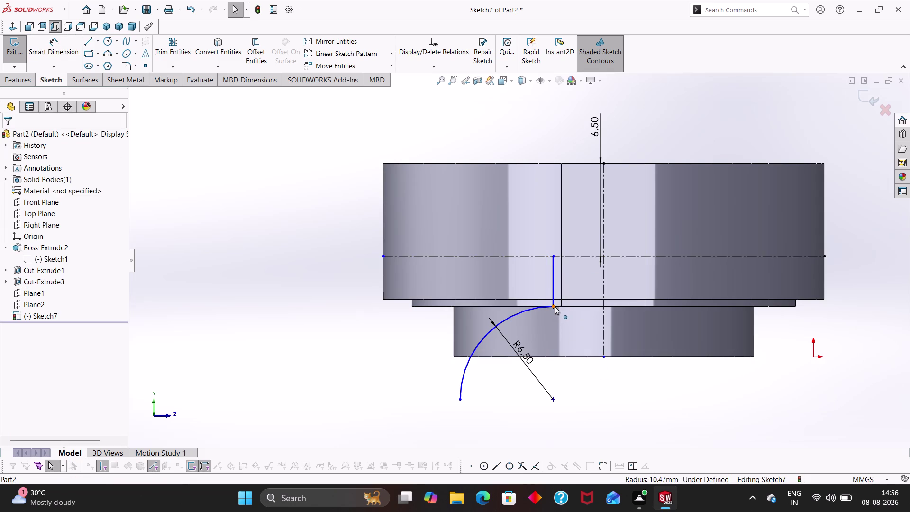
click(555, 306)
click(555, 299)
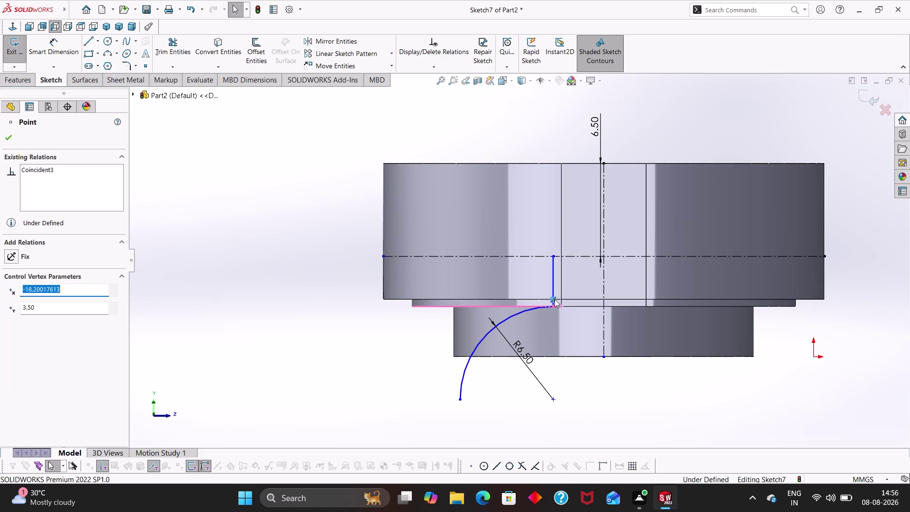
key(Delete)
Free the line's top endpoint and snap it onto the hole edge at the centreline.
drag(552, 255, 562, 255)
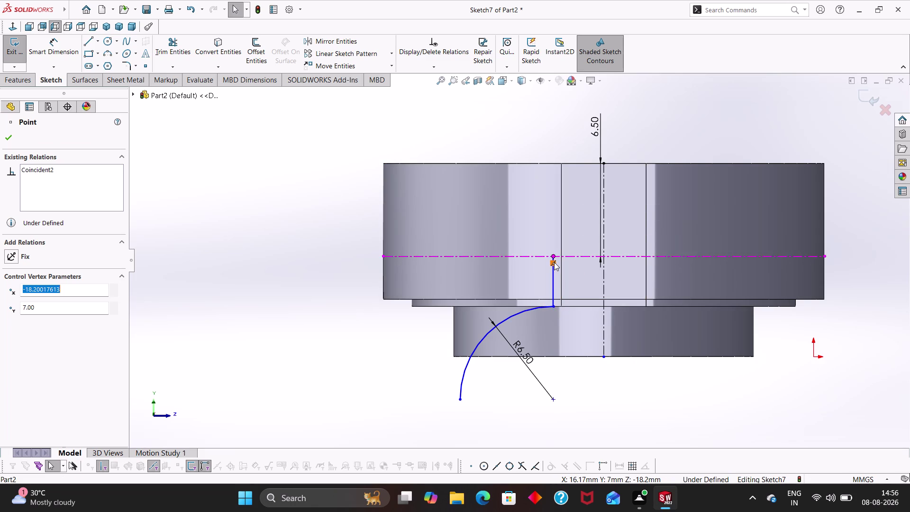
click(554, 262)
key(Delete)
drag(554, 256, 553, 256)
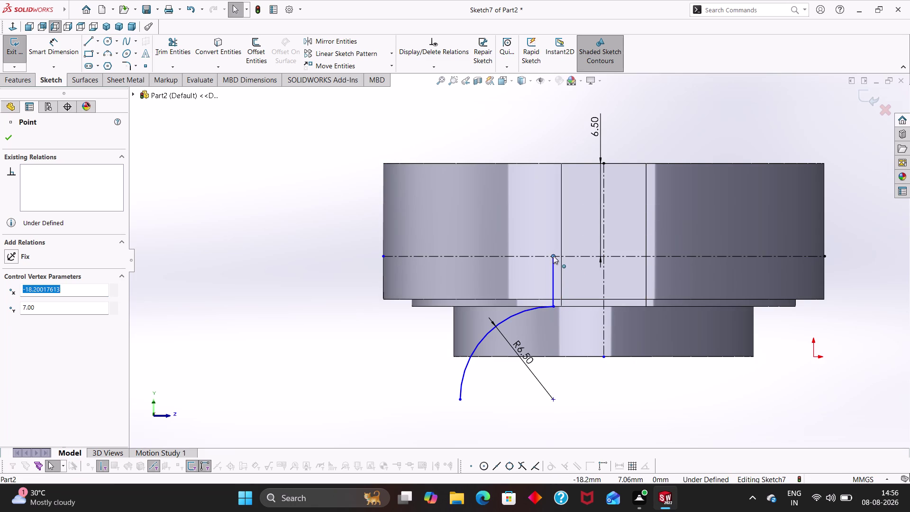
drag(553, 256, 563, 256)
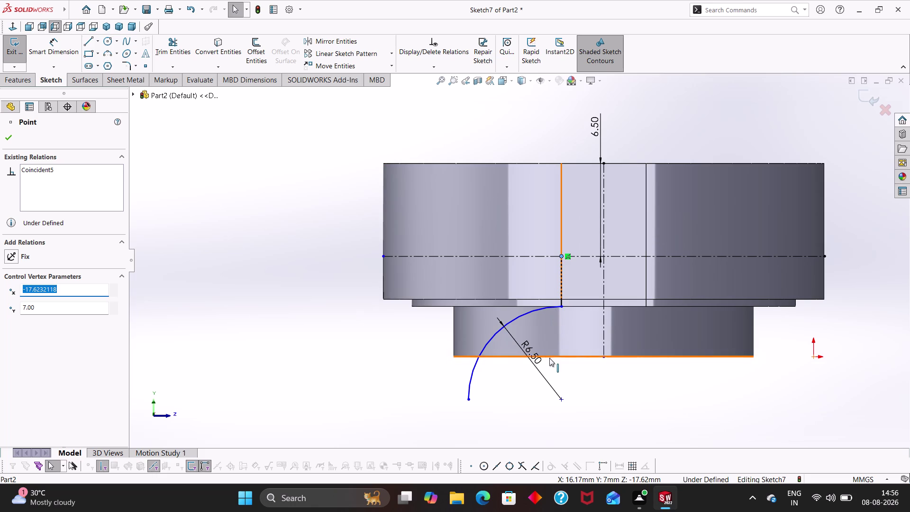
key(Escape)
key(Escape)
Cancel the Line tool without drawing and launch Convert Entities.
right_drag(326, 282, 328, 282)
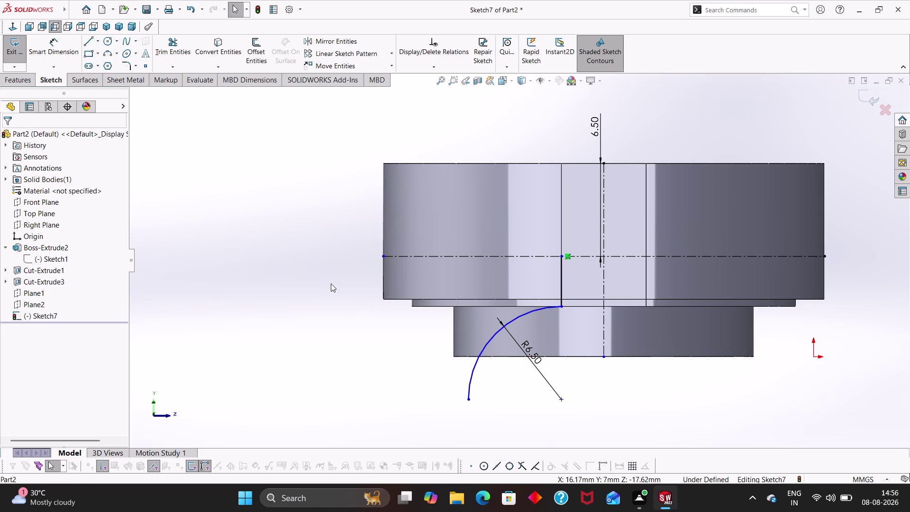
right_drag(328, 282, 207, 267)
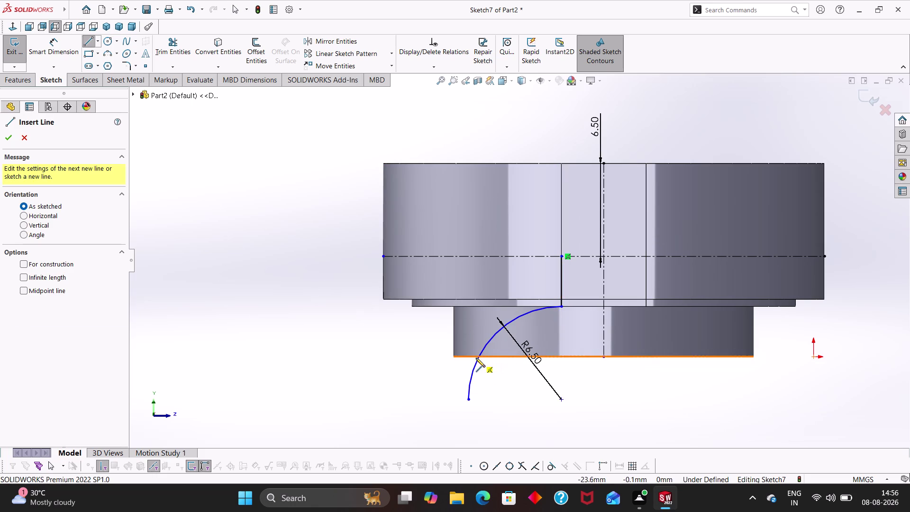
scroll(down, 3)
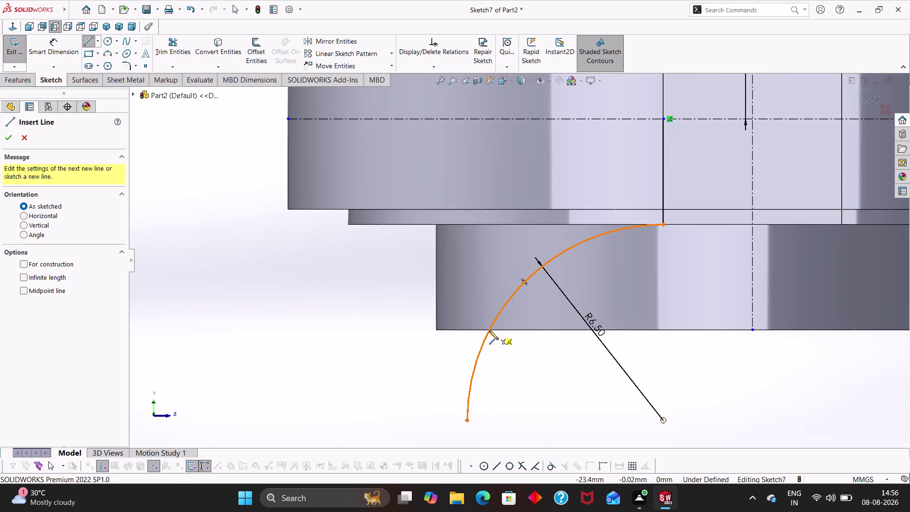
key(Escape)
key(Escape)
key(Escape)
scroll(up, 3)
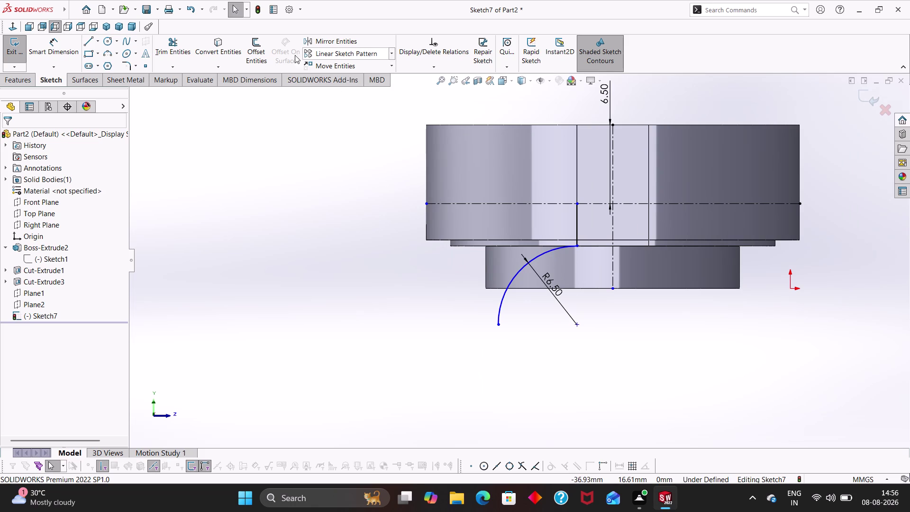
click(216, 50)
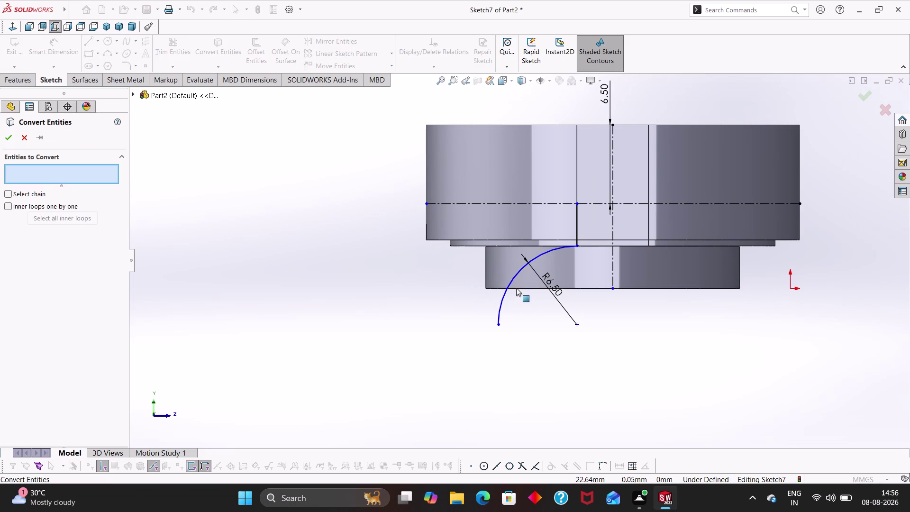
Project the part's bottom edge into the sketch with Convert Entities.
click(516, 288)
key(Escape)
key(Escape)
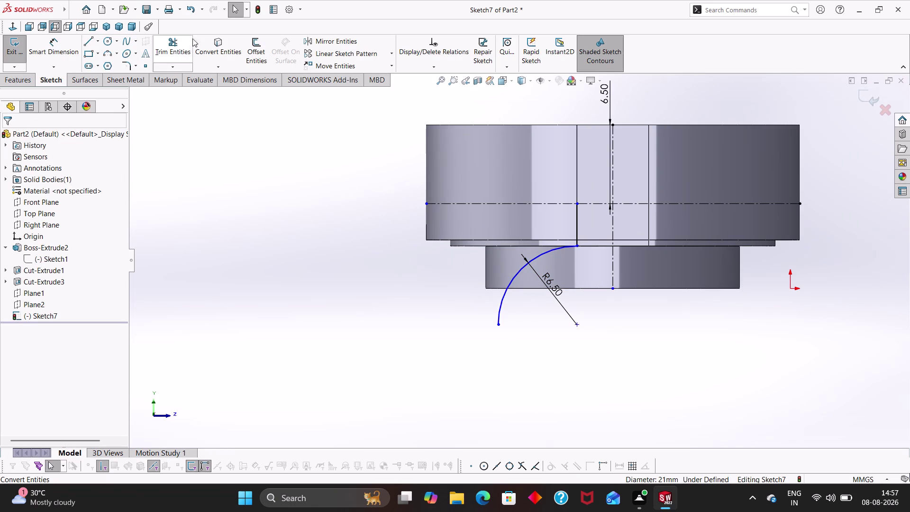
click(203, 39)
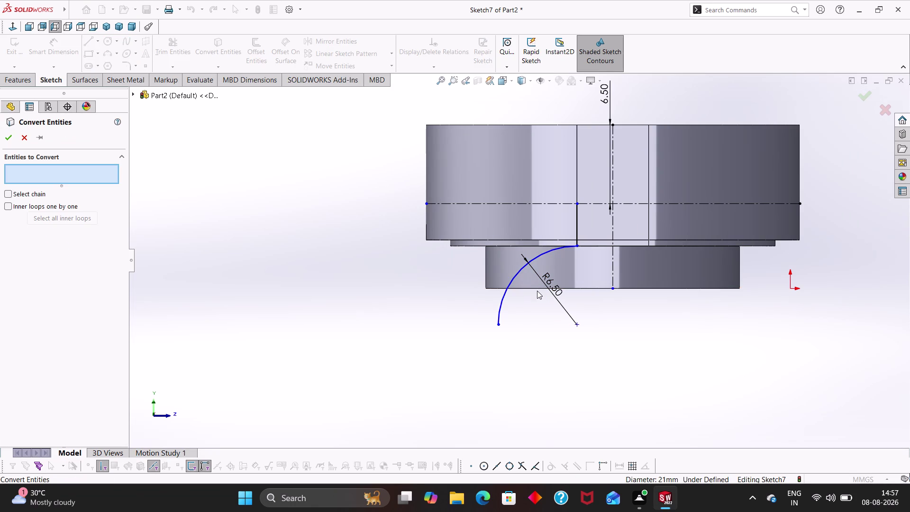
click(538, 290)
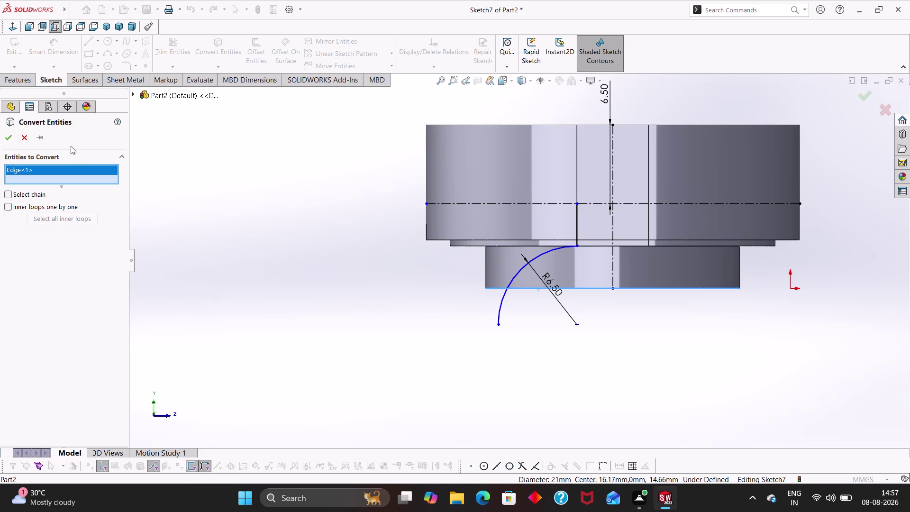
click(4, 137)
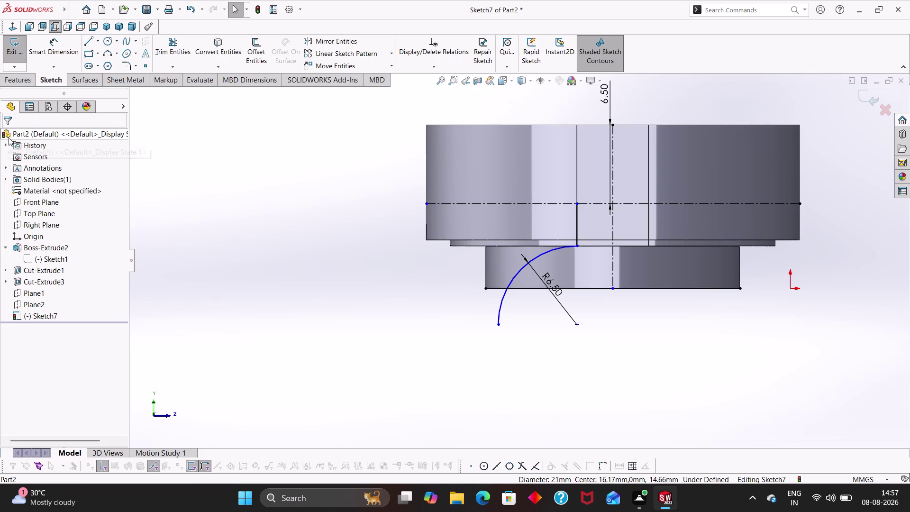
key(Escape)
key(Escape)
Trim the arc at the projected bottom edge.
click(166, 47)
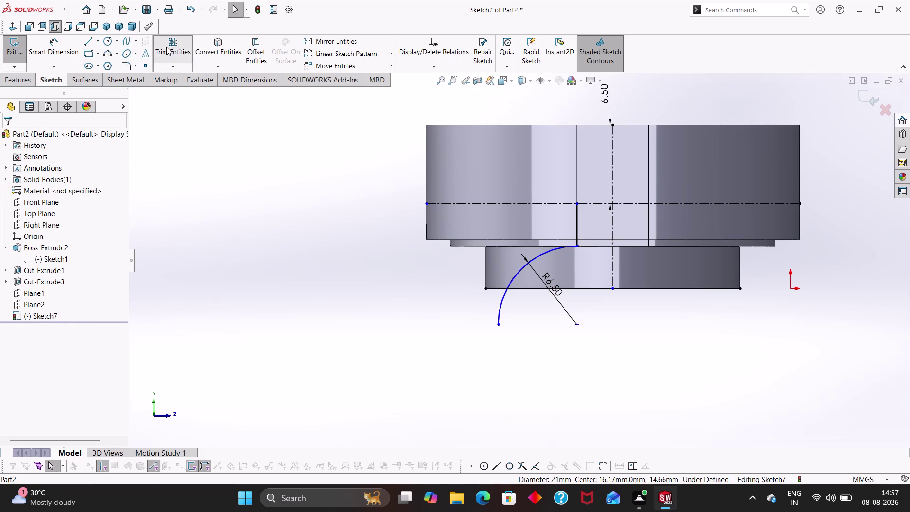
click(500, 304)
key(Escape)
key(Escape)
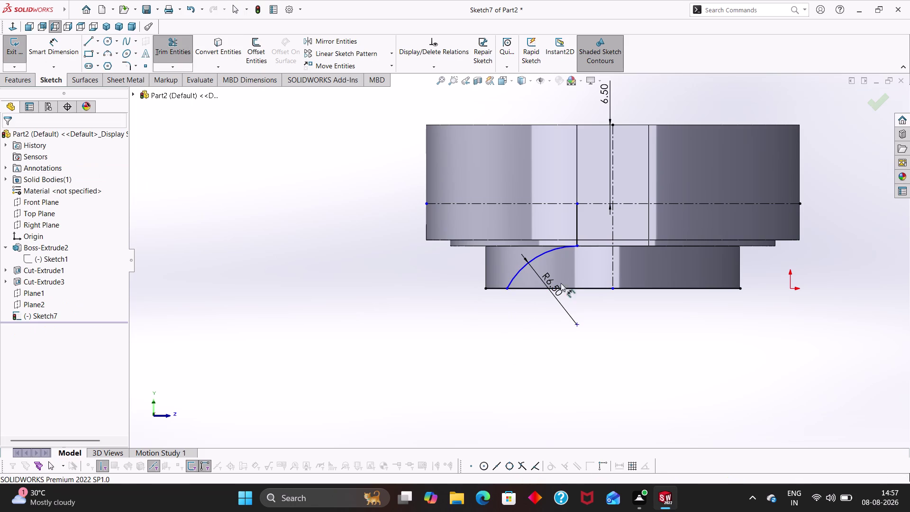
key(Escape)
scroll(up, 3)
scroll(down, 3)
scroll(up, 3)
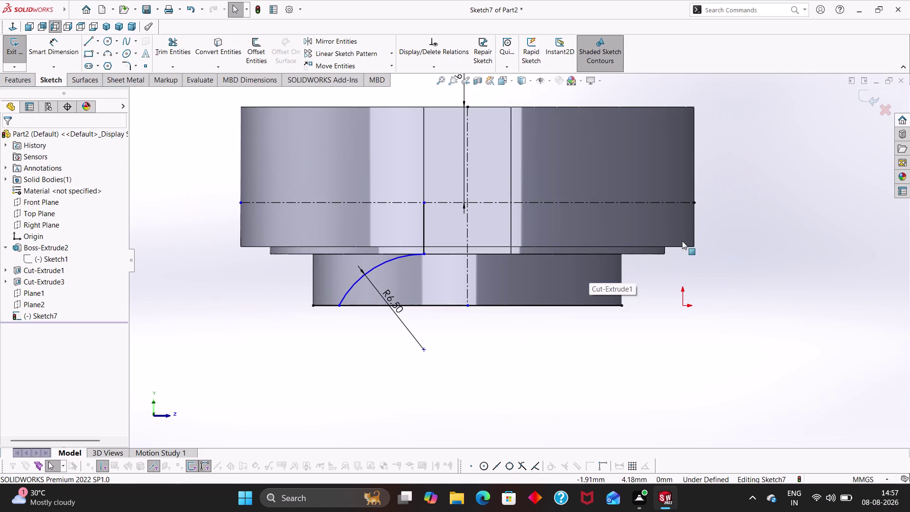
Draw a line from the hole edge to the centre axis, then down to the bottom edge.
right_drag(254, 286, 154, 267)
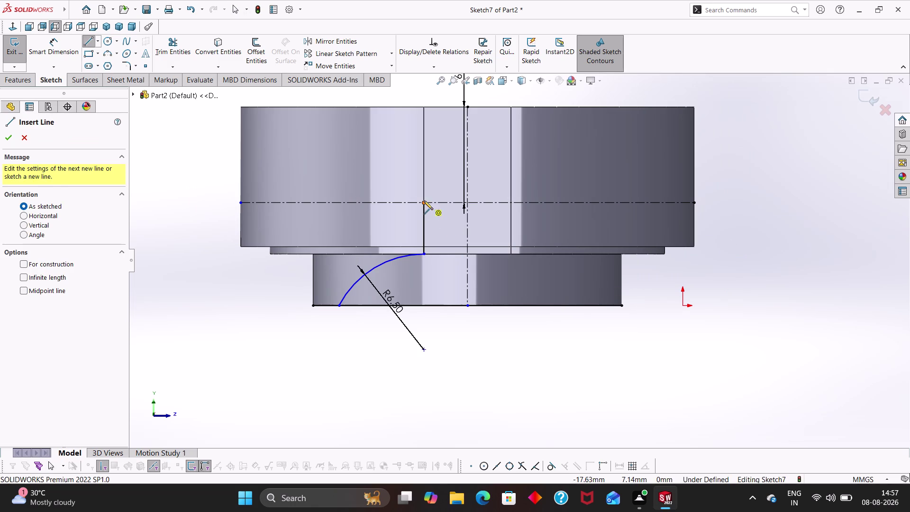
click(424, 201)
click(467, 203)
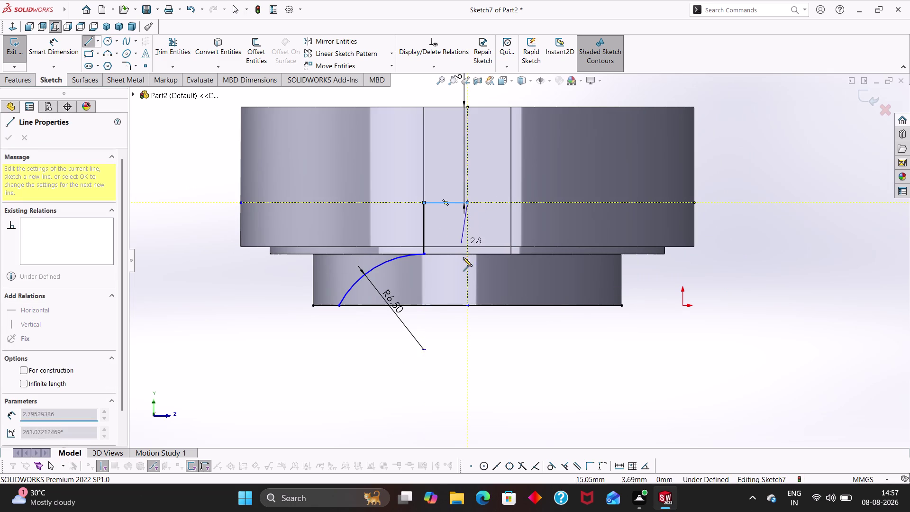
click(468, 305)
key(Escape)
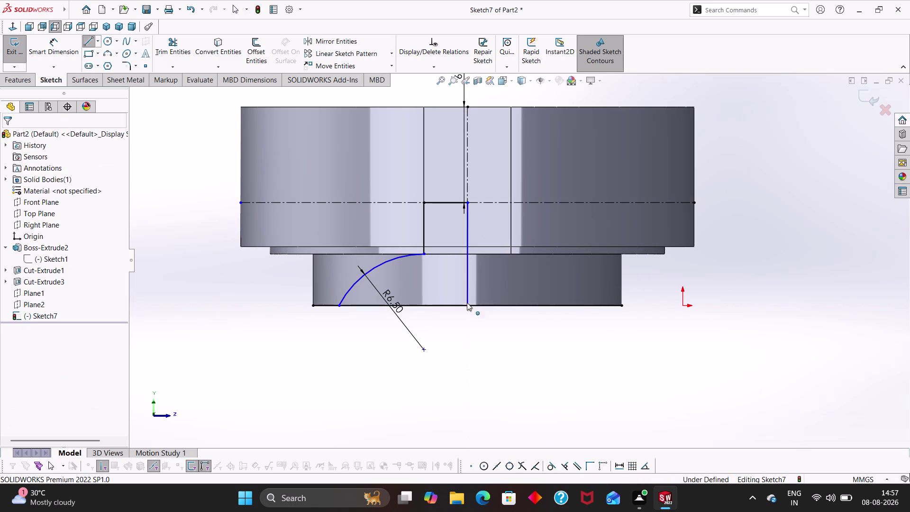
key(Escape)
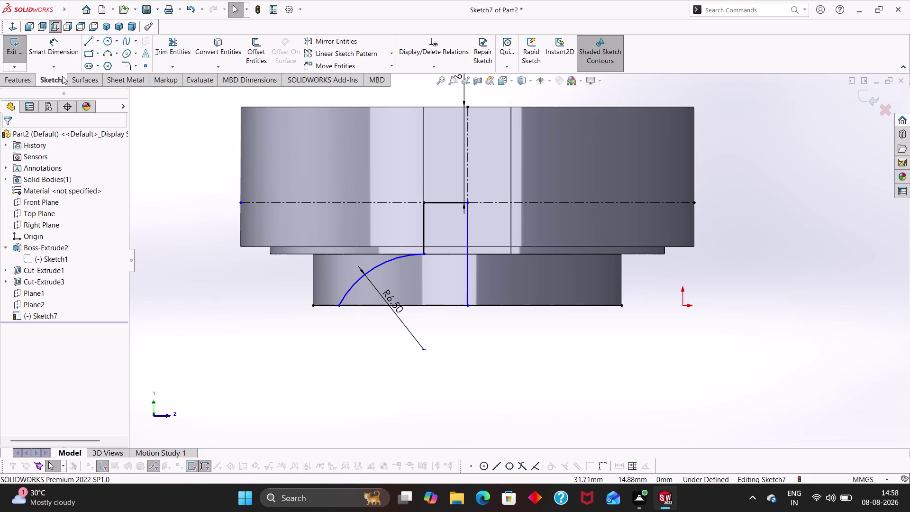
Begin a Revolved Cut about the centre axis, then cancel the thin-feature version.
click(23, 77)
click(231, 53)
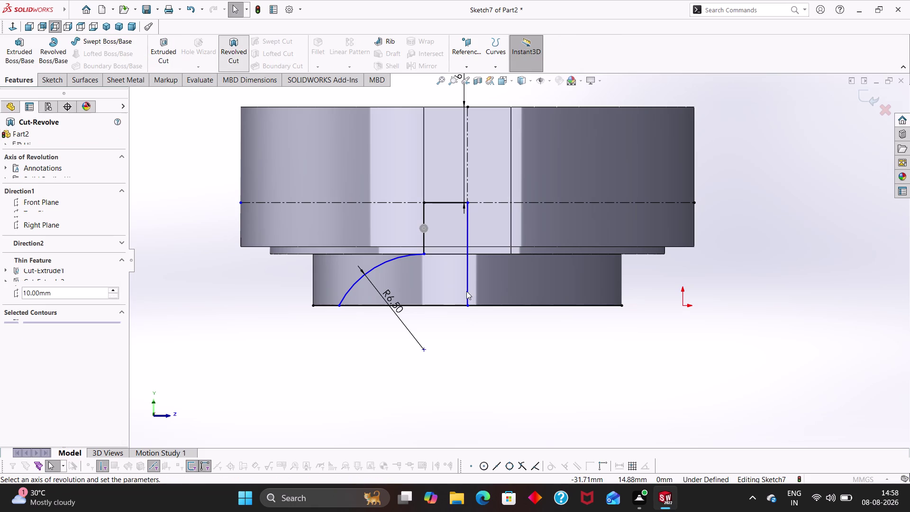
click(469, 273)
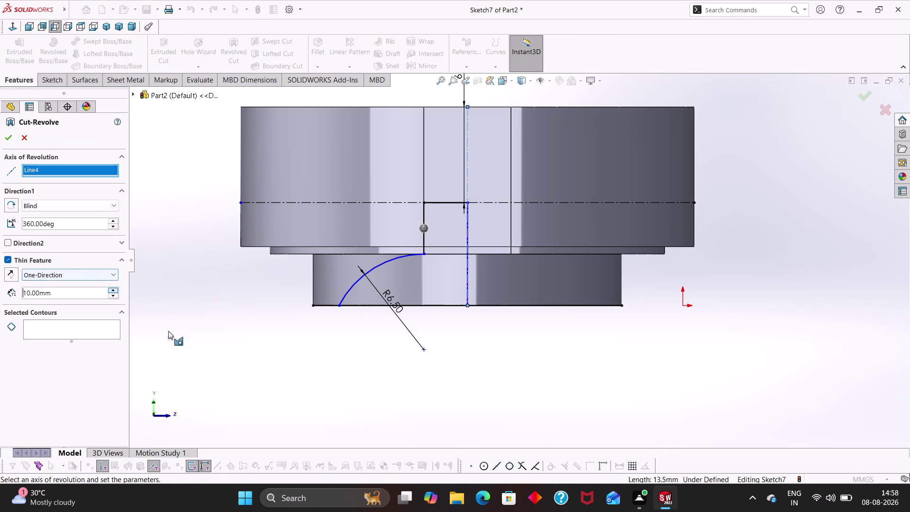
middle_drag(516, 399, 524, 334)
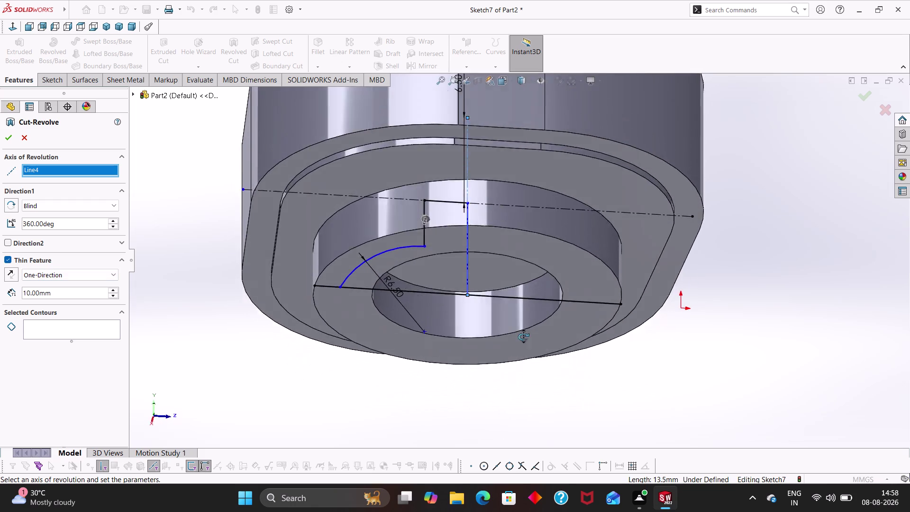
middle_drag(524, 335, 511, 386)
key(Escape)
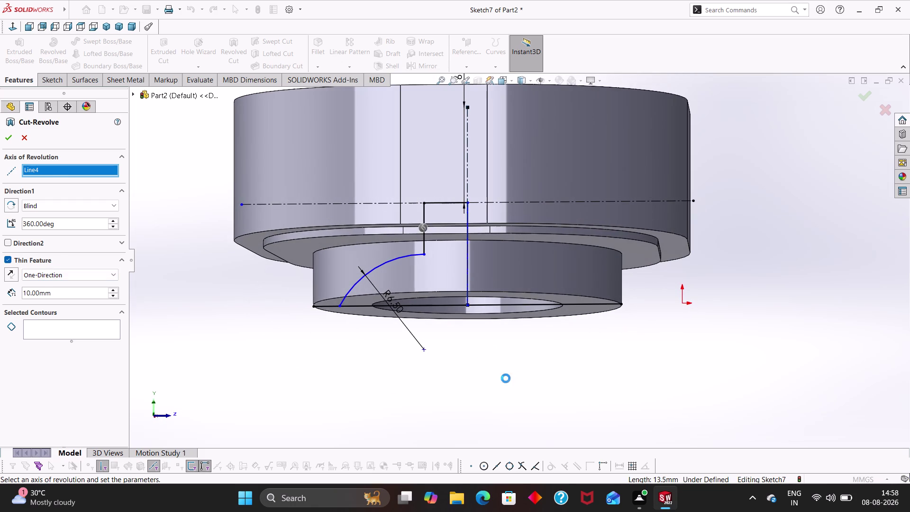
key(Escape)
key(Escape)
key(Escape)
Trim the bottom line of Sketch7 where it overhangs past the arc.
click(46, 81)
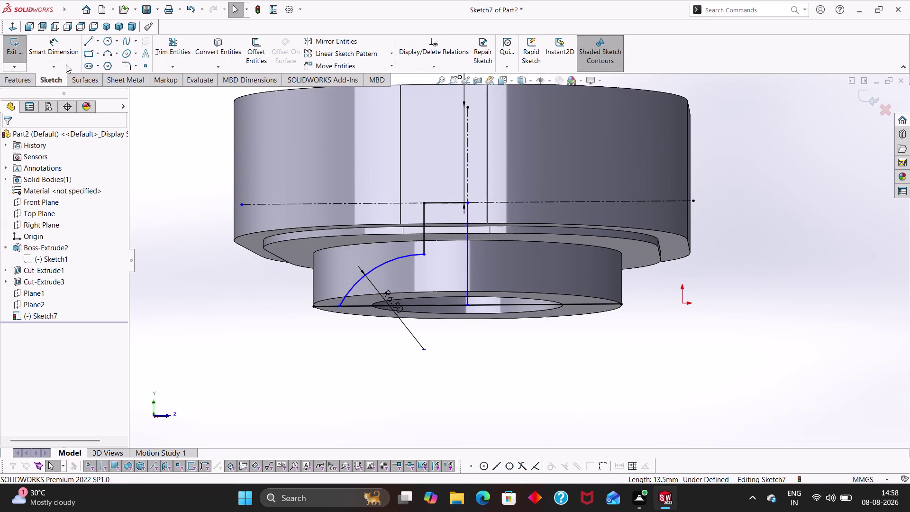
click(176, 49)
click(331, 307)
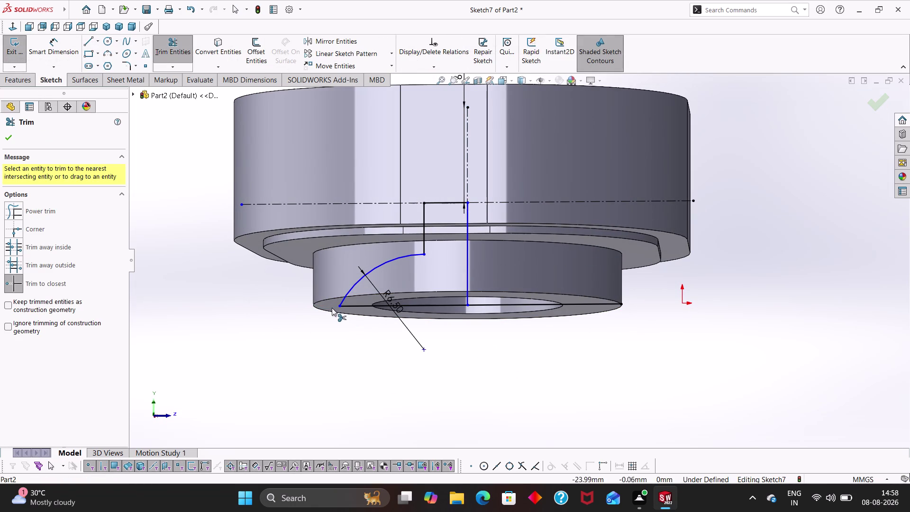
click(584, 304)
key(Escape)
key(Escape)
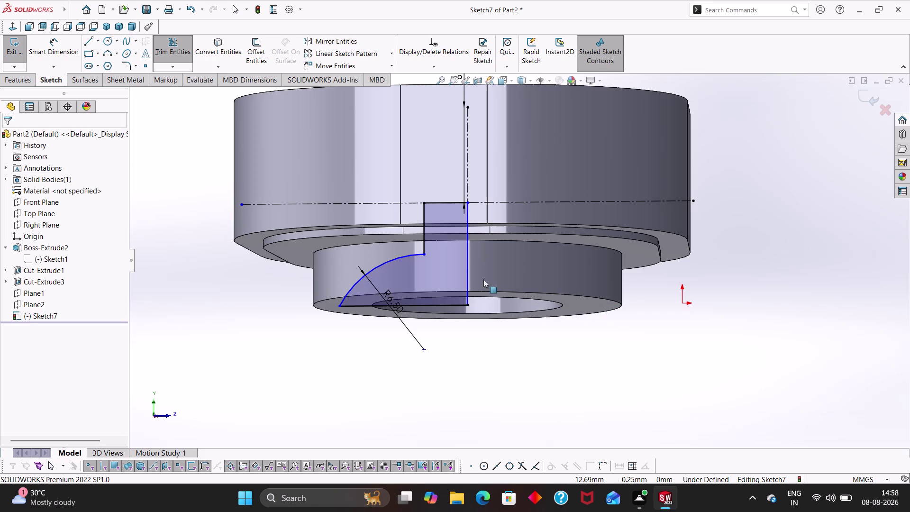
Revolve-cut the trimmed profile 360° about Line12 and accept it.
click(19, 79)
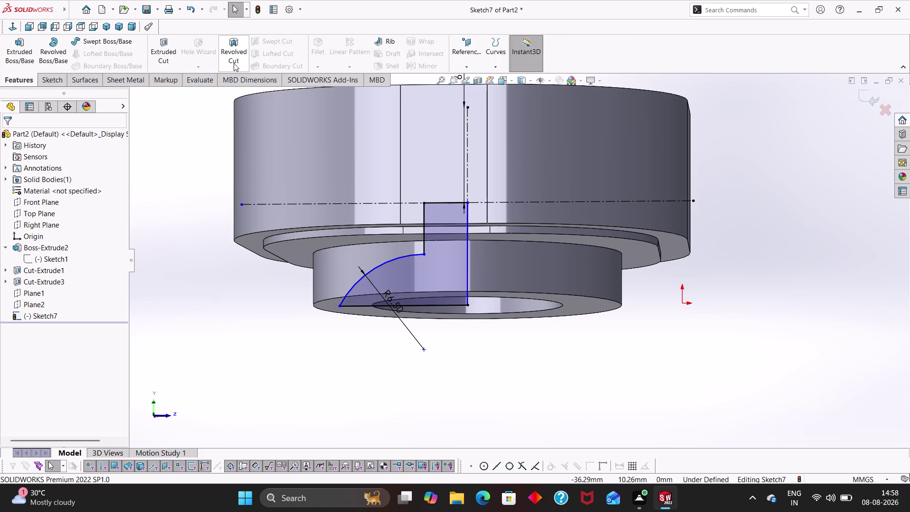
click(235, 63)
click(468, 267)
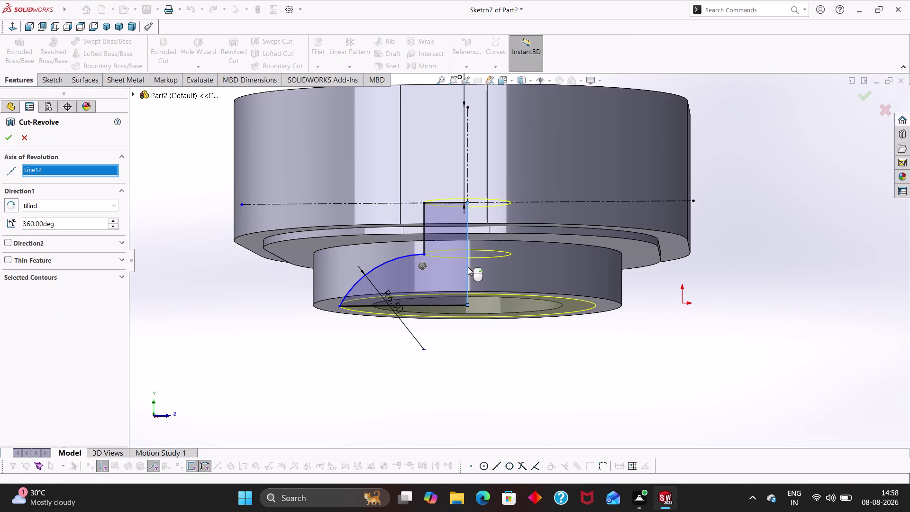
middle_drag(451, 384, 456, 174)
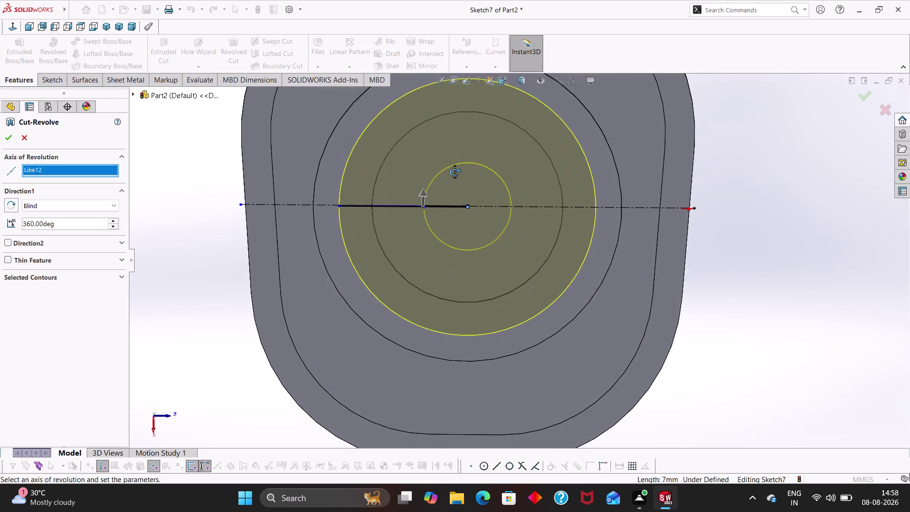
middle_drag(455, 175, 457, 248)
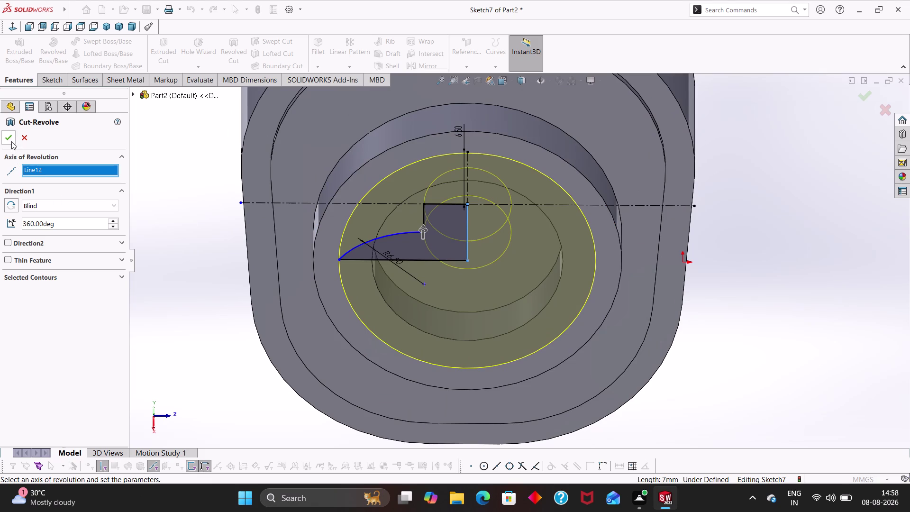
click(11, 141)
click(225, 279)
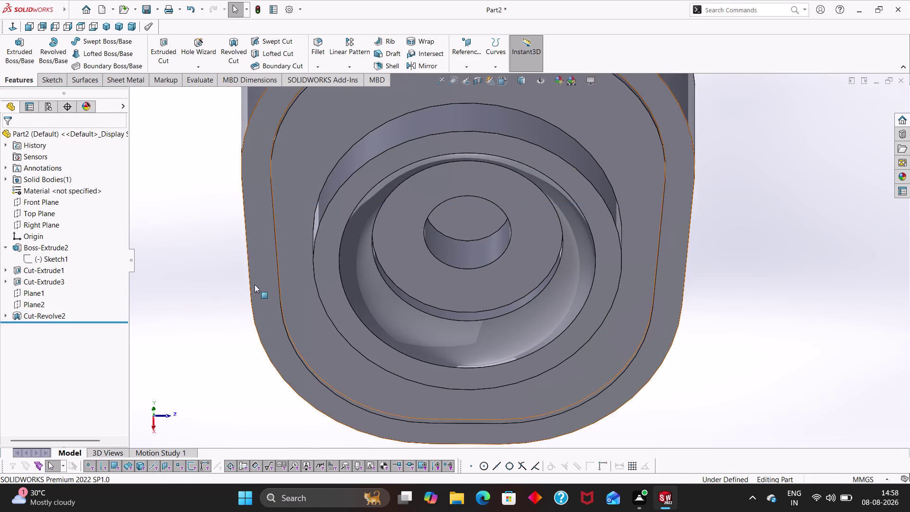
middle_drag(255, 279, 283, 94)
scroll(up, 3)
middle_drag(281, 339, 313, 298)
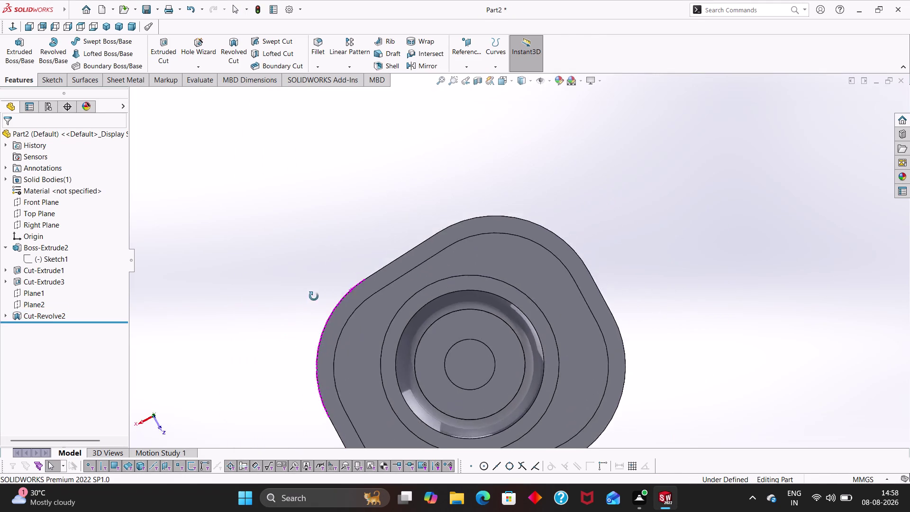
middle_drag(313, 298, 261, 397)
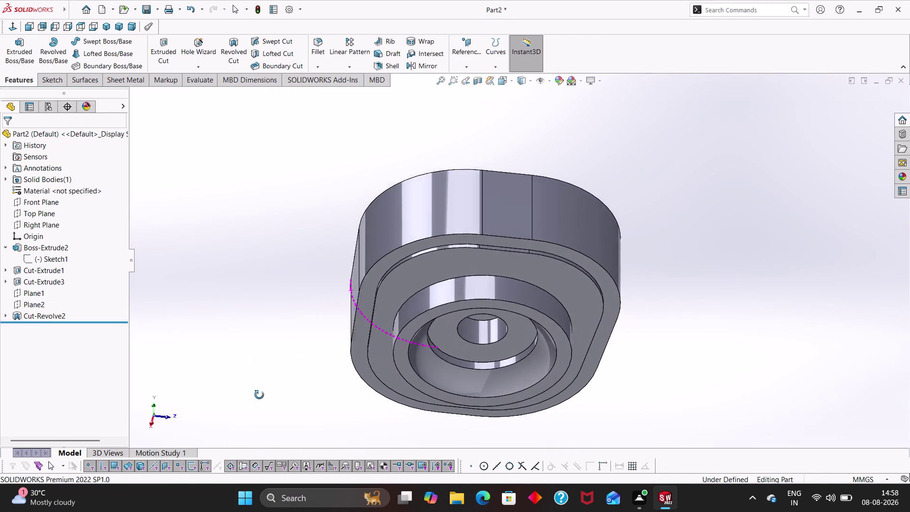
middle_drag(261, 398, 247, 402)
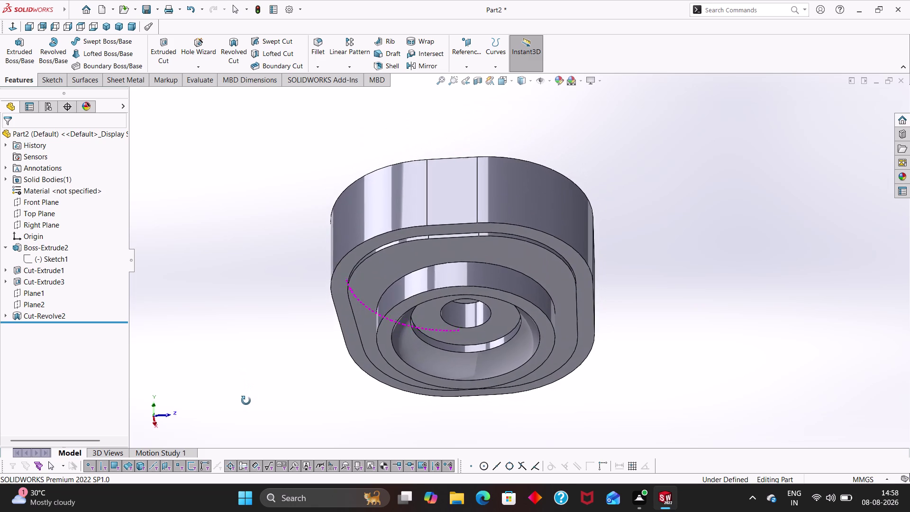
middle_drag(246, 402, 248, 377)
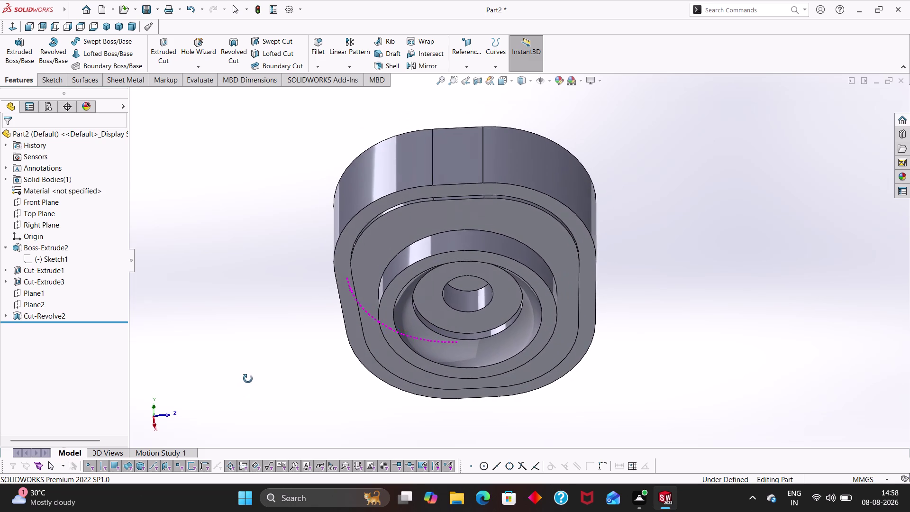
middle_drag(248, 378, 229, 355)
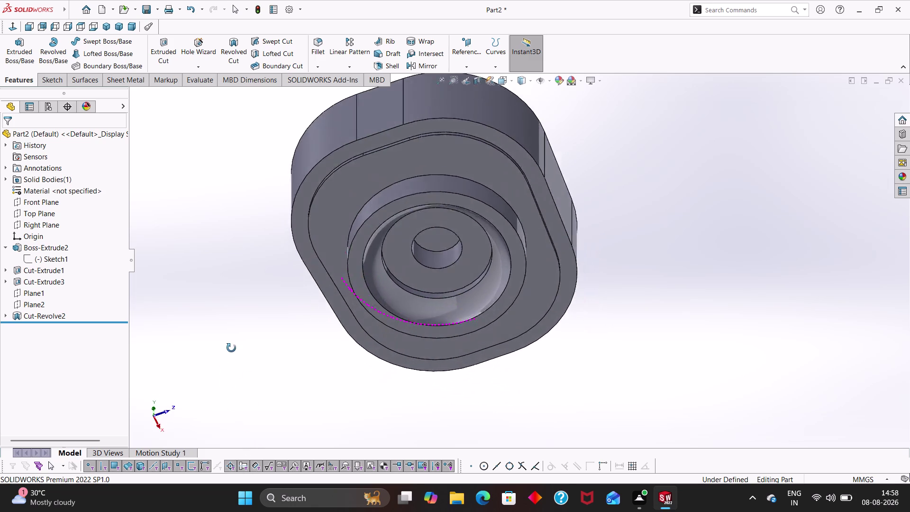
middle_drag(230, 355, 245, 389)
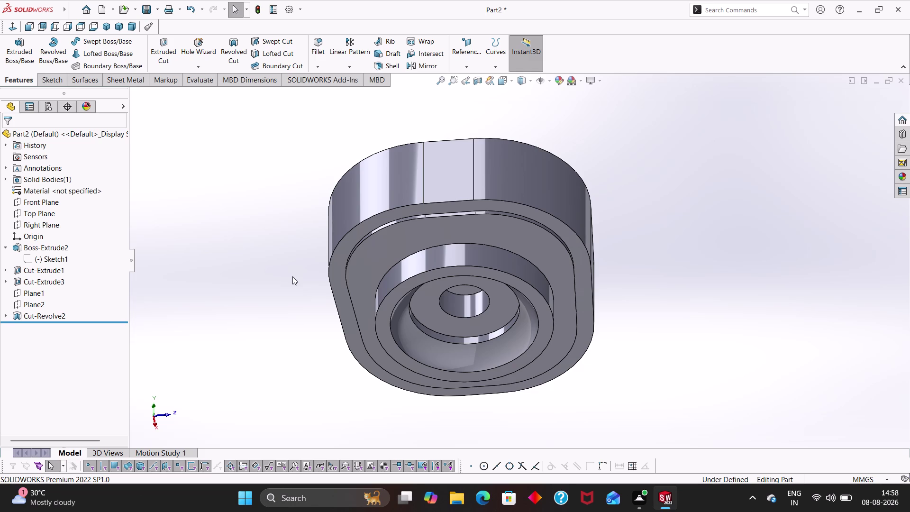
click(466, 302)
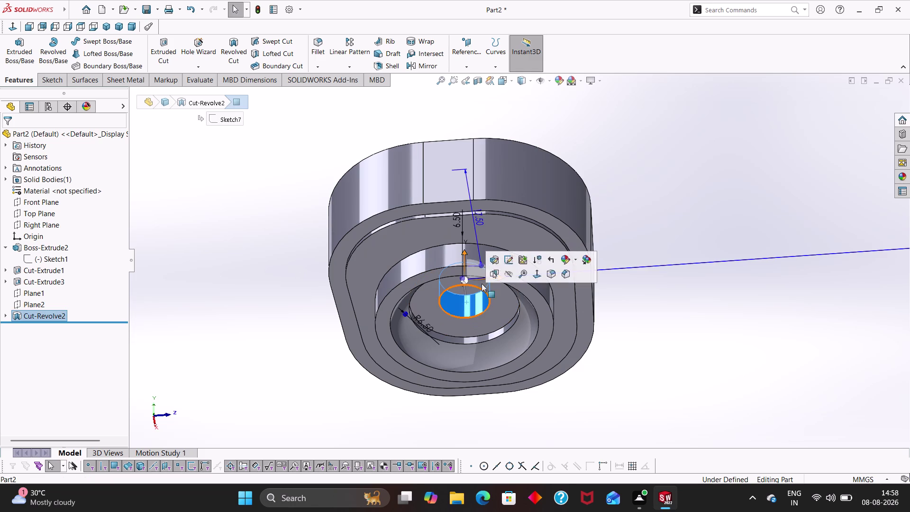
click(498, 262)
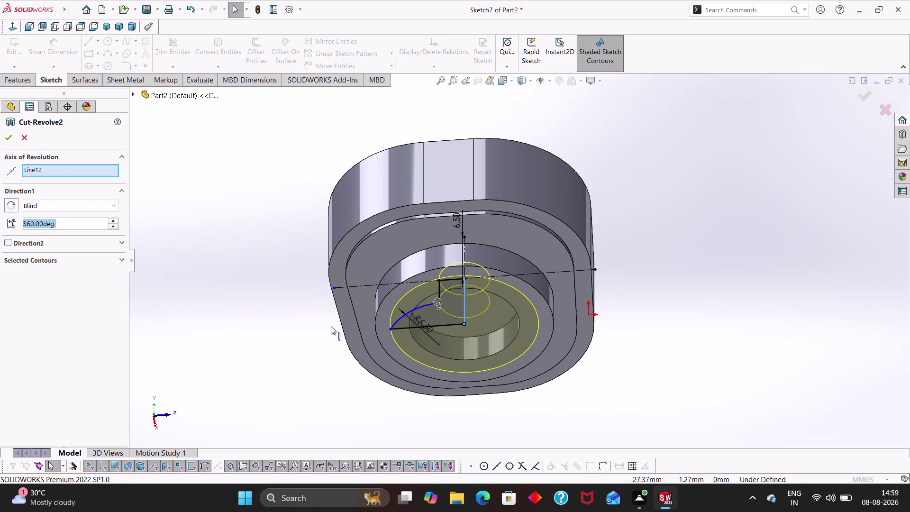
middle_drag(252, 355, 289, 196)
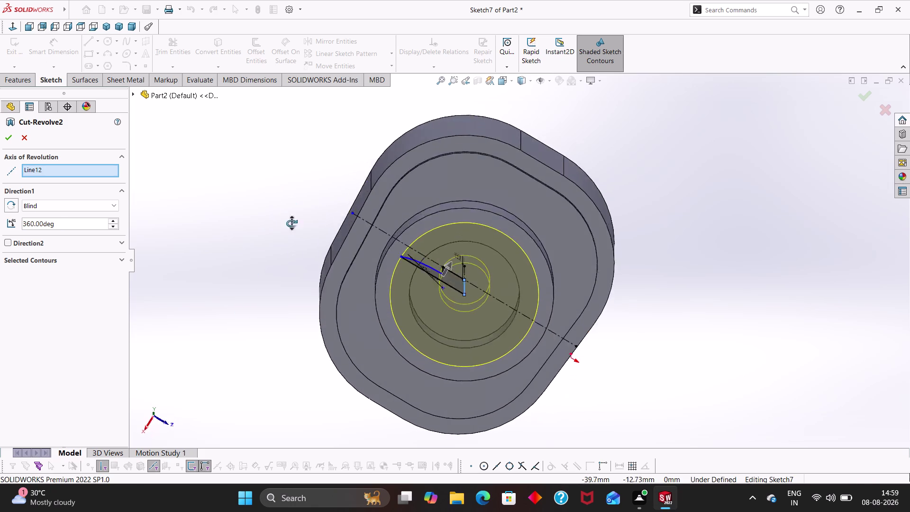
middle_drag(290, 197, 287, 363)
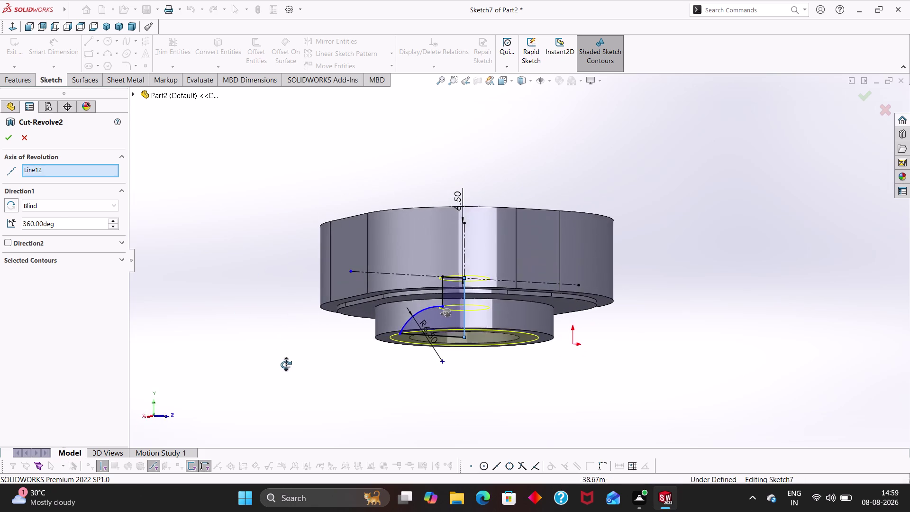
middle_drag(287, 364, 281, 377)
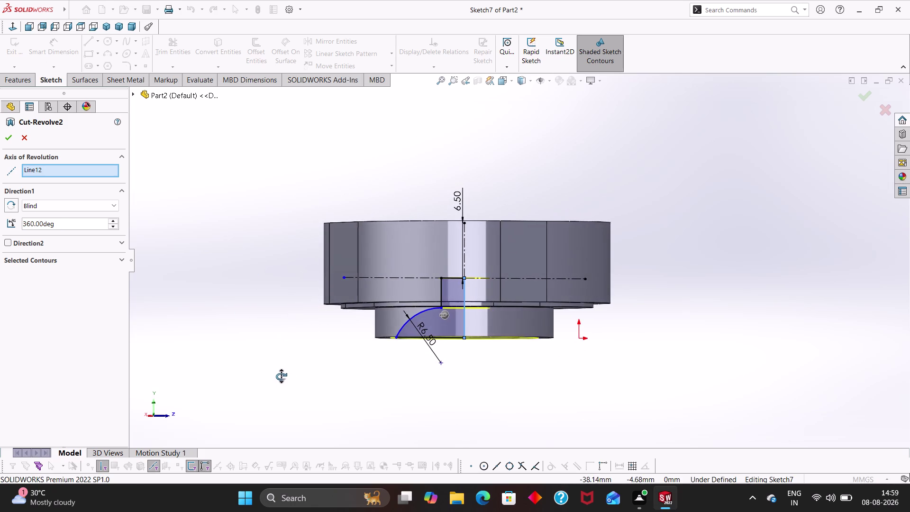
middle_drag(281, 376, 278, 374)
key(Escape)
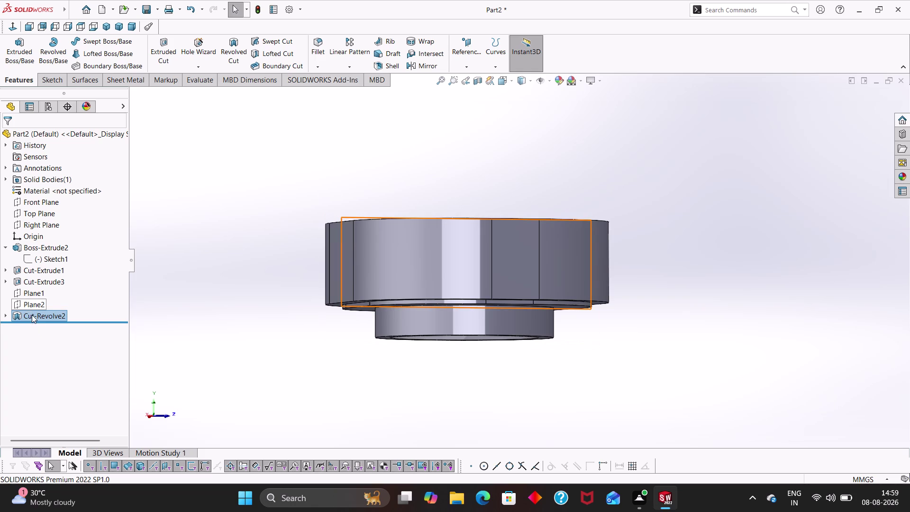
Edit Sketch7 and drag the arc's upper endpoint onto the step edge.
click(4, 317)
click(41, 326)
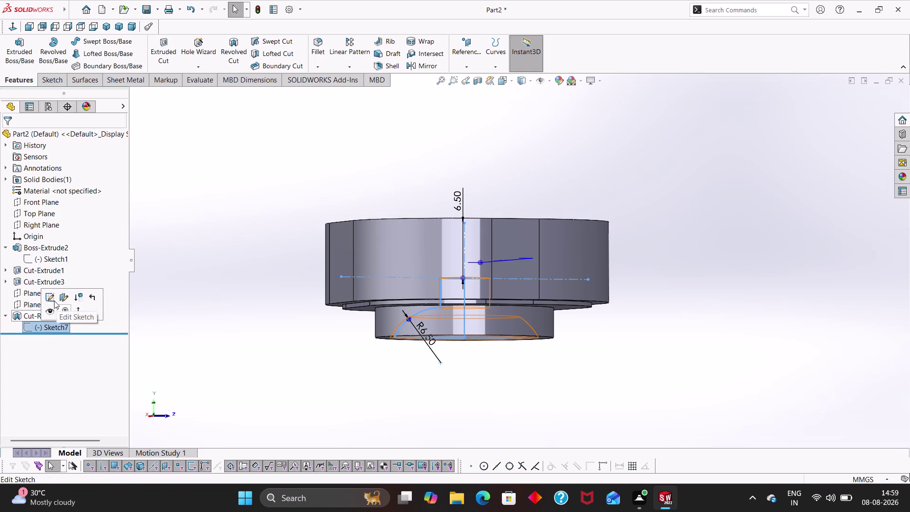
click(52, 298)
scroll(down, 3)
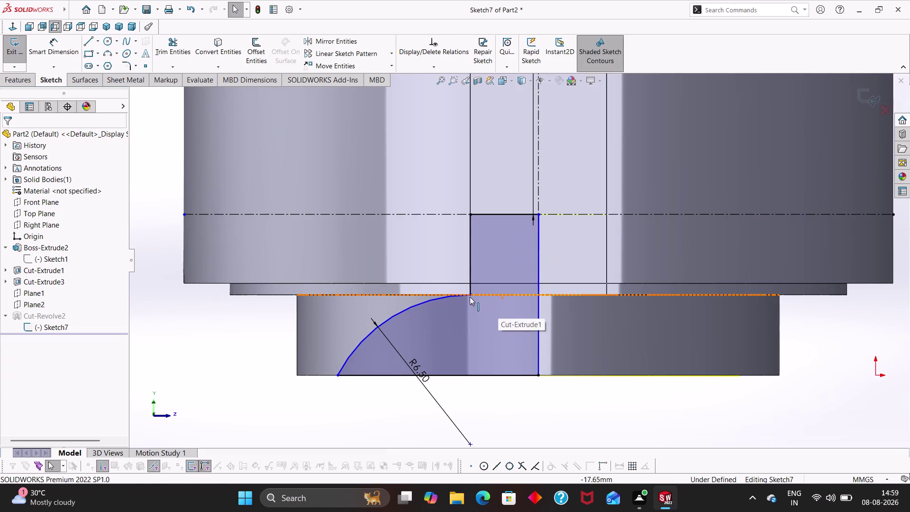
drag(470, 294, 470, 285)
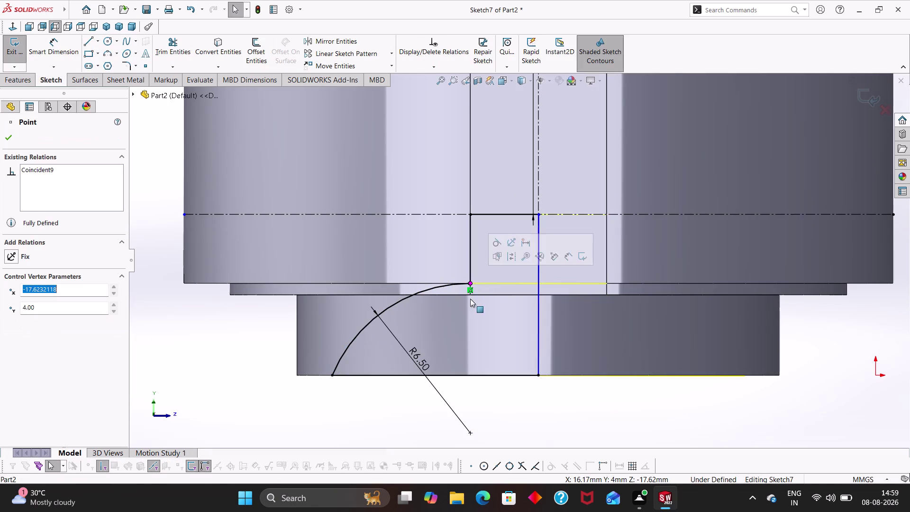
key(Escape)
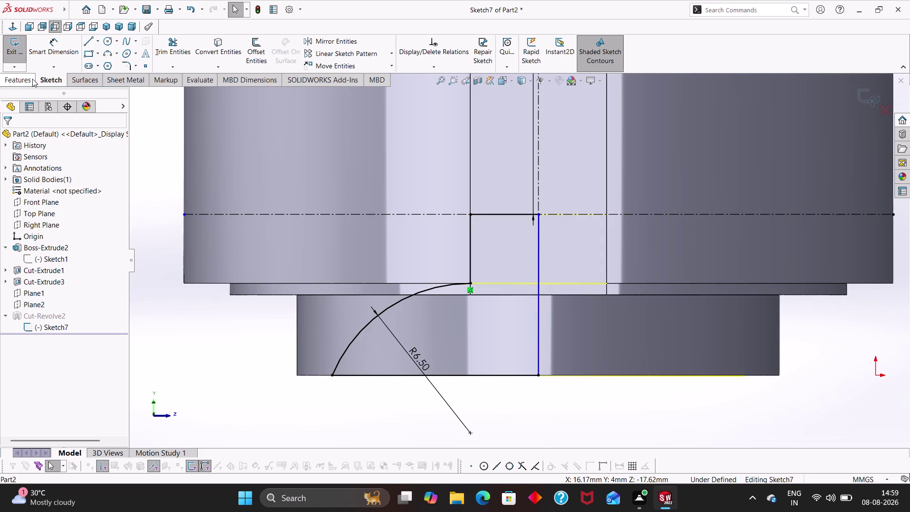
Exit Sketch7 to rebuild Cut-Revolve2 and view the updated recess.
click(18, 76)
click(256, 11)
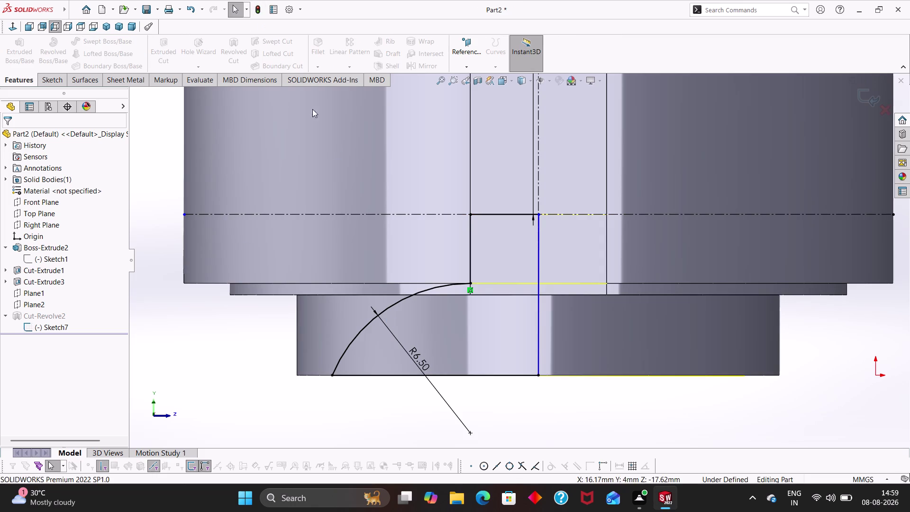
middle_drag(237, 368, 239, 194)
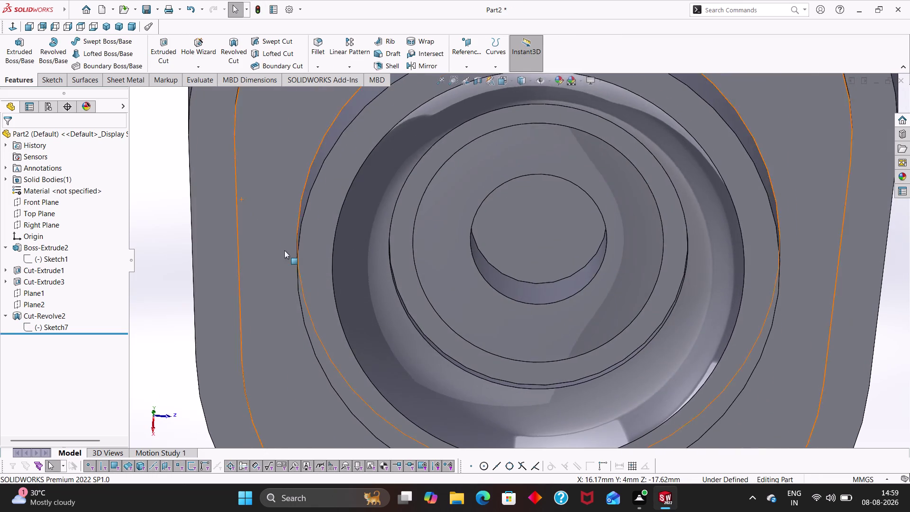
scroll(up, 3)
middle_drag(447, 294, 436, 360)
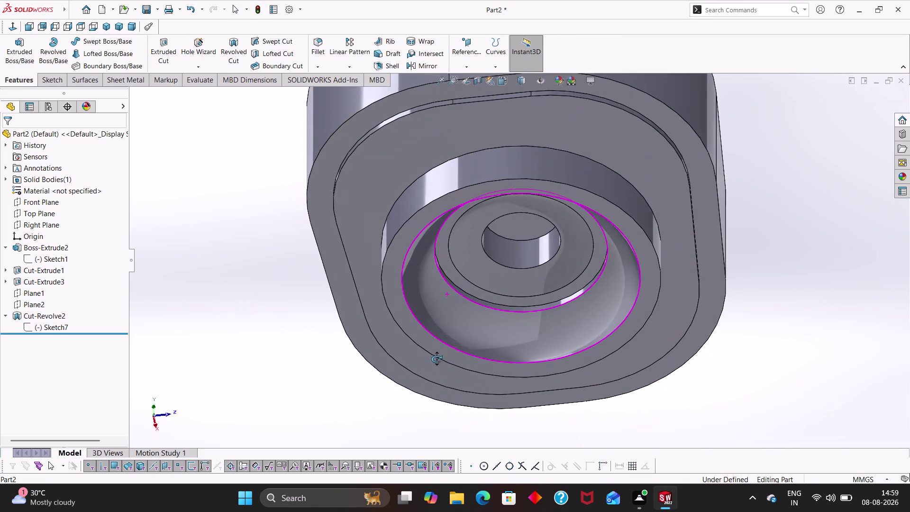
middle_drag(437, 359, 427, 371)
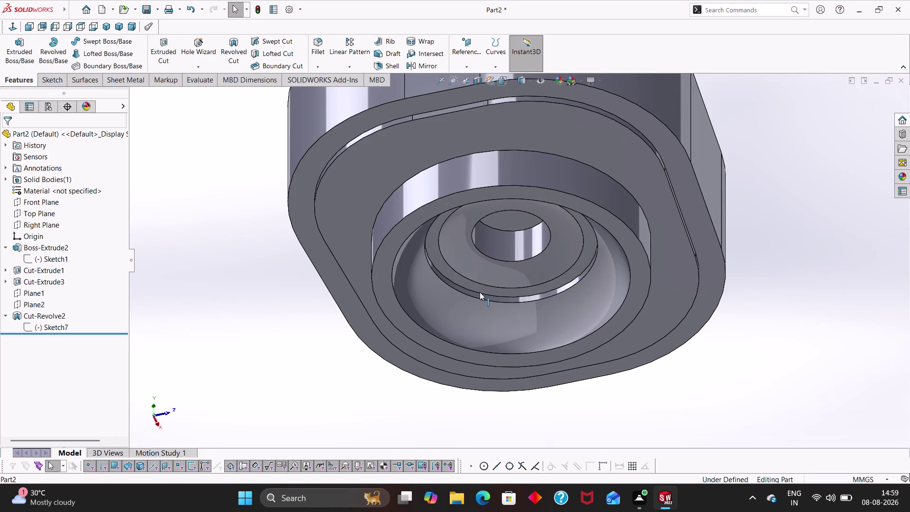
click(483, 286)
right_click(486, 286)
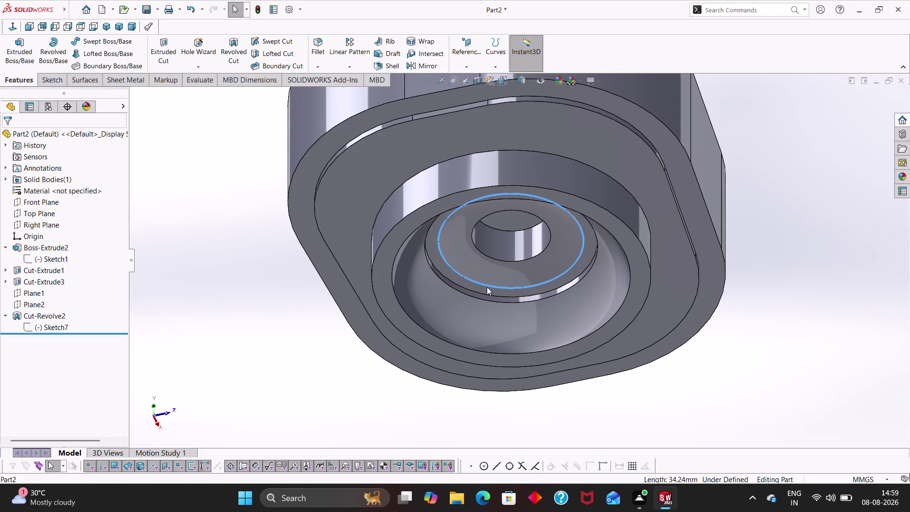
key(Escape)
key(Escape)
right_click(517, 292)
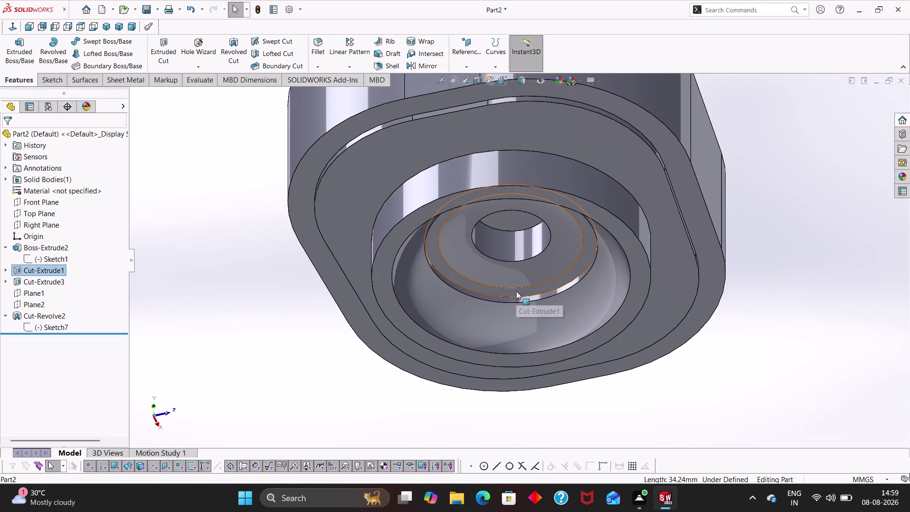
key(Escape)
right_click(506, 288)
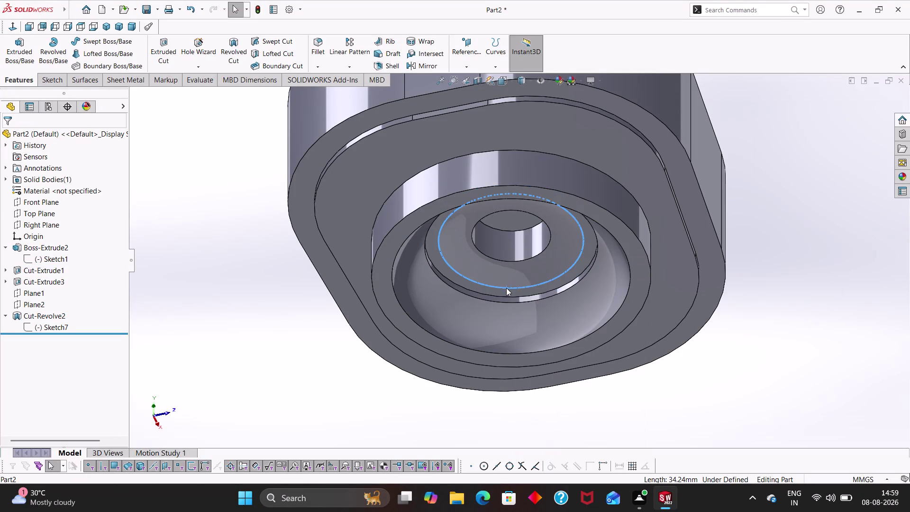
click(530, 274)
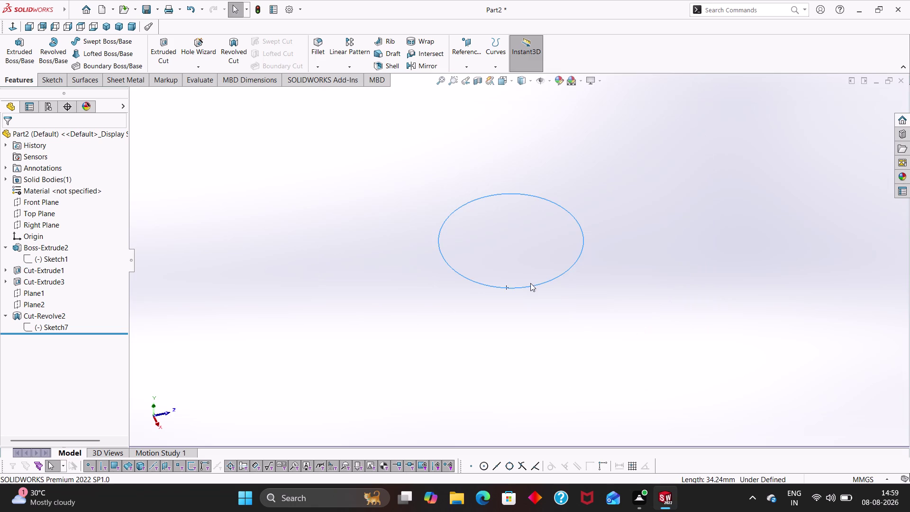
key(ctrl+z)
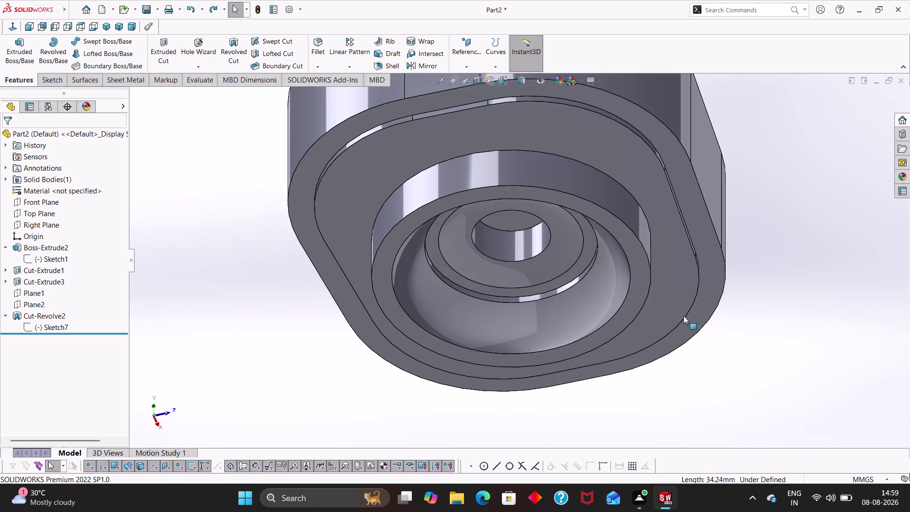
click(750, 308)
click(224, 7)
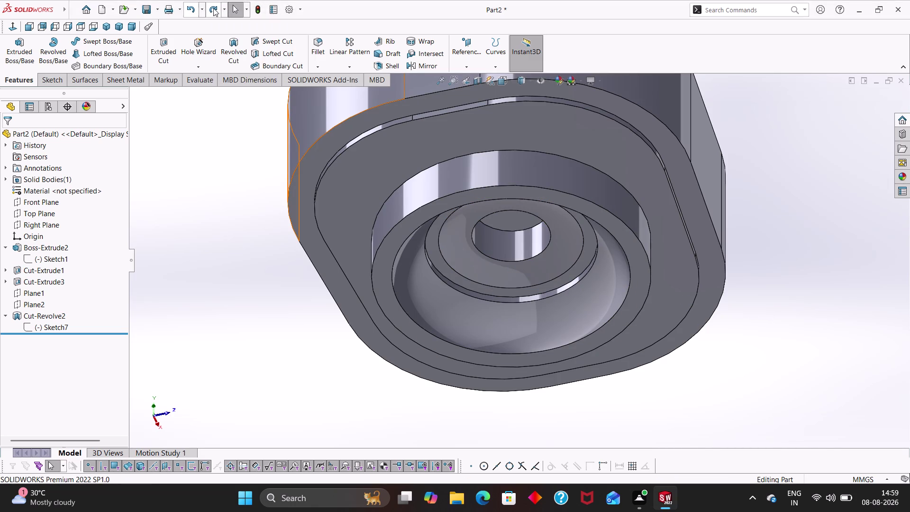
drag(213, 8, 193, 4)
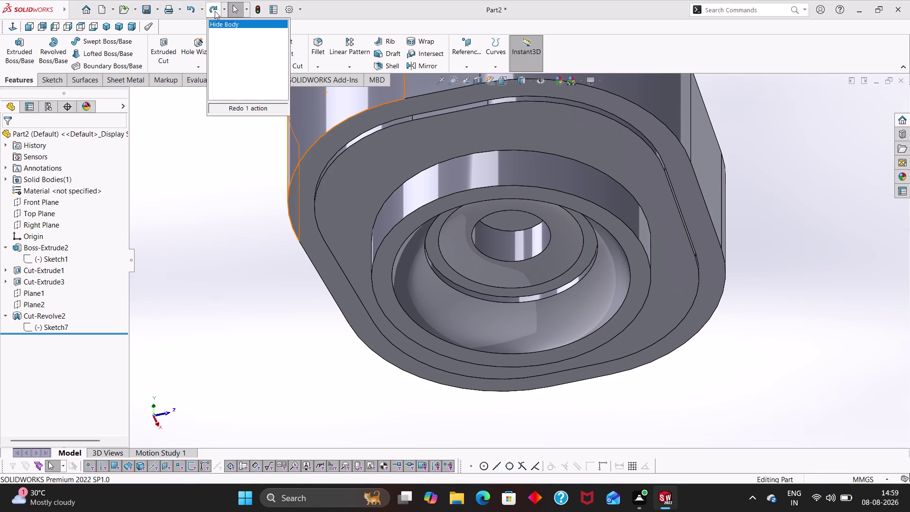
click(215, 11)
click(217, 11)
drag(213, 5, 201, 4)
double_click(199, 4)
double_click(209, 7)
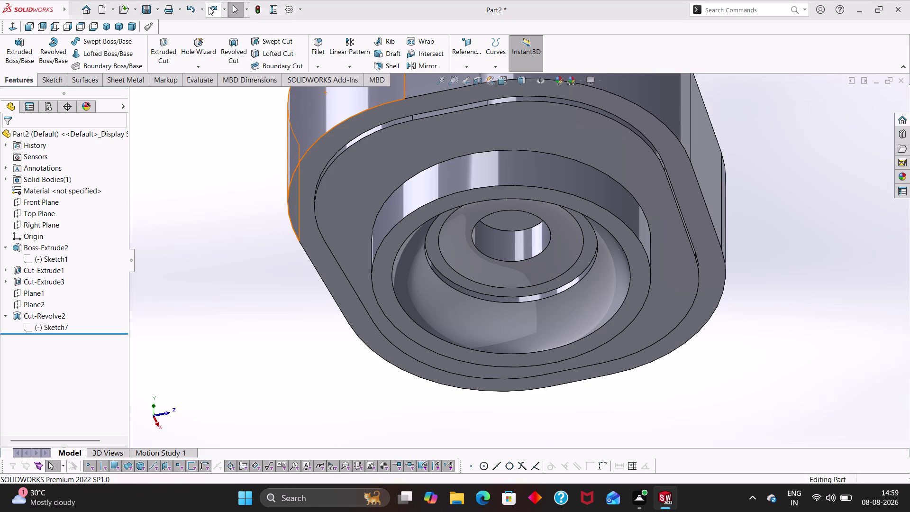
click(203, 158)
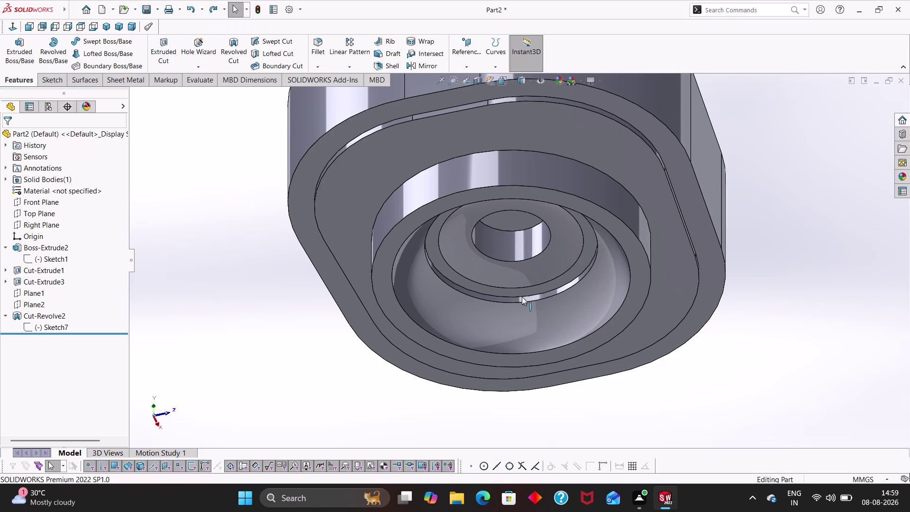
click(39, 328)
click(49, 302)
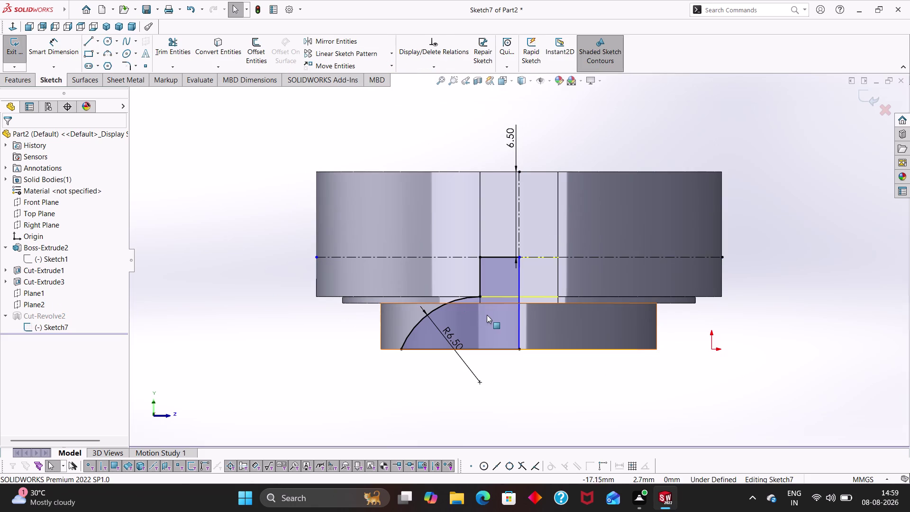
scroll(down, 3)
scroll(down, 3)
scroll(up, 3)
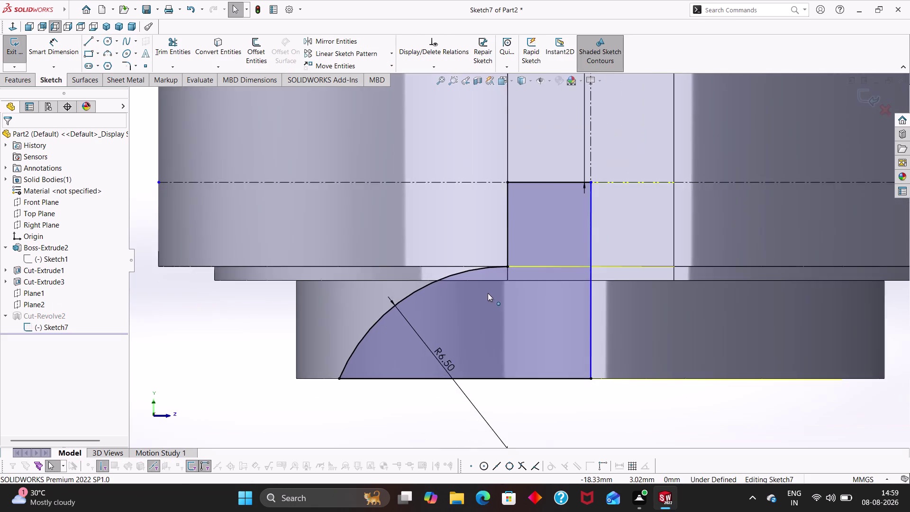
scroll(up, 3)
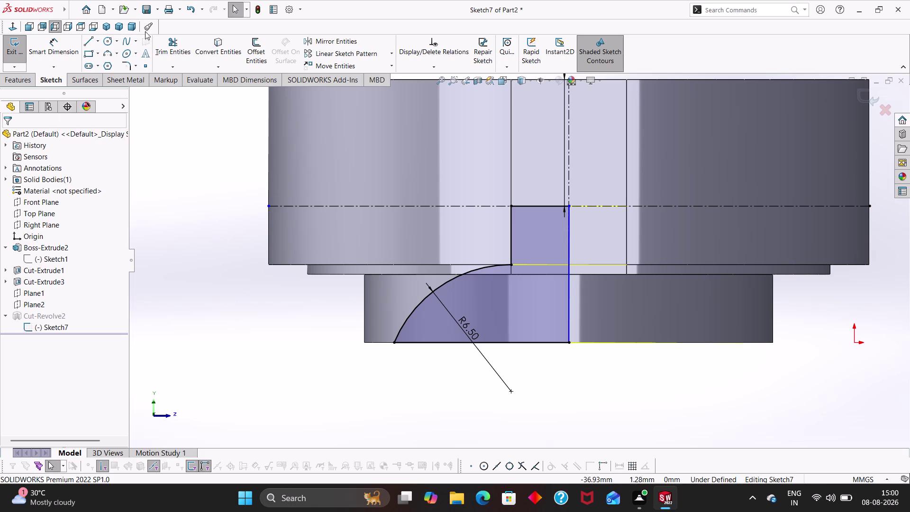
click(261, 7)
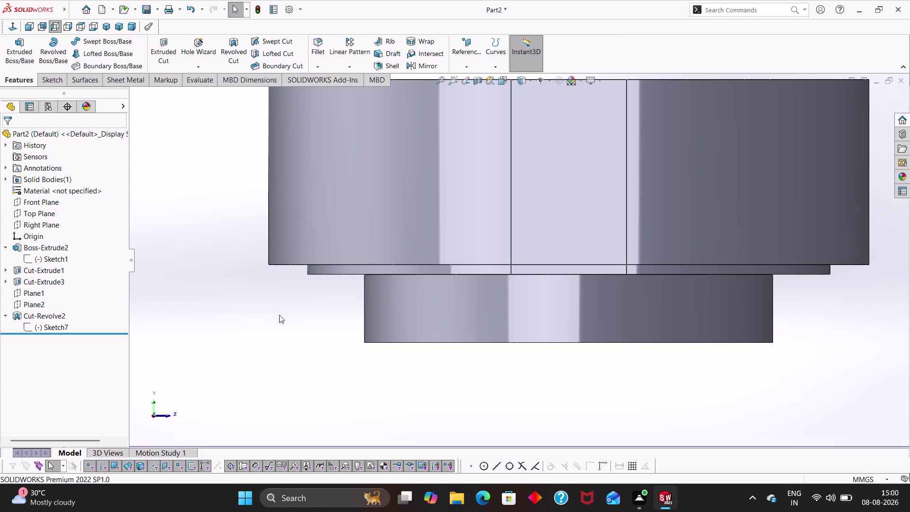
middle_drag(323, 330, 287, 194)
middle_drag(351, 358, 361, 175)
scroll(up, 3)
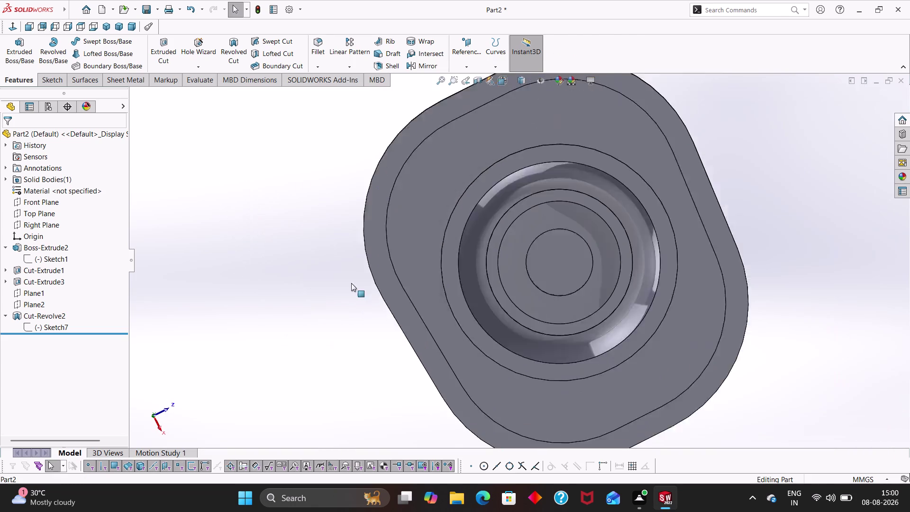
scroll(up, 3)
middle_drag(347, 379, 278, 330)
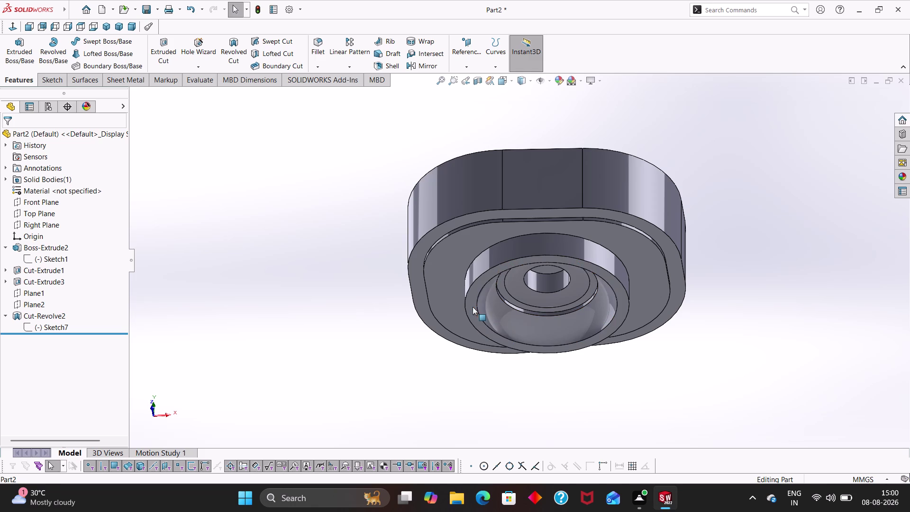
click(466, 296)
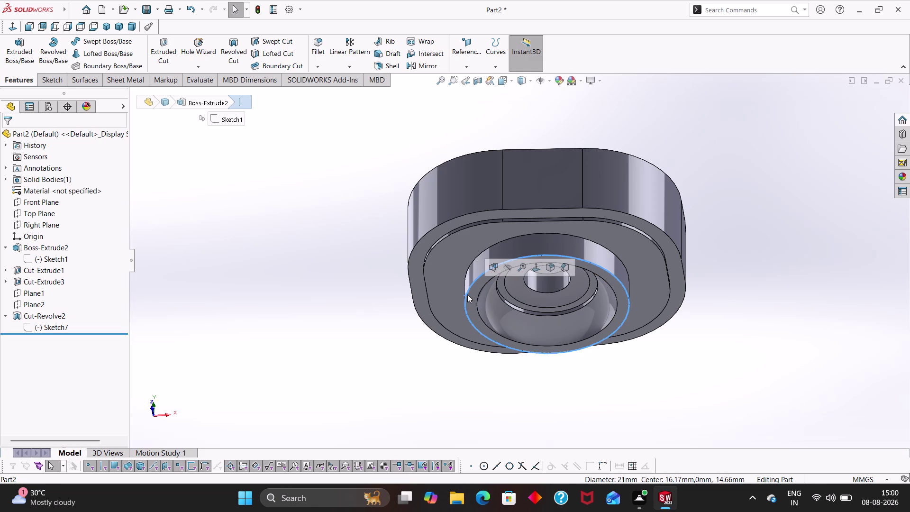
click(341, 272)
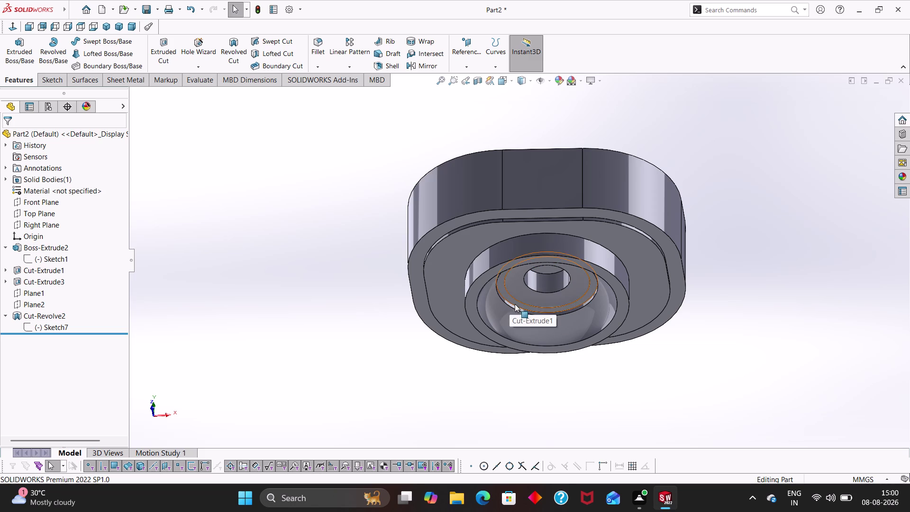
drag(476, 304, 492, 305)
click(357, 316)
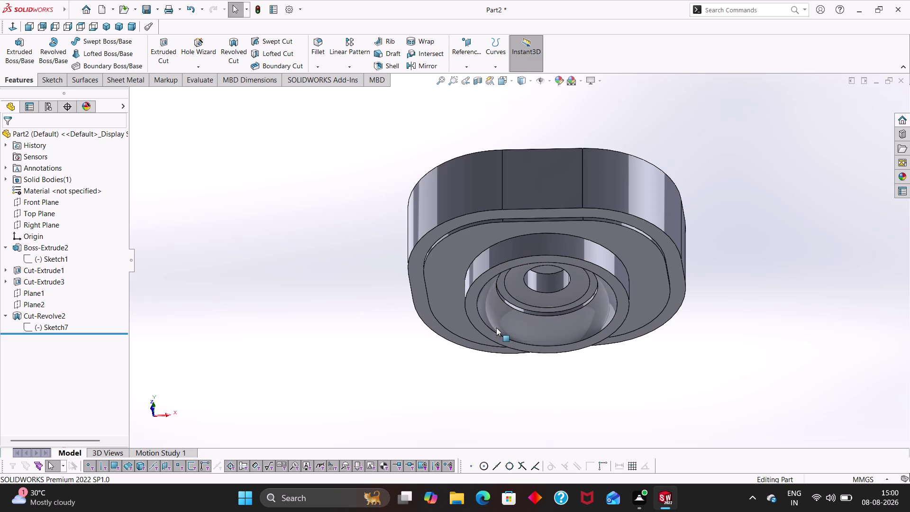
click(53, 325)
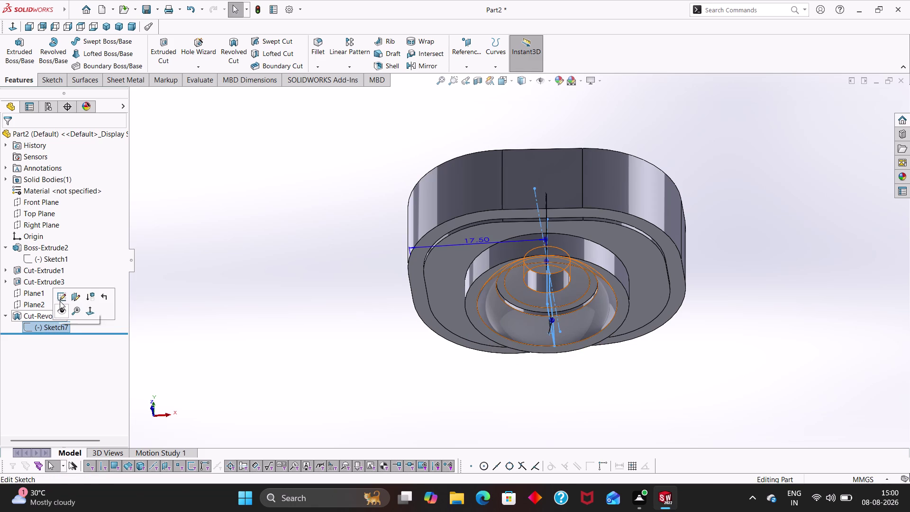
Edit Sketch7 and delete the conflicting R6.50 radius dimension.
click(59, 301)
scroll(down, 3)
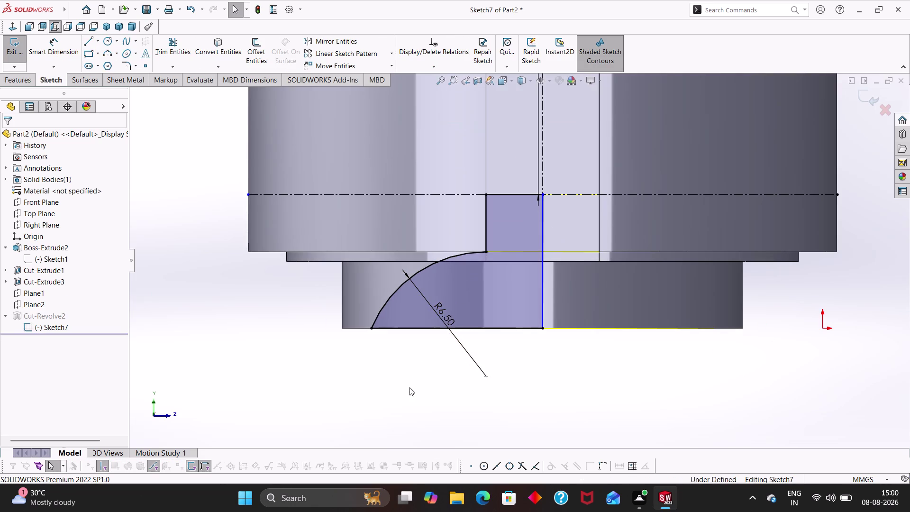
right_drag(409, 388, 423, 302)
click(434, 327)
click(449, 360)
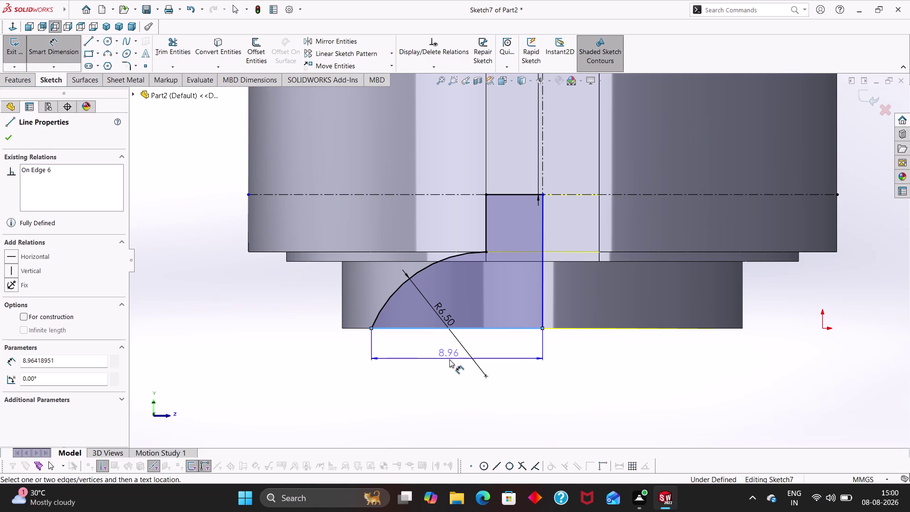
key(Escape)
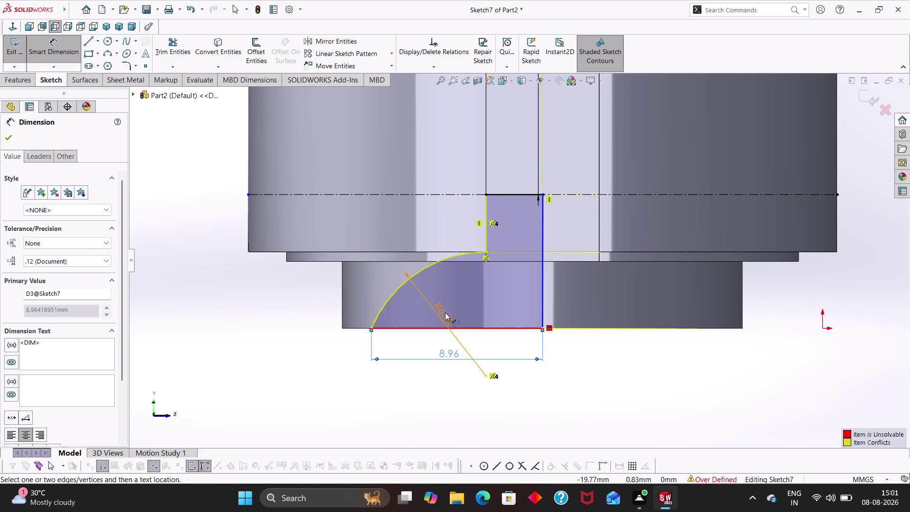
click(446, 313)
key(Delete)
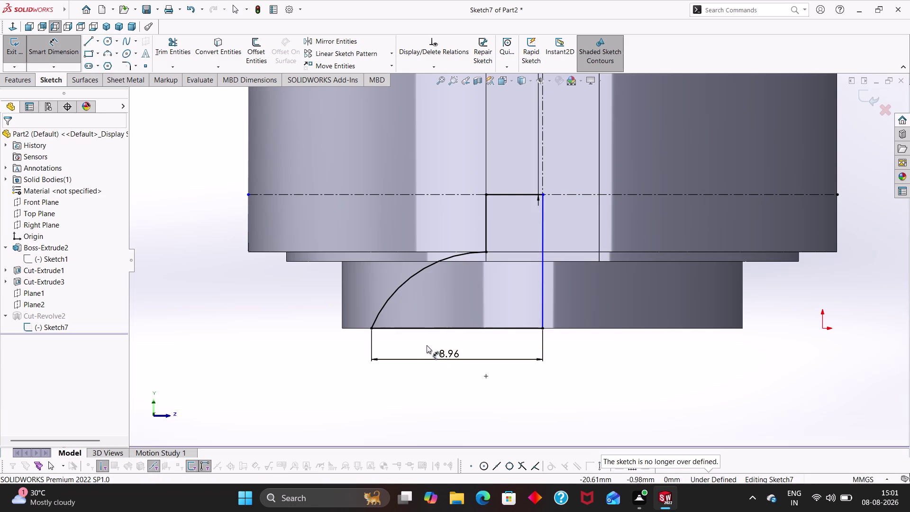
click(421, 327)
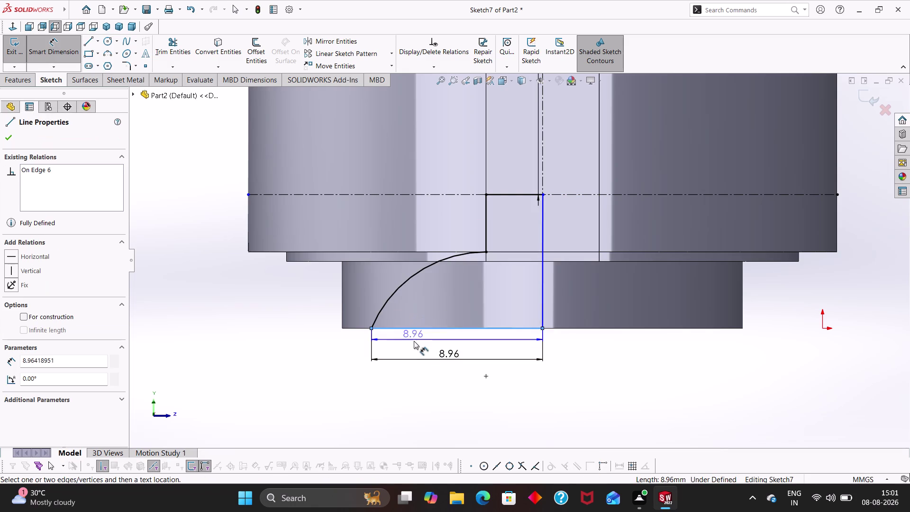
key(Escape)
Set the bottom line's width dimension to 6.50 mm and exit the sketch.
double_click(454, 352)
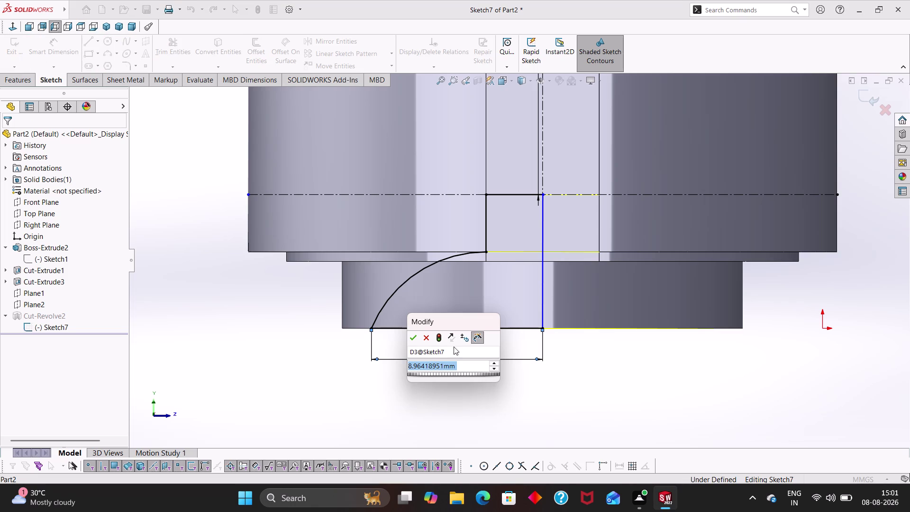
key(6)
key(period)
key(5)
key(Return)
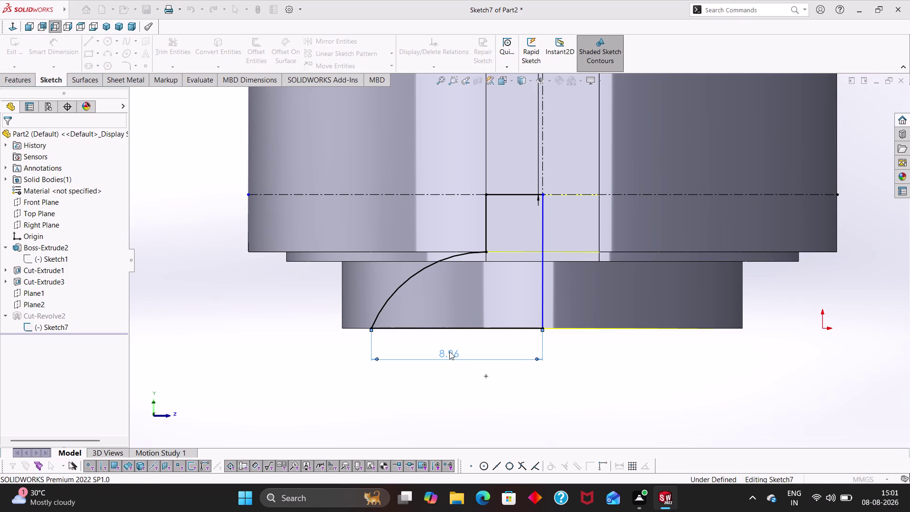
click(397, 385)
key(Escape)
key(Escape)
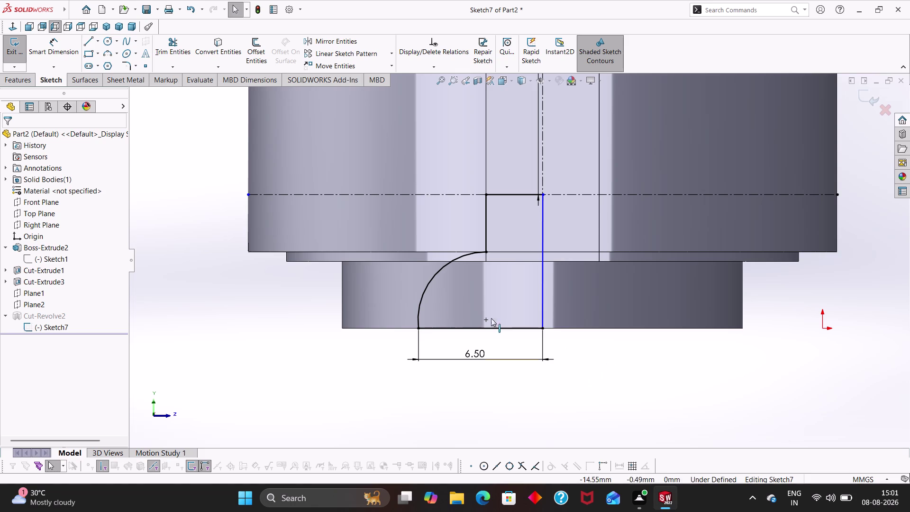
click(256, 7)
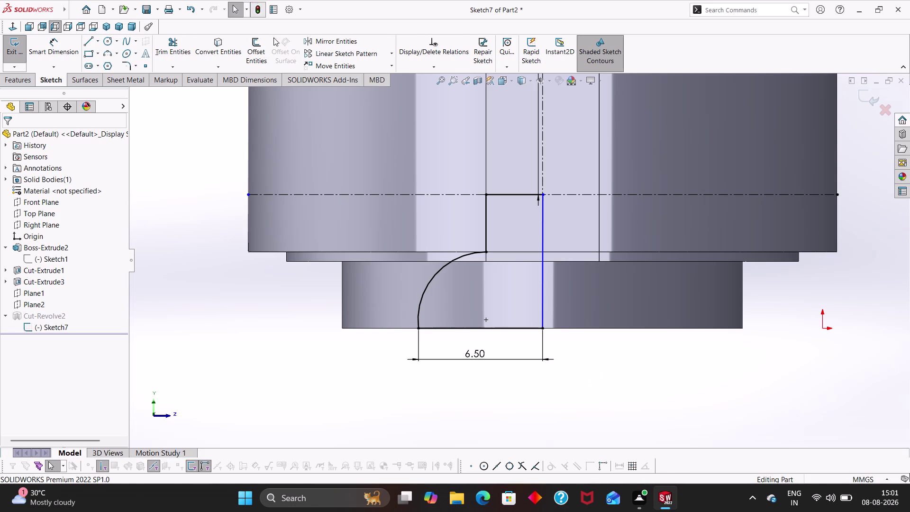
Orbit and zoom the part to inspect the reshaped counterbore's underside and depth.
middle_drag(315, 357, 282, 195)
scroll(up, 3)
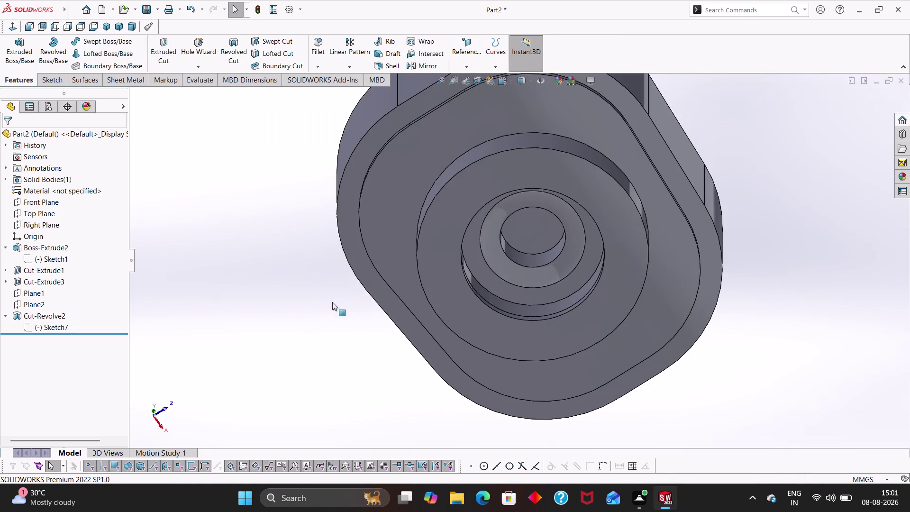
middle_drag(333, 302, 316, 293)
scroll(up, 3)
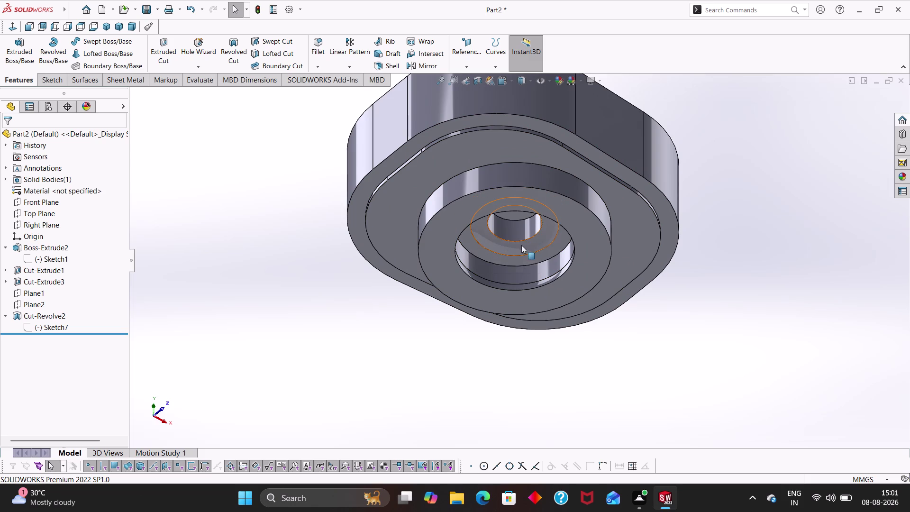
scroll(down, 3)
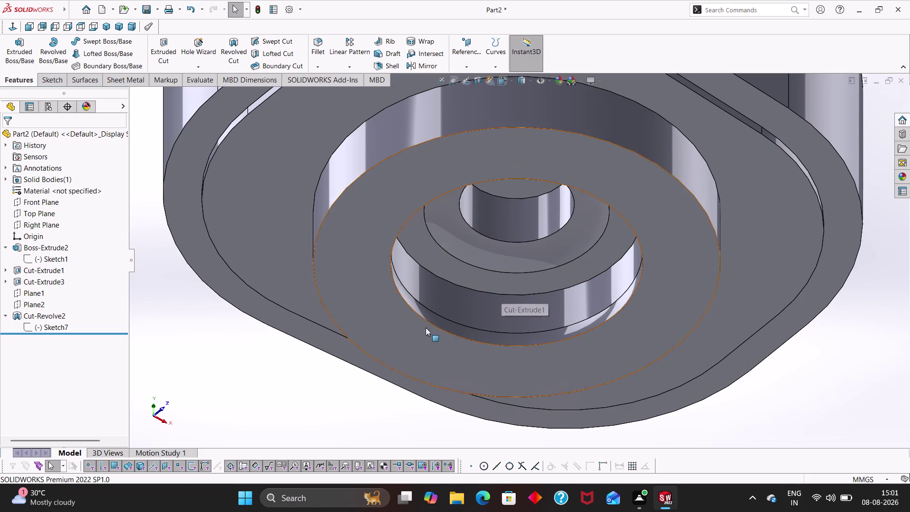
middle_drag(305, 404, 337, 147)
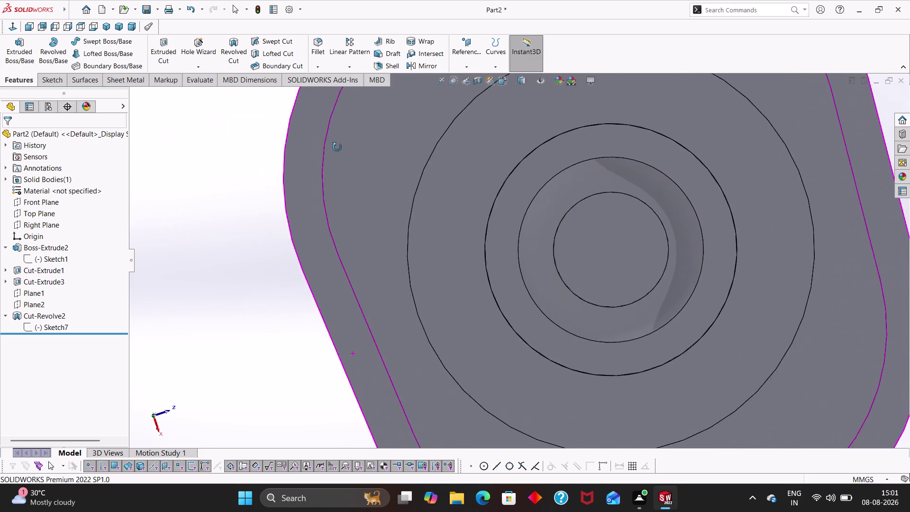
middle_drag(337, 147, 310, 244)
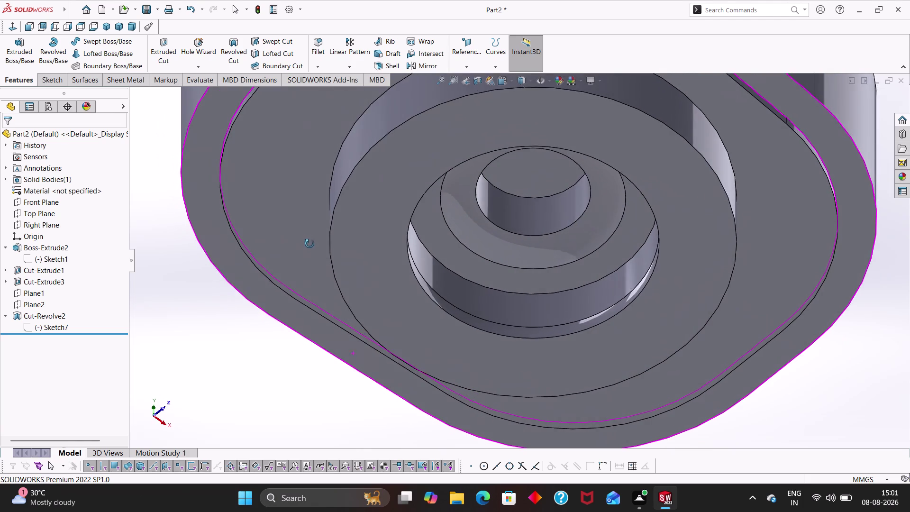
middle_drag(310, 244, 307, 247)
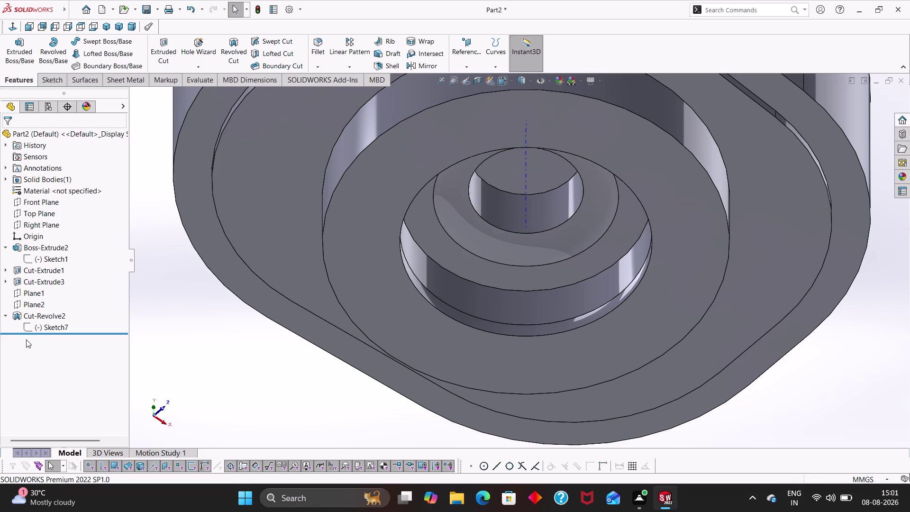
click(25, 327)
Orbit around Sketch7's profile, then exit to rebuild the rounded Cut-Revolve2.
click(35, 304)
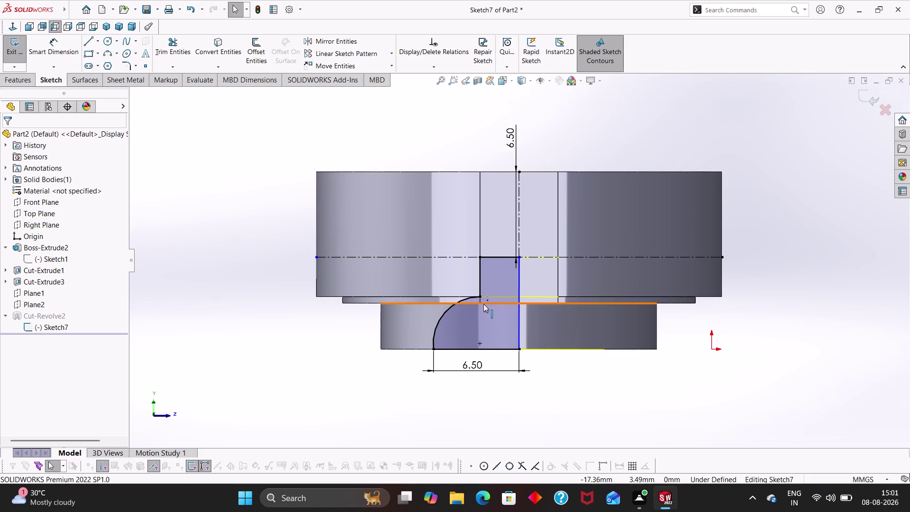
scroll(down, 3)
middle_drag(570, 383, 530, 274)
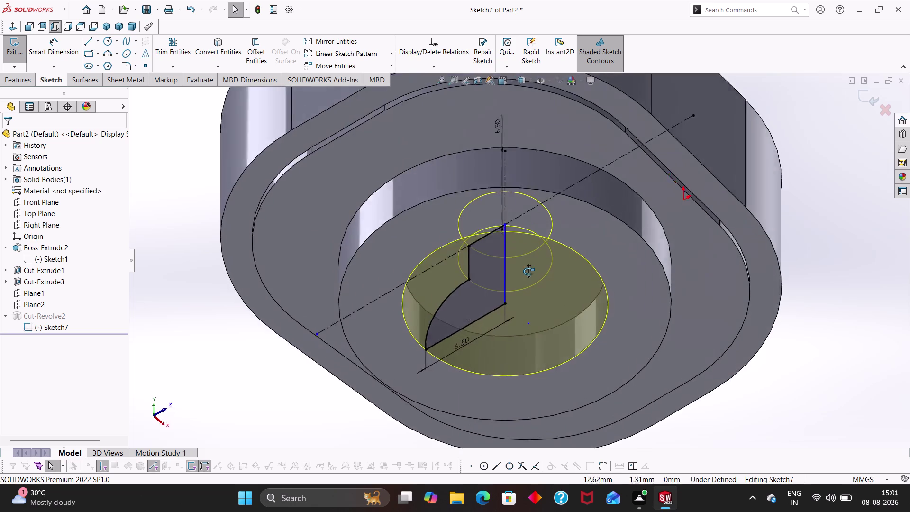
middle_drag(530, 275, 548, 238)
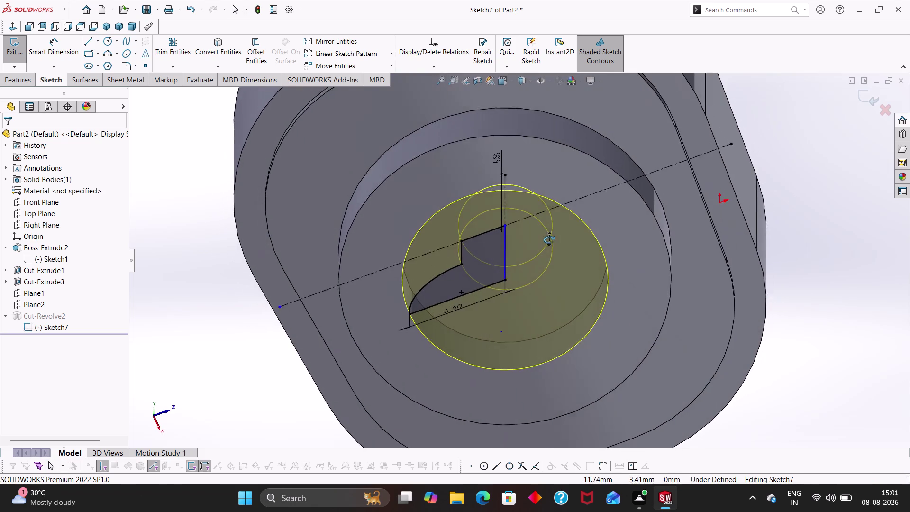
middle_drag(548, 238, 552, 247)
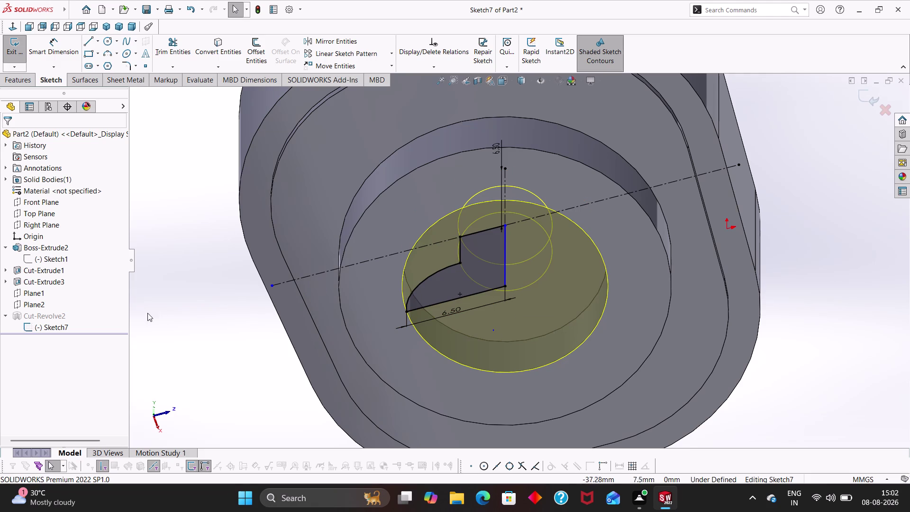
key(Escape)
key(Escape)
key(Escape)
key(Escape)
click(263, 11)
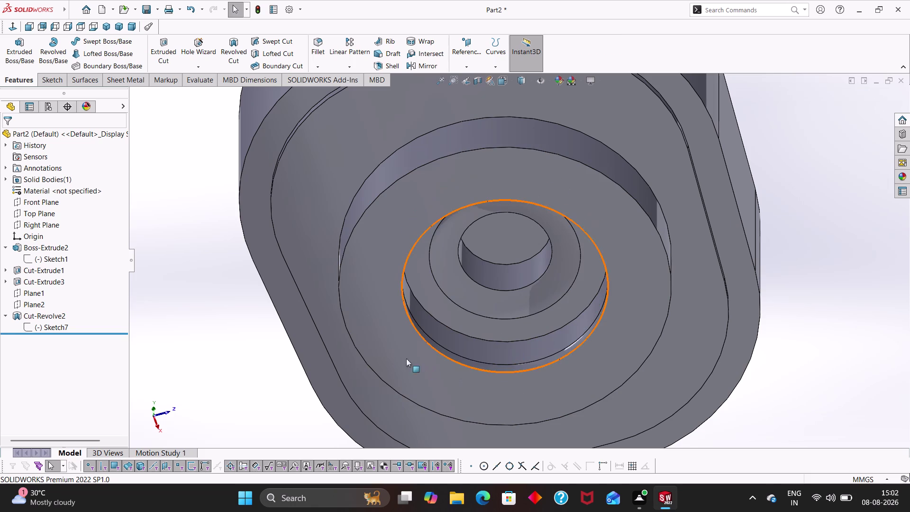
middle_drag(278, 335, 277, 262)
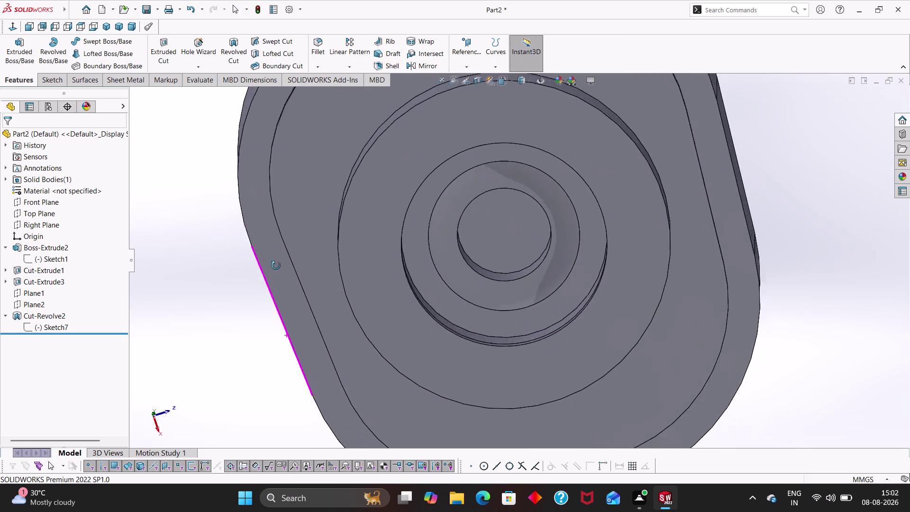
middle_drag(277, 263, 289, 372)
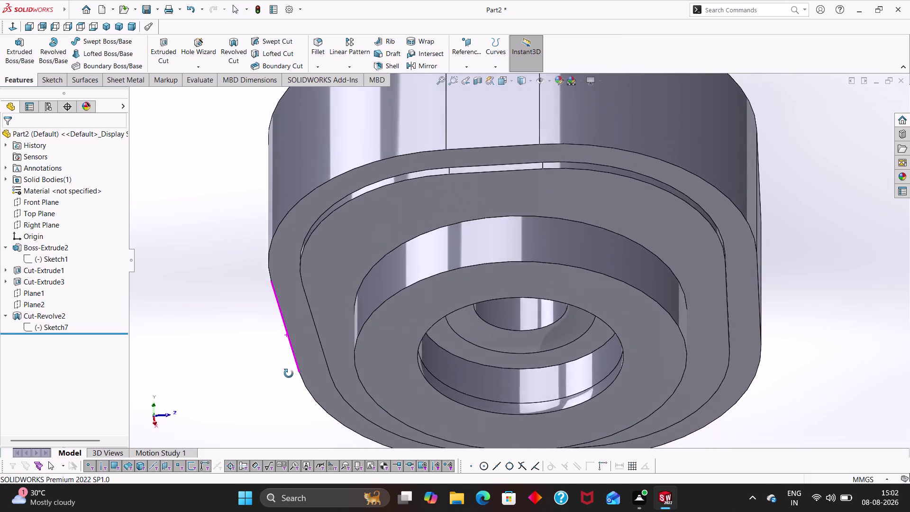
middle_drag(289, 372, 267, 302)
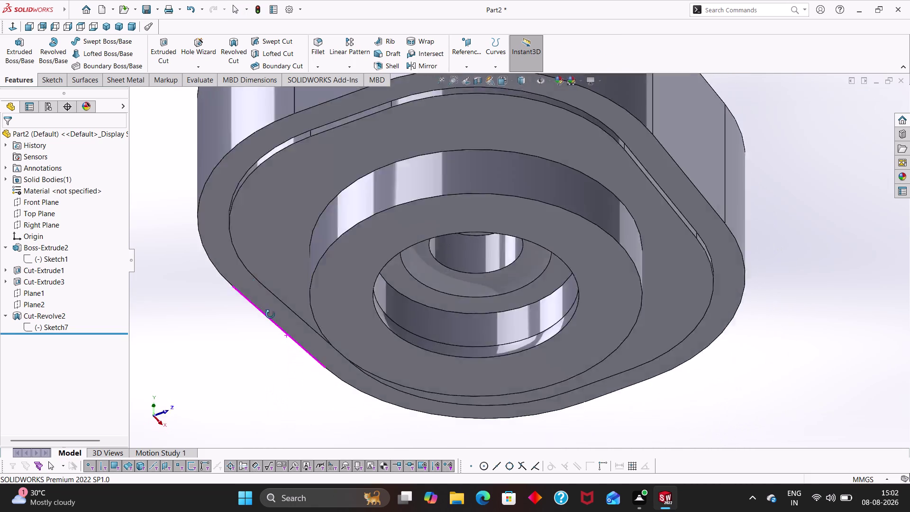
middle_drag(267, 302, 273, 291)
right_click(447, 333)
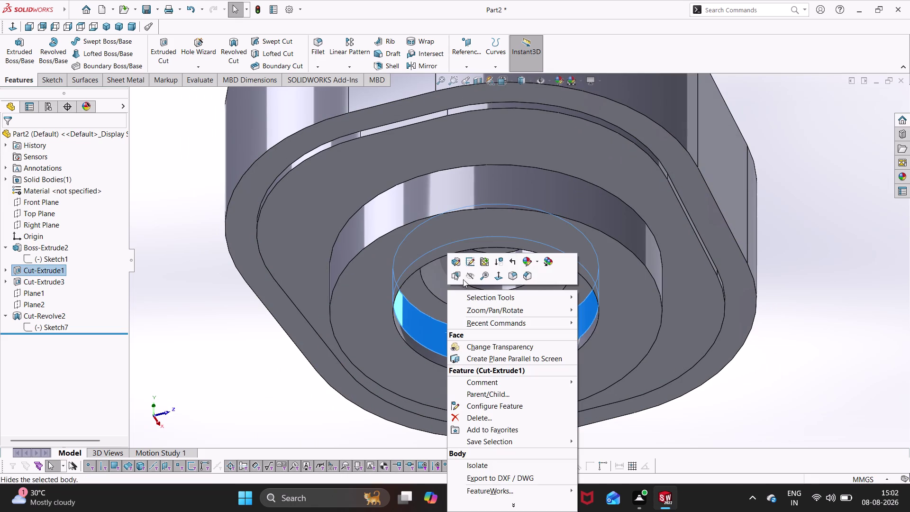
click(457, 263)
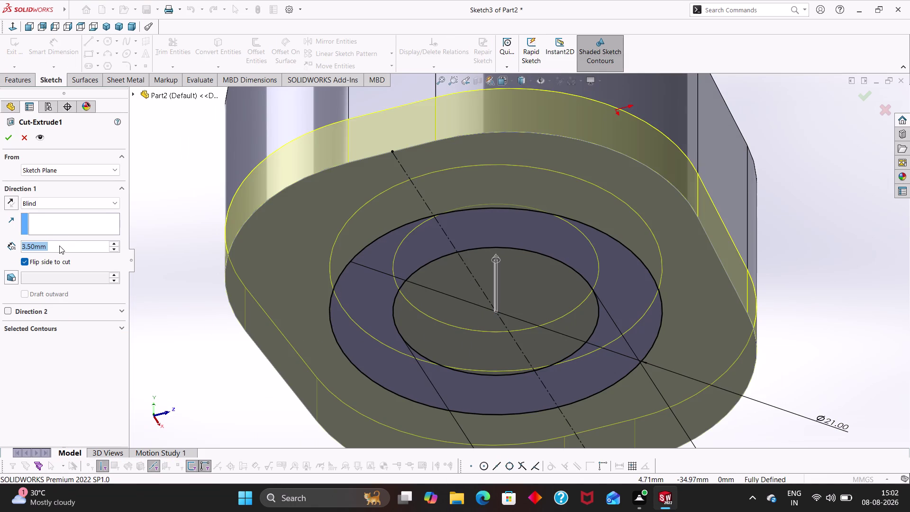
click(23, 140)
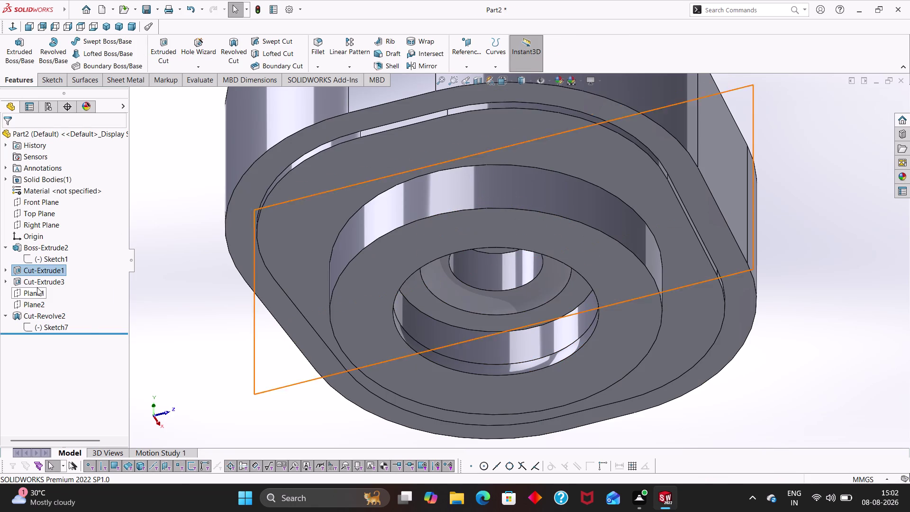
right_click(32, 269)
Delete Cut-Extrude1 with its dependent cuts and orbit the plain block.
click(71, 329)
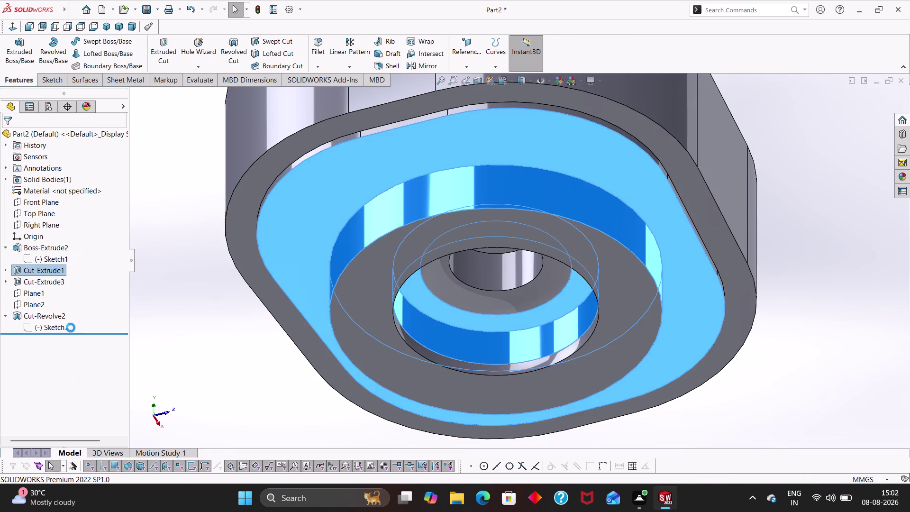
click(336, 186)
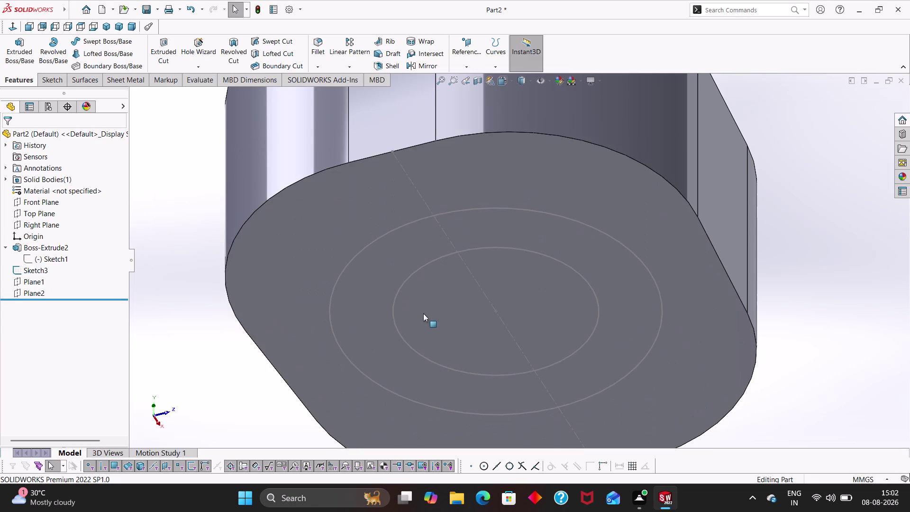
middle_drag(187, 240, 204, 287)
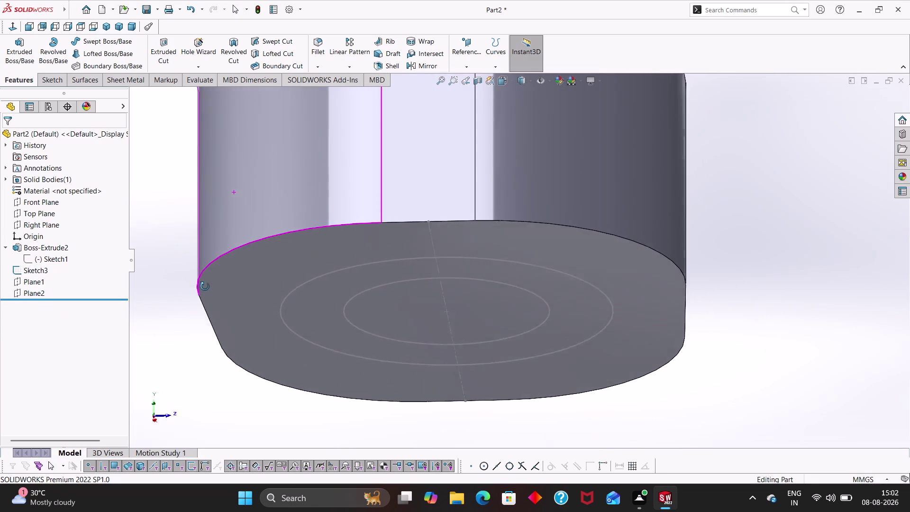
middle_drag(204, 287, 193, 291)
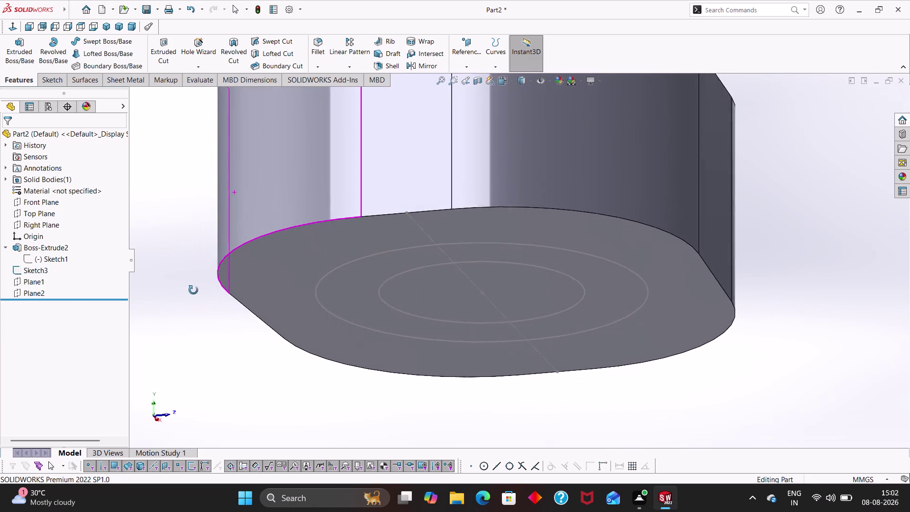
middle_drag(193, 291, 201, 291)
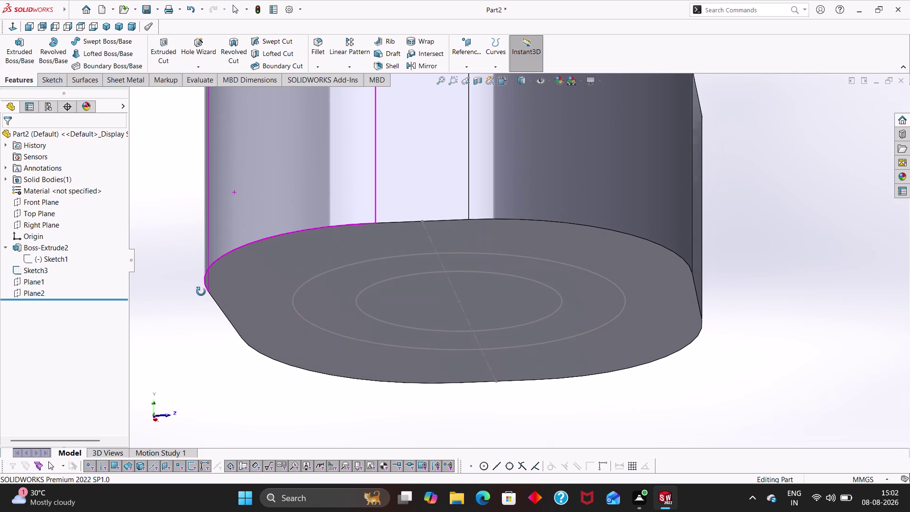
middle_drag(201, 292, 192, 316)
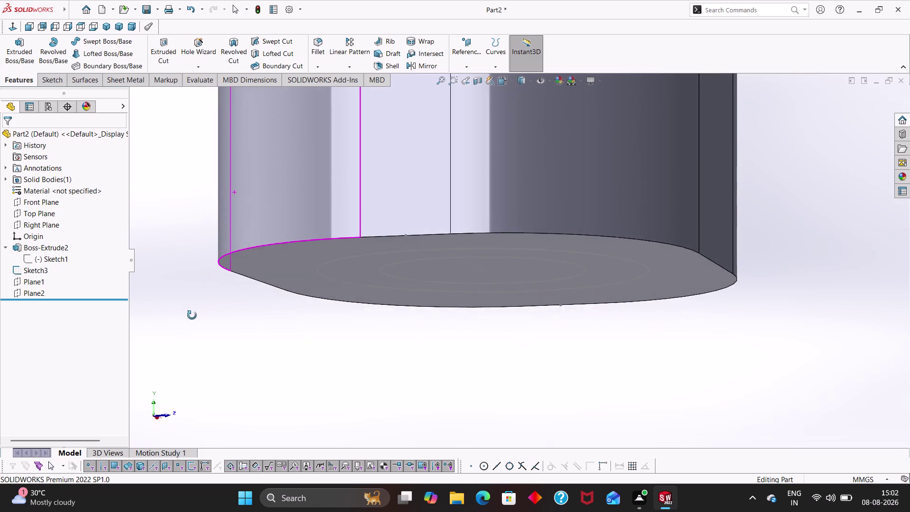
middle_drag(192, 315, 189, 288)
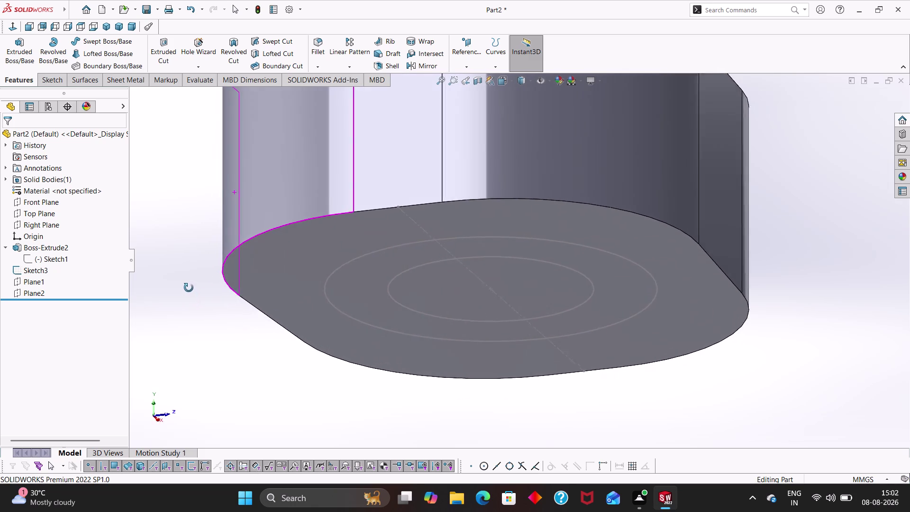
middle_drag(189, 289, 195, 303)
scroll(up, 3)
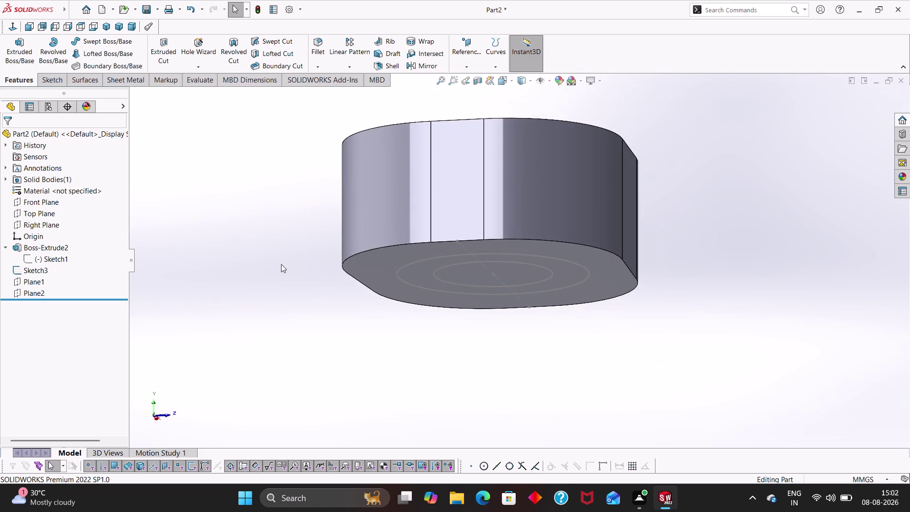
Check Plane2's position and start a new sketch on it.
click(40, 291)
middle_drag(241, 211, 225, 278)
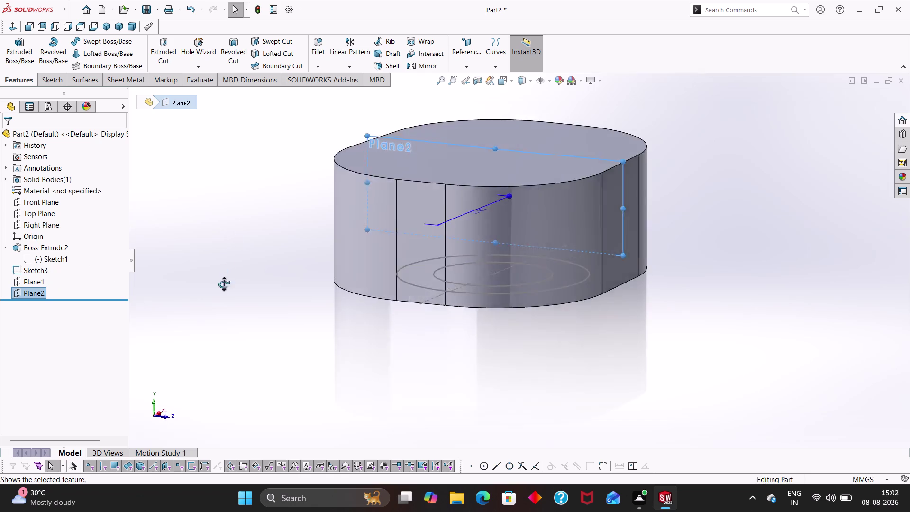
middle_drag(226, 278, 297, 273)
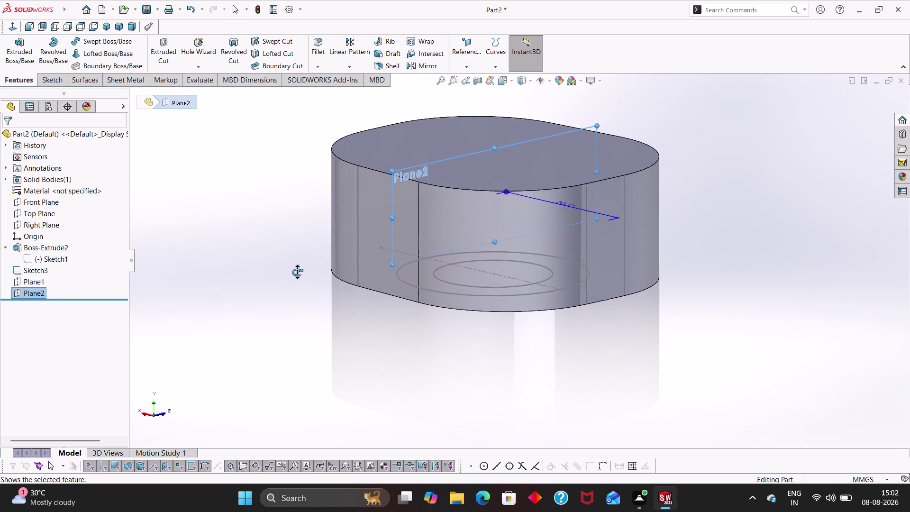
middle_drag(297, 273, 295, 277)
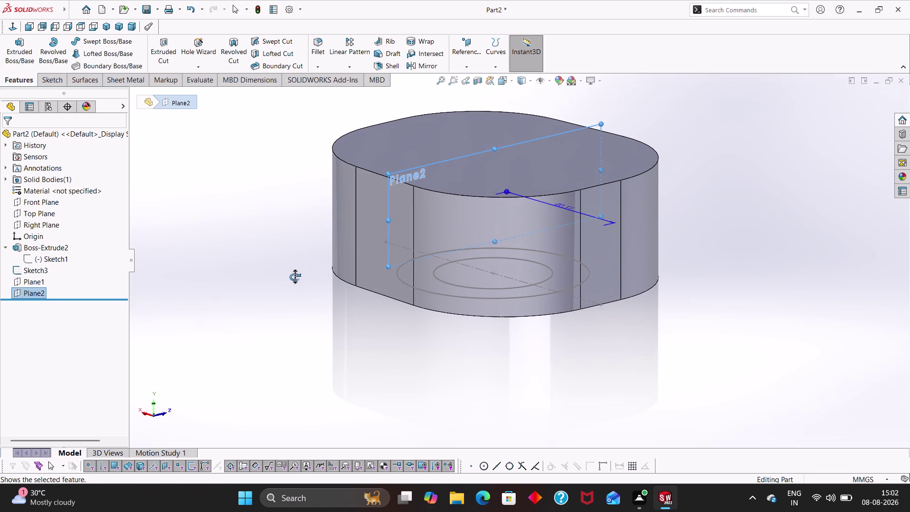
middle_drag(295, 277, 294, 277)
right_click(40, 286)
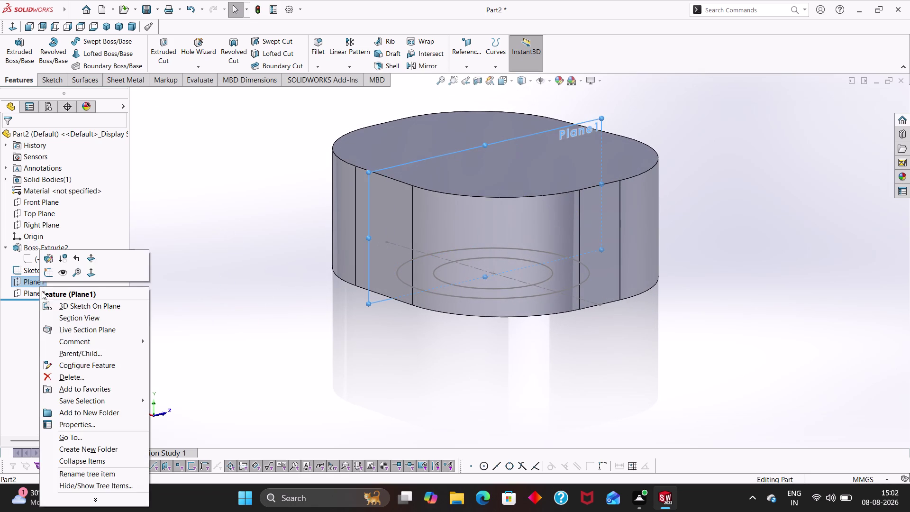
click(32, 290)
click(40, 277)
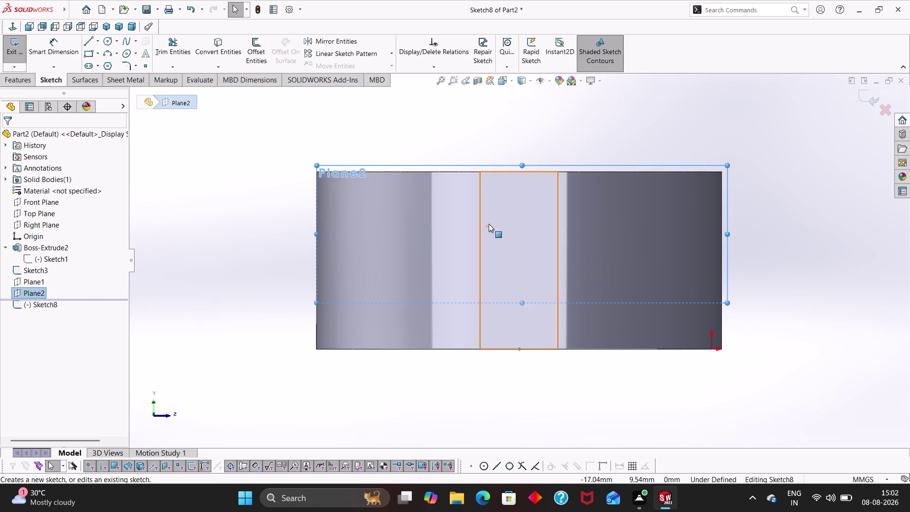
scroll(up, 3)
right_drag(327, 239, 272, 235)
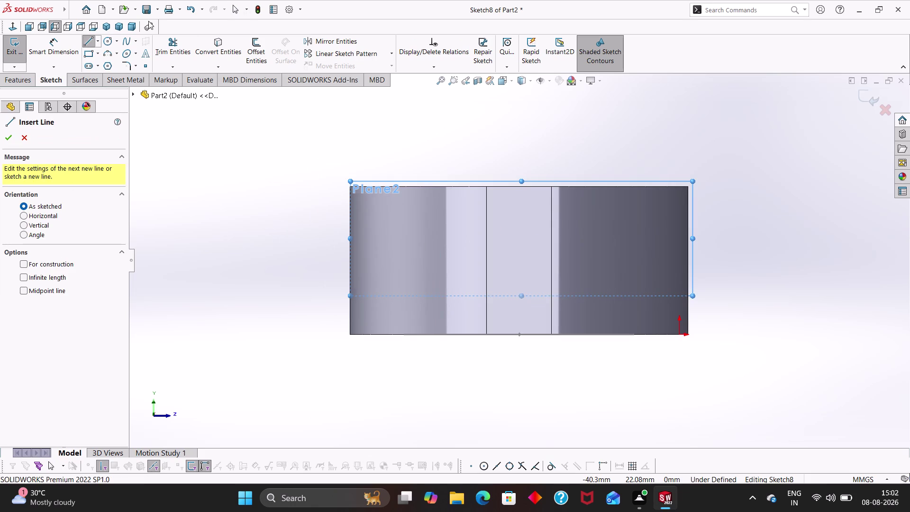
Draw a horizontal construction centreline across the full width of the part.
click(98, 41)
click(108, 68)
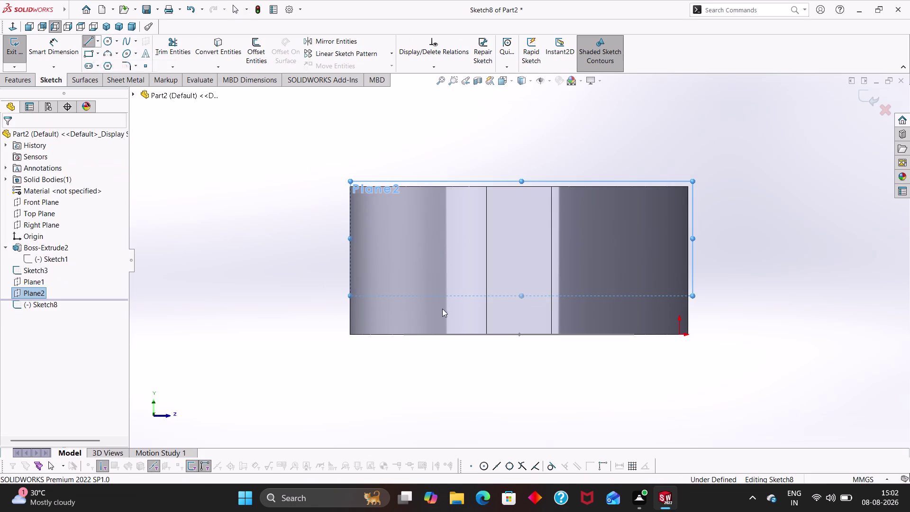
click(350, 270)
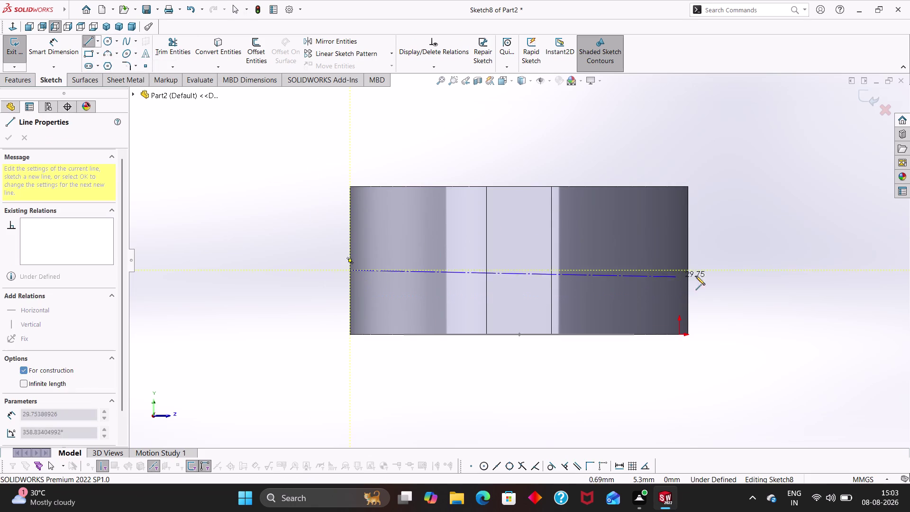
click(688, 270)
key(Escape)
key(Escape)
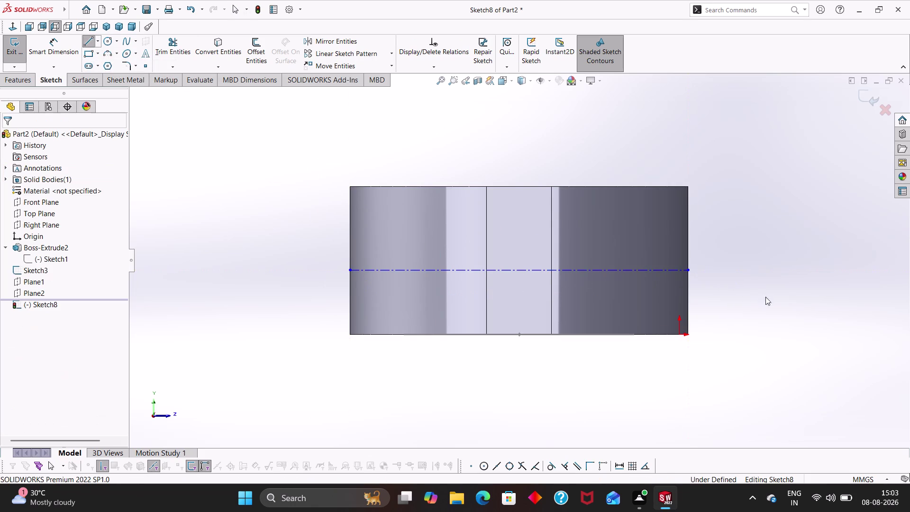
right_drag(789, 330, 763, 158)
Dimension the centreline 6.50 mm below the part's top edge.
click(618, 268)
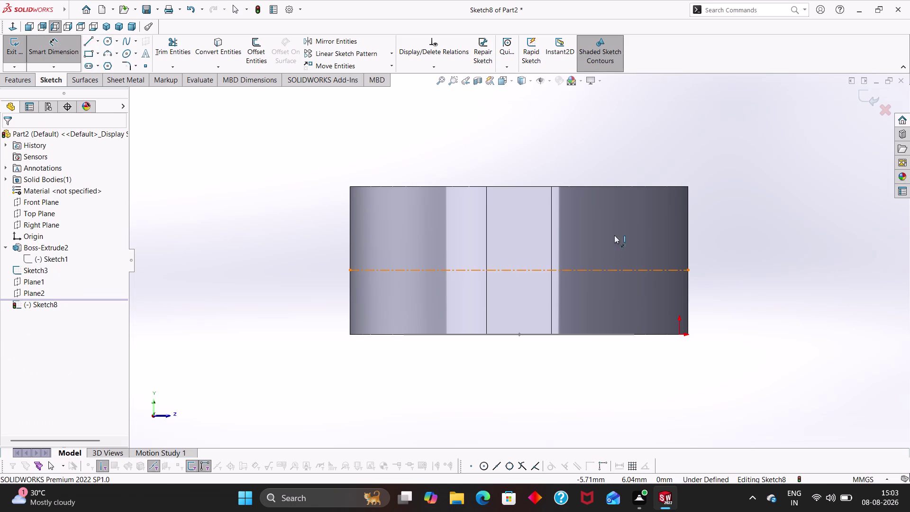
click(538, 186)
click(531, 153)
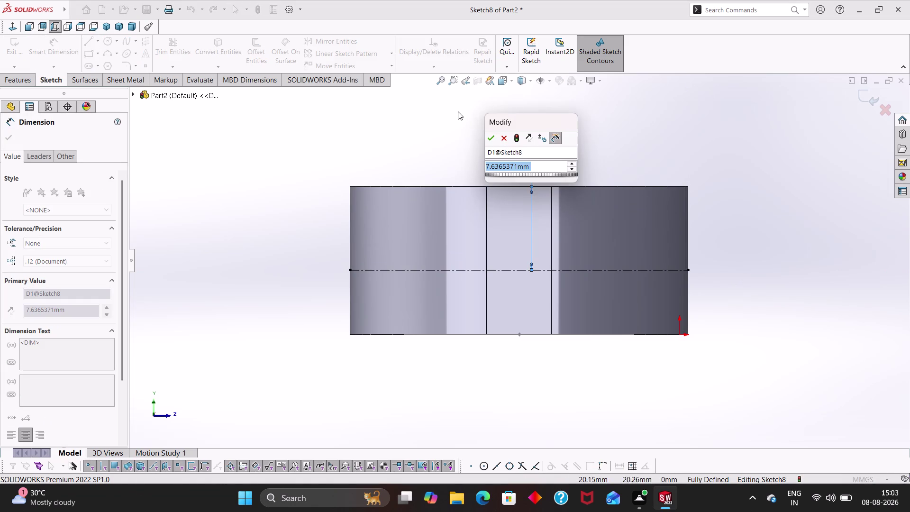
key(6)
key(period)
key(5)
key(Return)
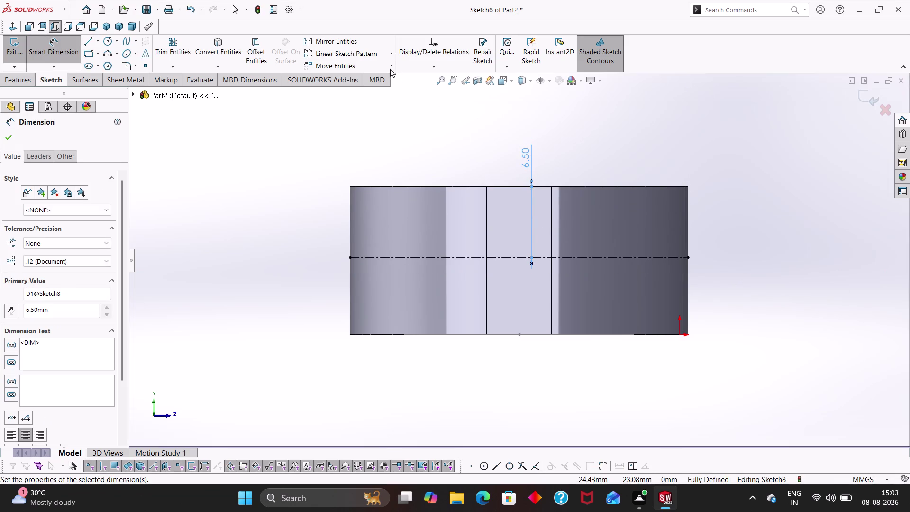
key(Escape)
key(Escape)
key(Escape)
right_drag(288, 255, 268, 257)
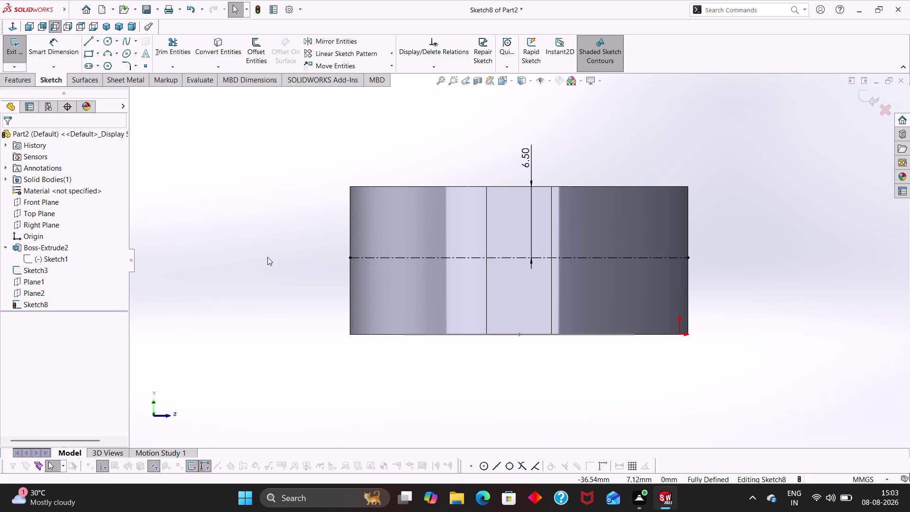
right_drag(267, 257, 256, 257)
Convert Arc1, Arc2 and the two bottom edge segments into Sketch8 geometry.
click(220, 56)
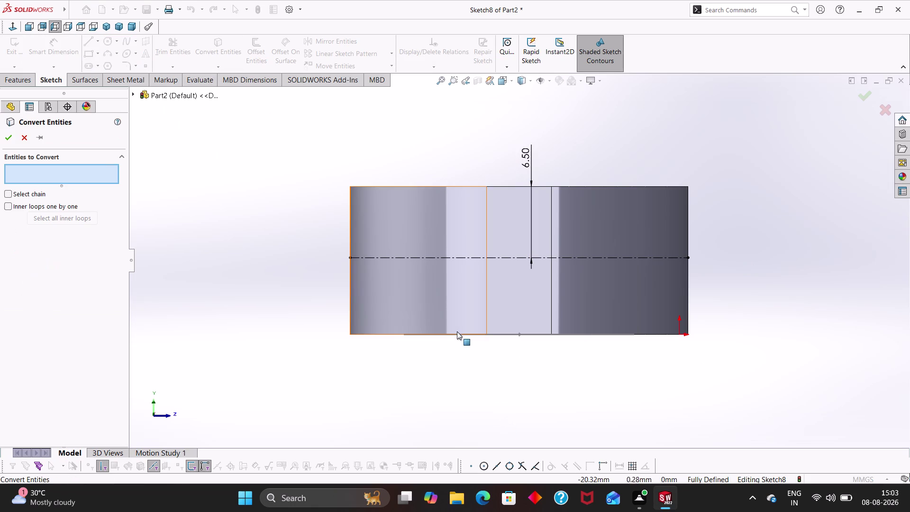
click(460, 334)
click(432, 336)
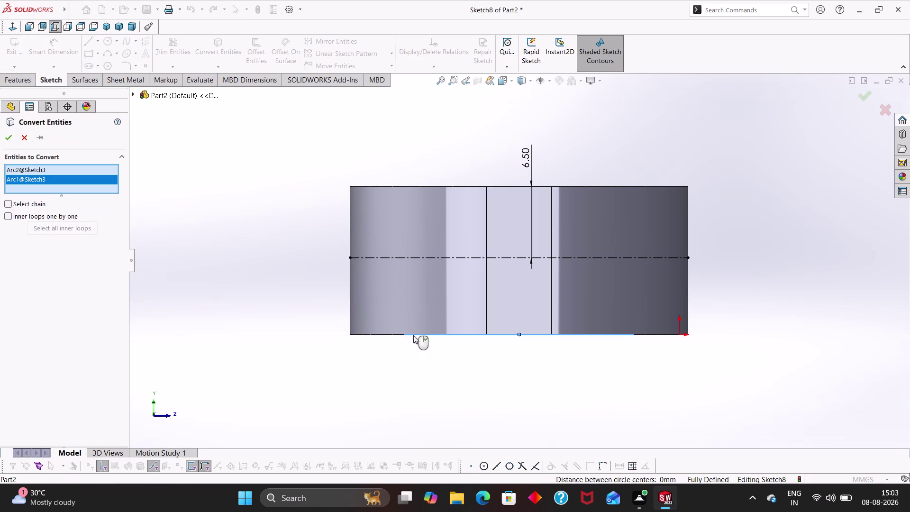
click(394, 335)
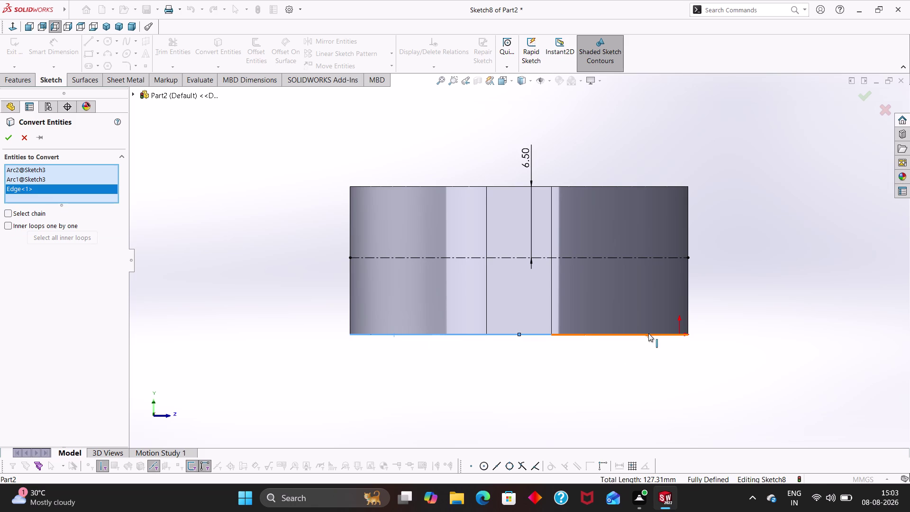
click(648, 333)
click(7, 142)
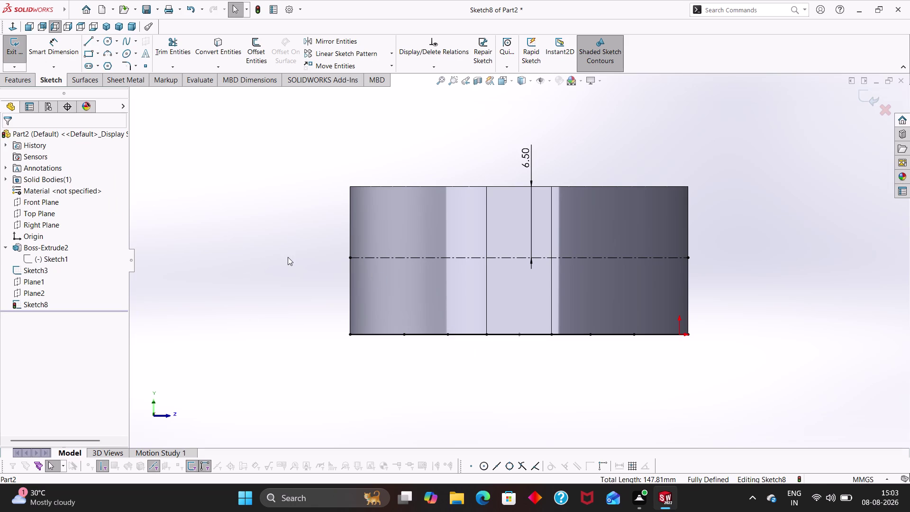
right_drag(288, 257, 228, 255)
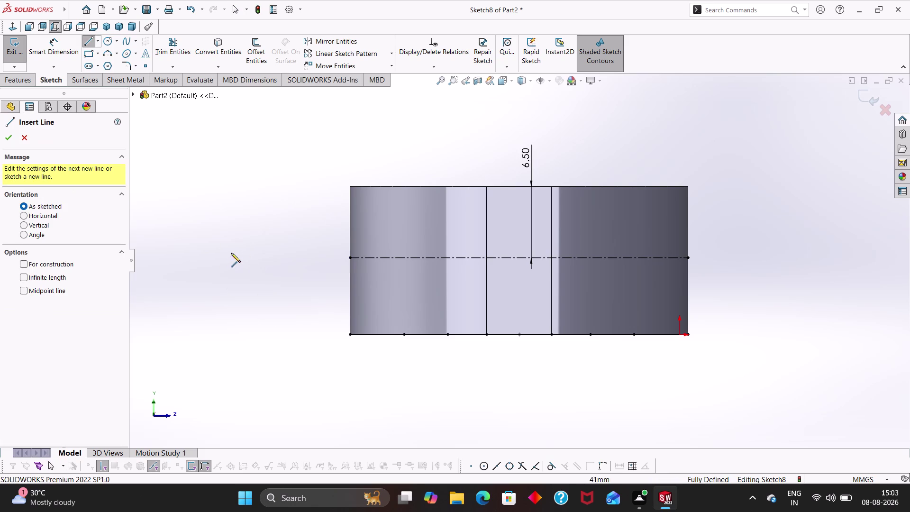
Sketch a short vertical line down from the centreline and an arc to the bottom edge.
click(485, 259)
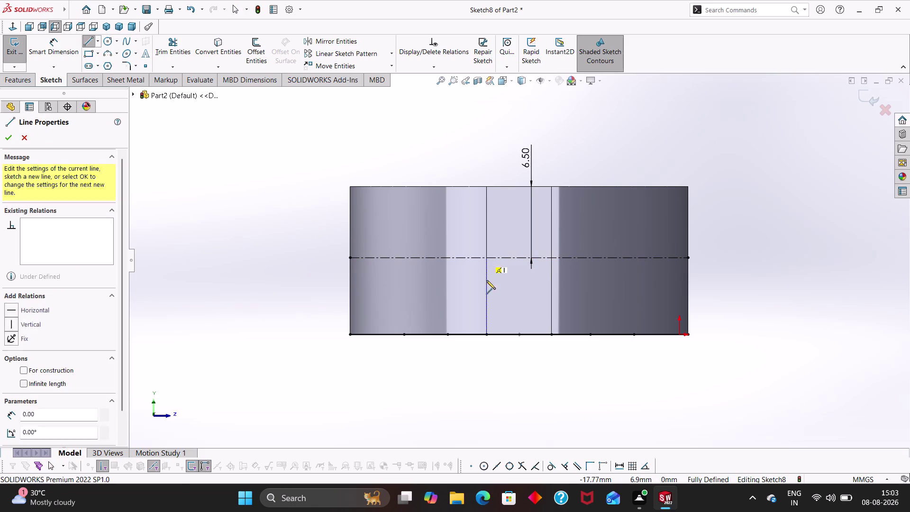
click(488, 293)
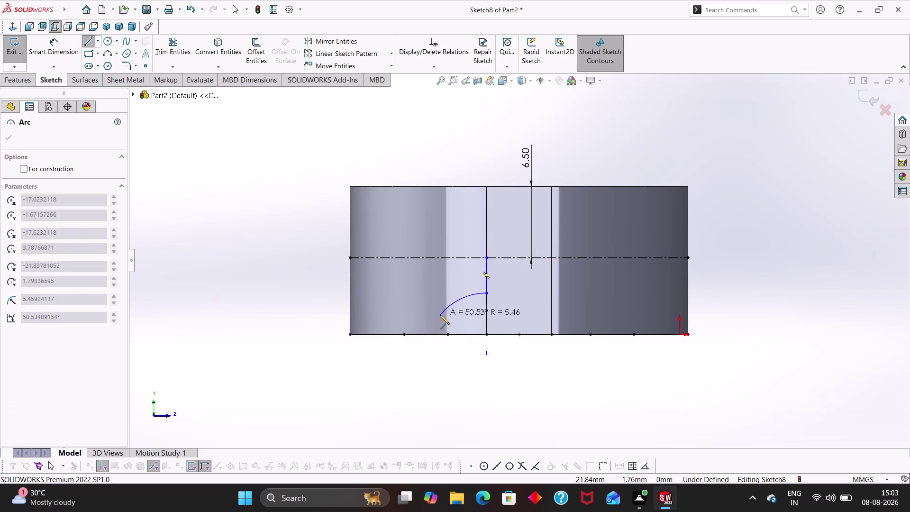
click(439, 334)
key(Escape)
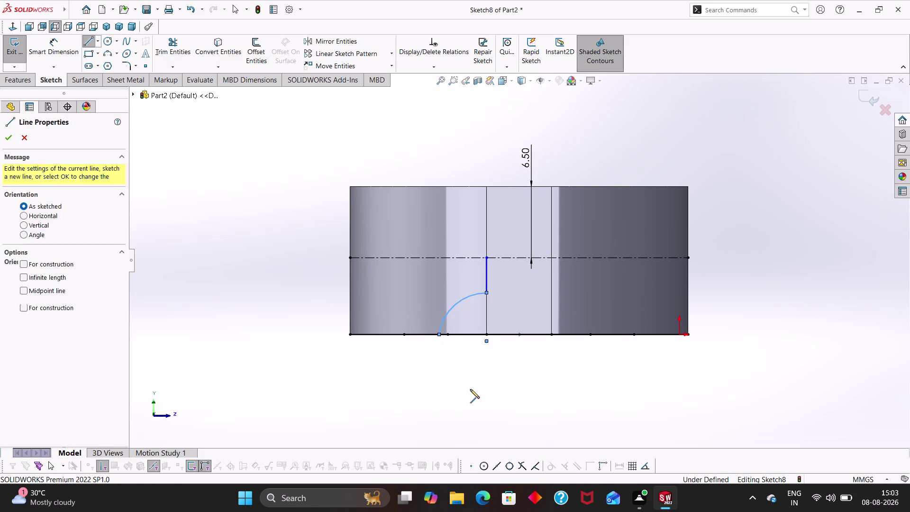
Dimension the arc's radius to 6.50.
right_drag(472, 392, 476, 308)
click(457, 302)
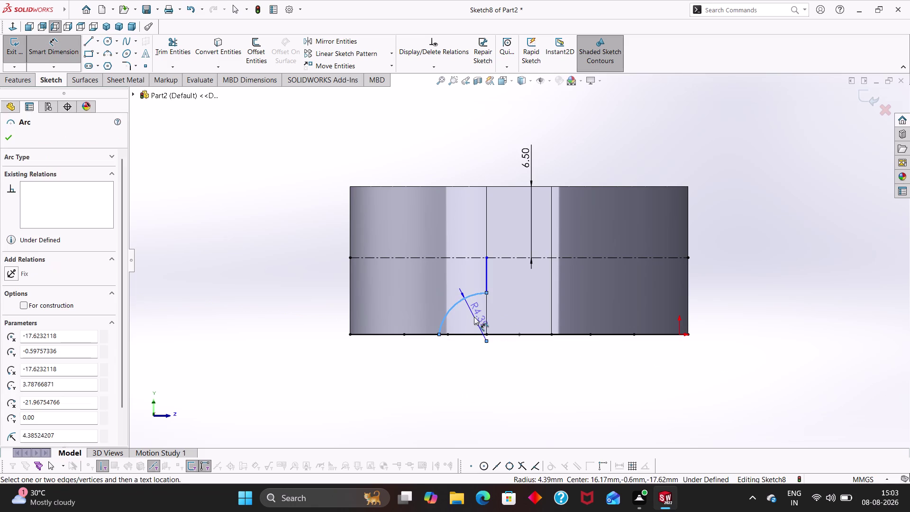
click(474, 317)
key(6)
key(period)
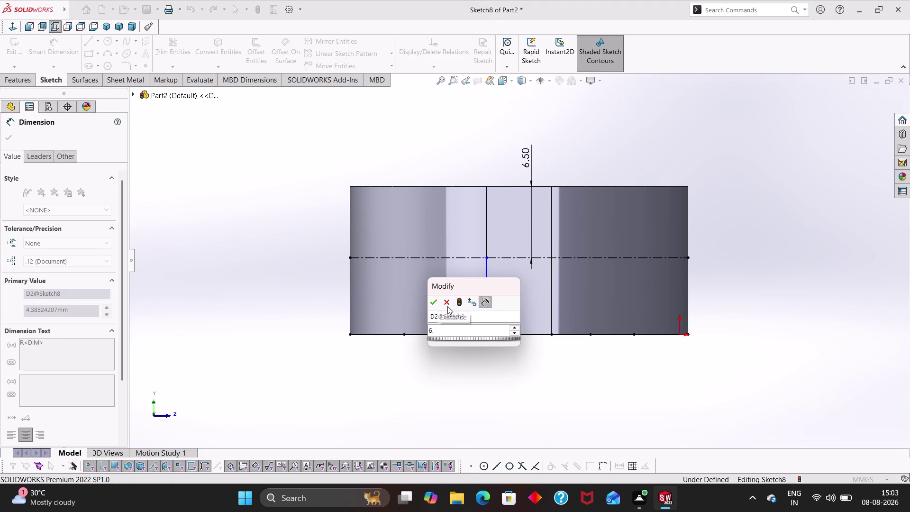
key(5)
key(Return)
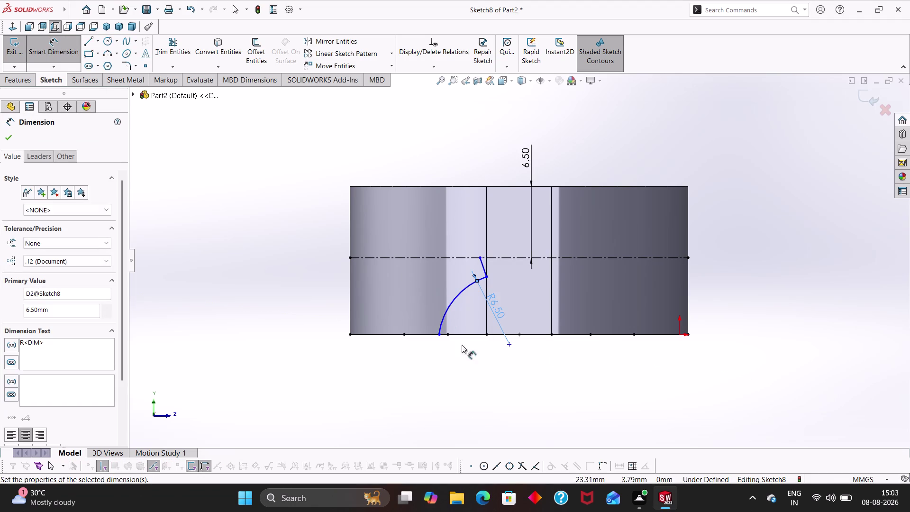
Reattach the line's top endpoint to the centreline after deleting its old relation.
click(465, 406)
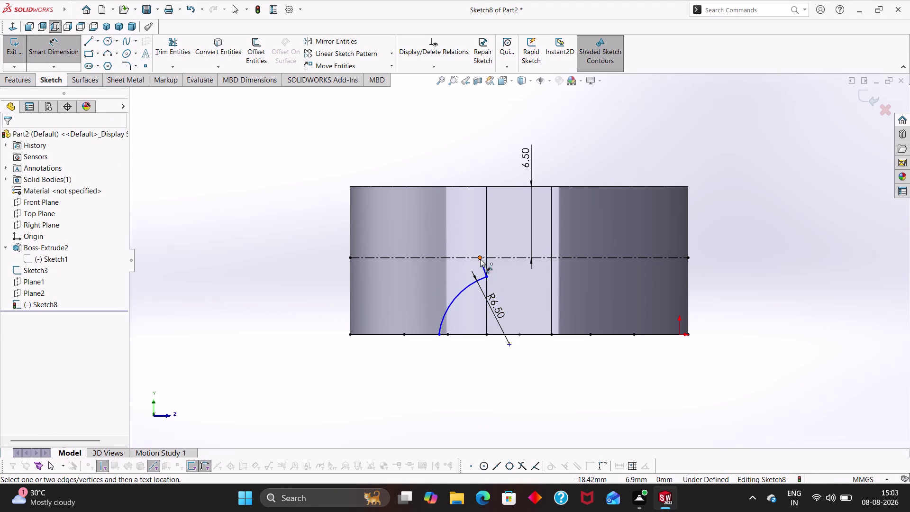
drag(481, 258, 491, 258)
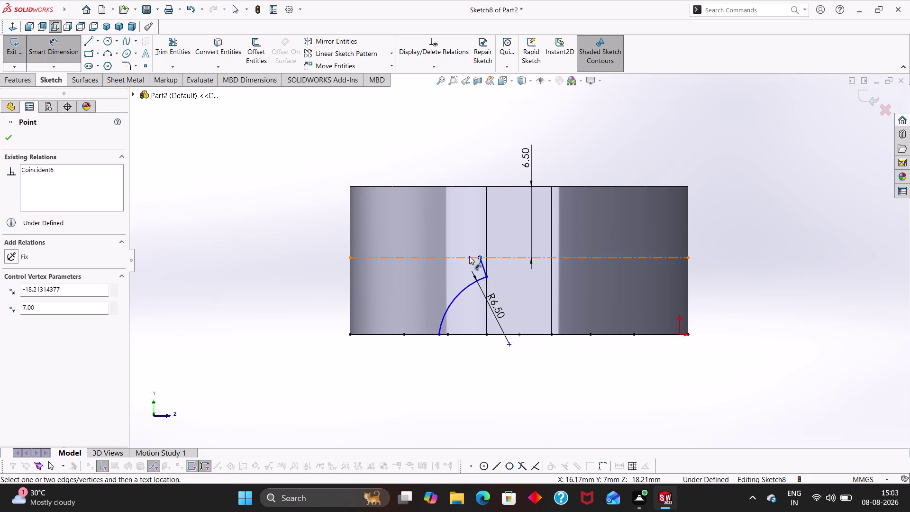
key(Escape)
key(Escape)
click(482, 258)
click(478, 265)
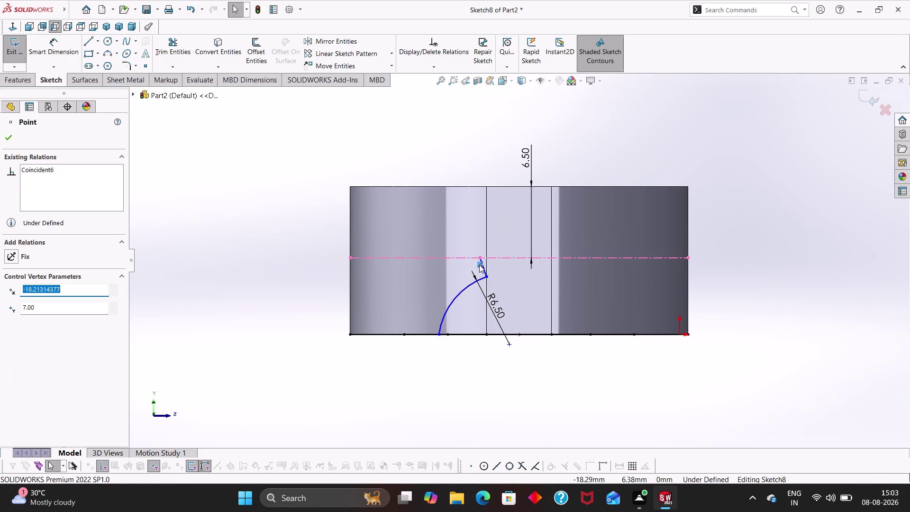
key(Delete)
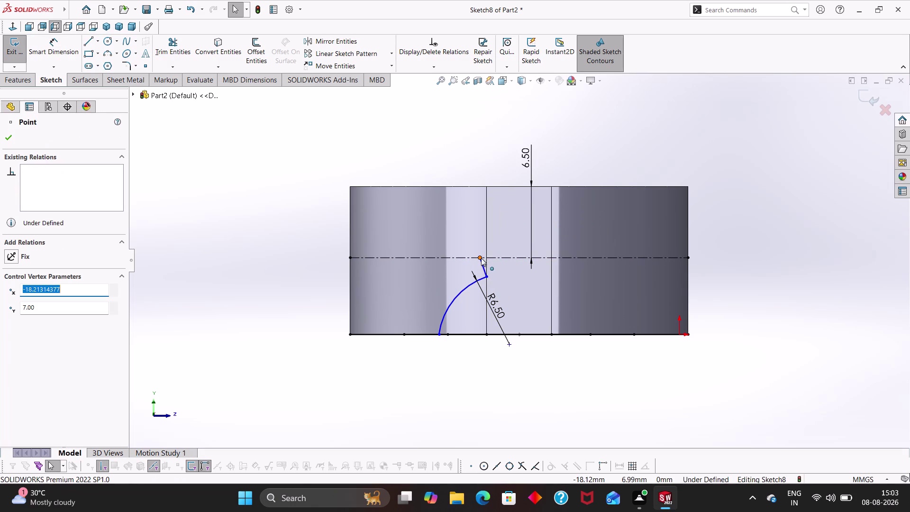
drag(481, 258, 488, 257)
key(Escape)
key(Escape)
key(Escape)
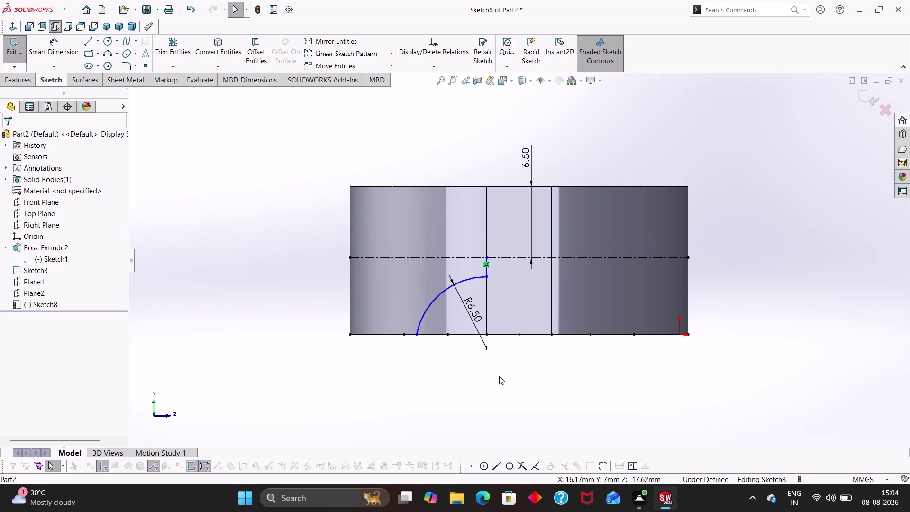
double_click(477, 315)
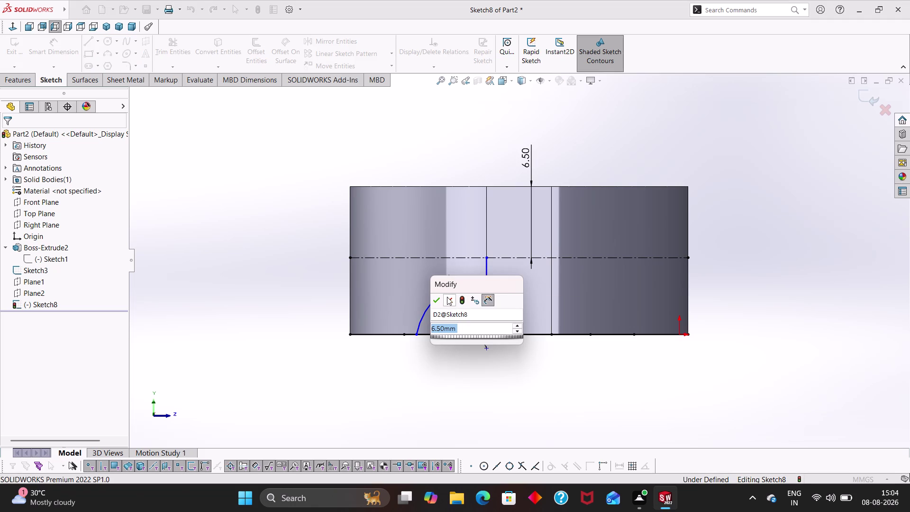
Set the arc radius to 3.50 and drag its end onto the bottom edge.
key(3)
key(period)
key(5)
key(Return)
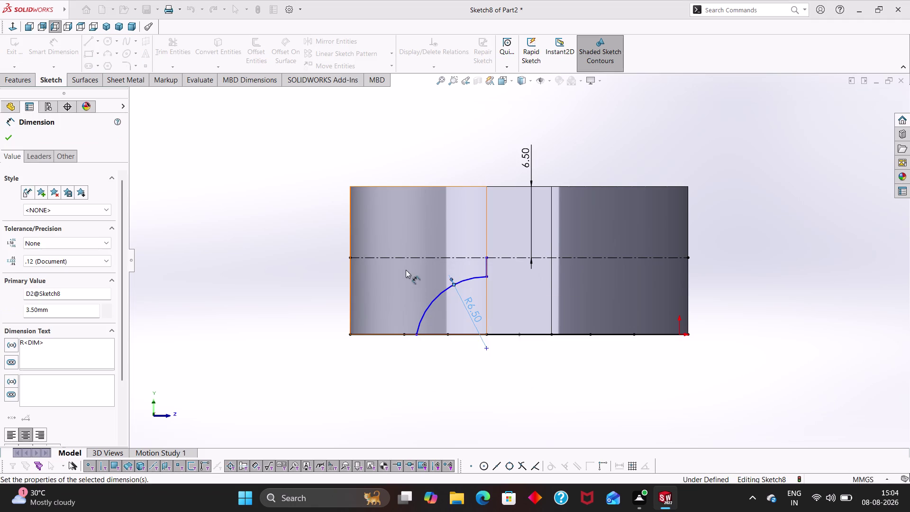
drag(585, 259, 489, 259)
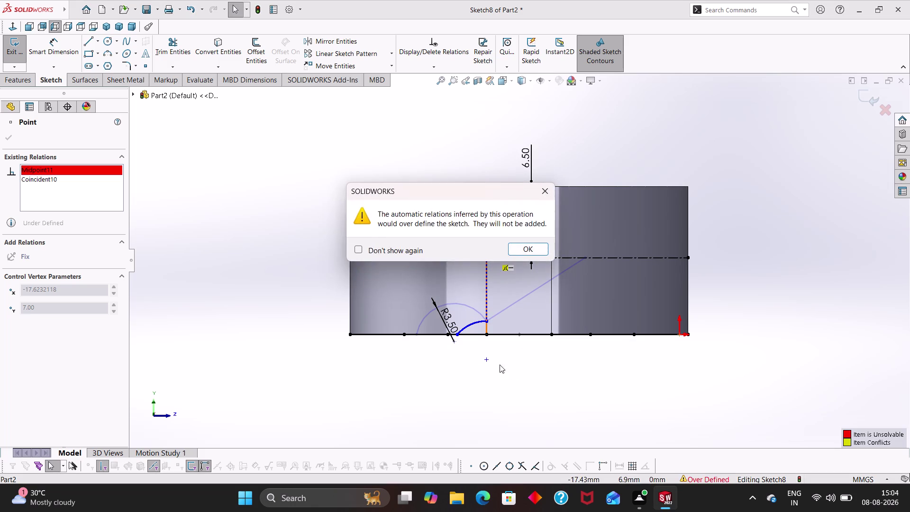
key(Escape)
Dimension the span between the arc's two end points as 6.50 mm.
scroll(down, 3)
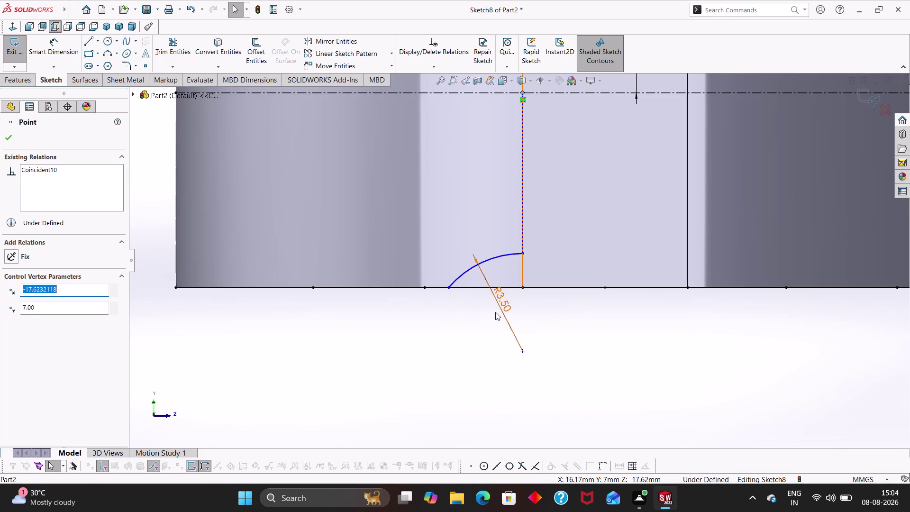
right_drag(482, 369, 478, 269)
click(450, 286)
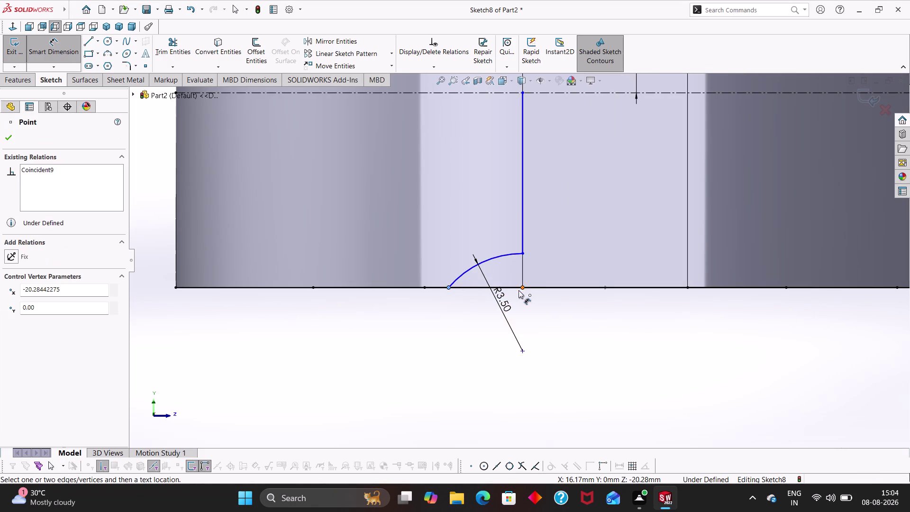
click(520, 289)
click(482, 326)
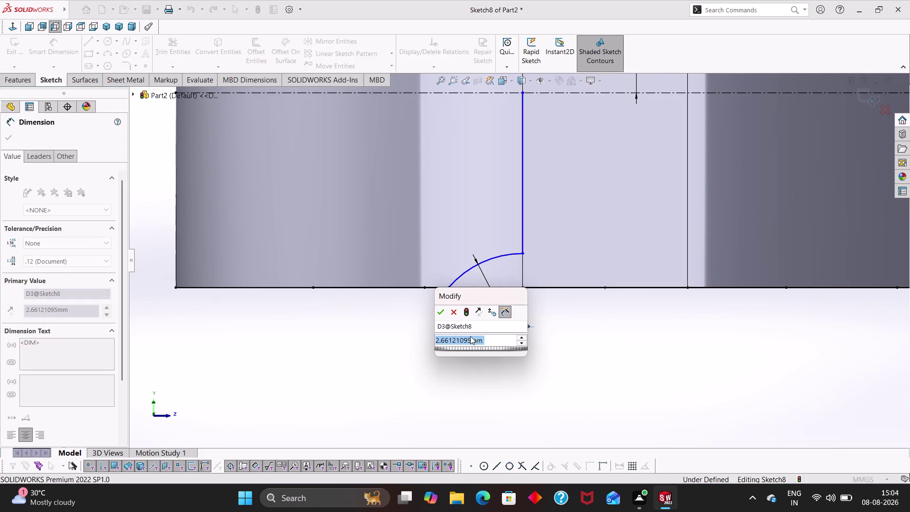
key(6)
key(period)
key(5)
key(Return)
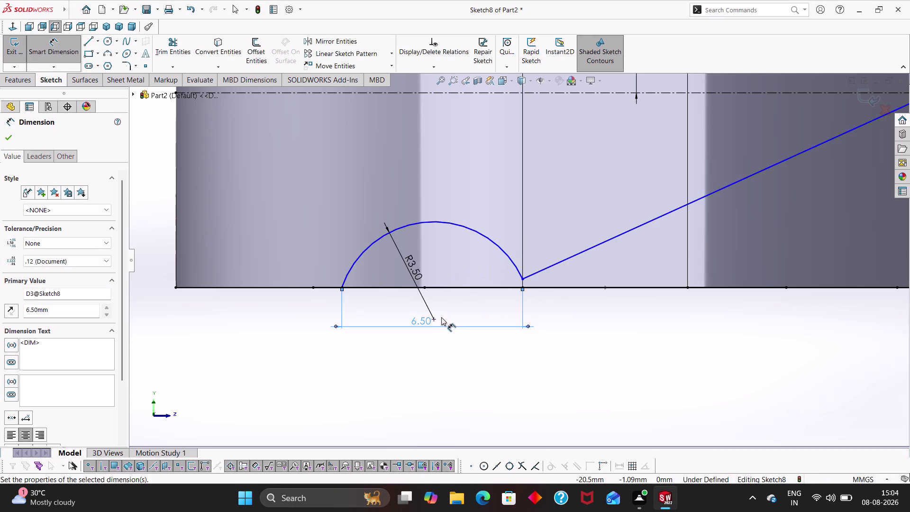
click(559, 331)
key(Escape)
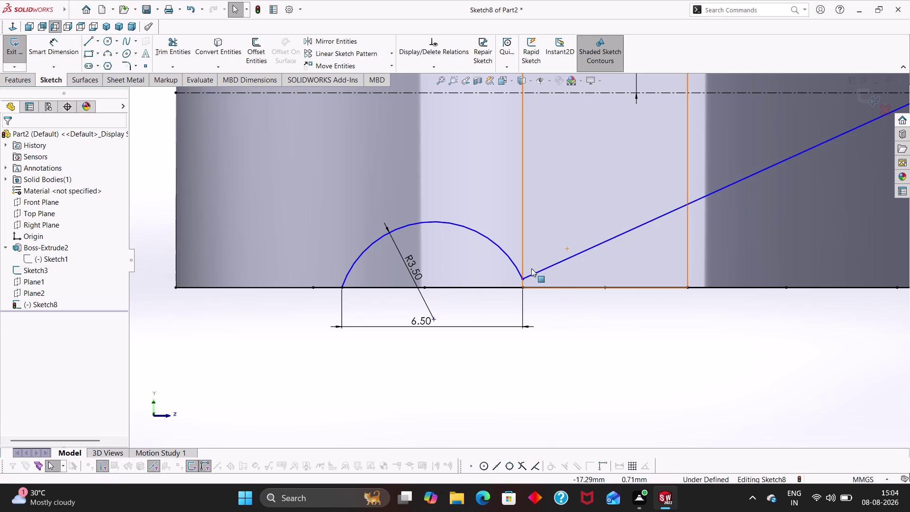
Reposition the slanted line so its upper end rises to the centreline.
drag(522, 278, 513, 224)
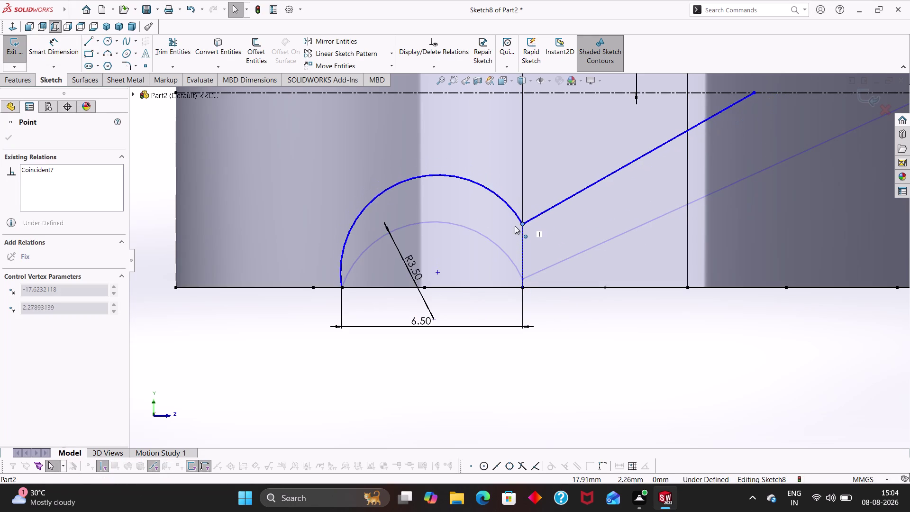
drag(514, 225, 515, 225)
scroll(up, 3)
drag(680, 144, 531, 154)
key(Escape)
click(681, 149)
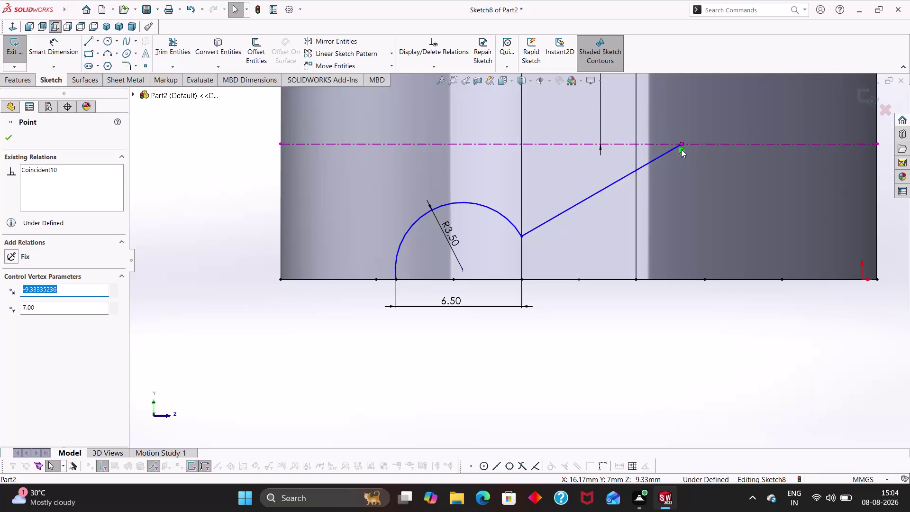
key(BackSpace)
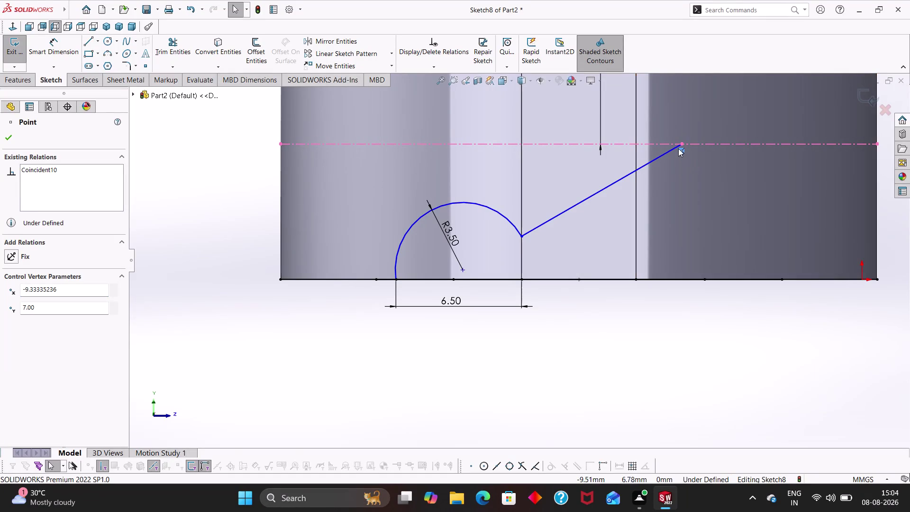
Undo the recent sketch changes and delete the short slanted line.
click(685, 149)
key(ctrl+z)
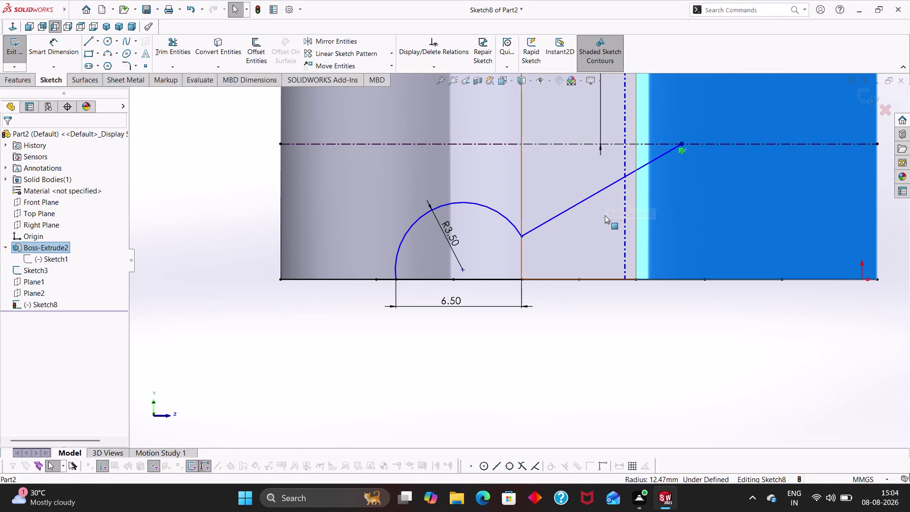
key(ctrl+z)
key(ctrl+z)
key(ctrl+z)
key(ctrl+z)
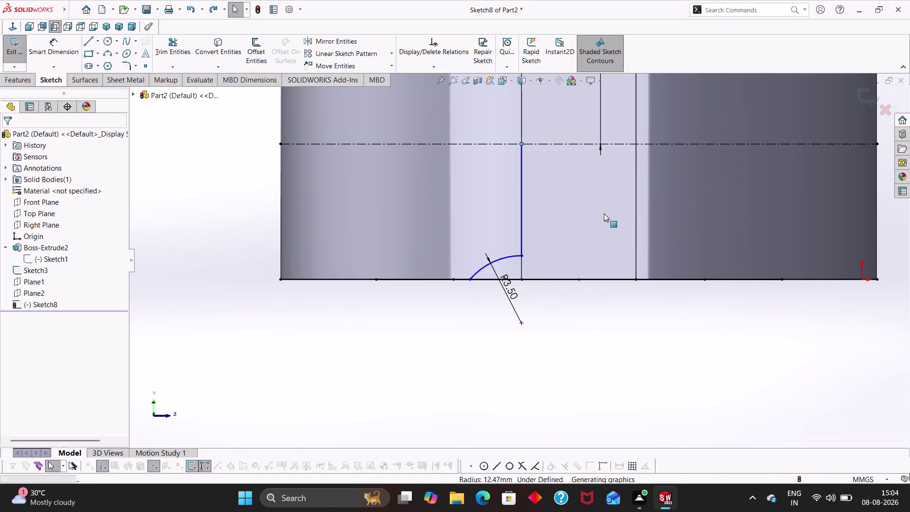
key(ctrl+z)
key(ctrl+z)
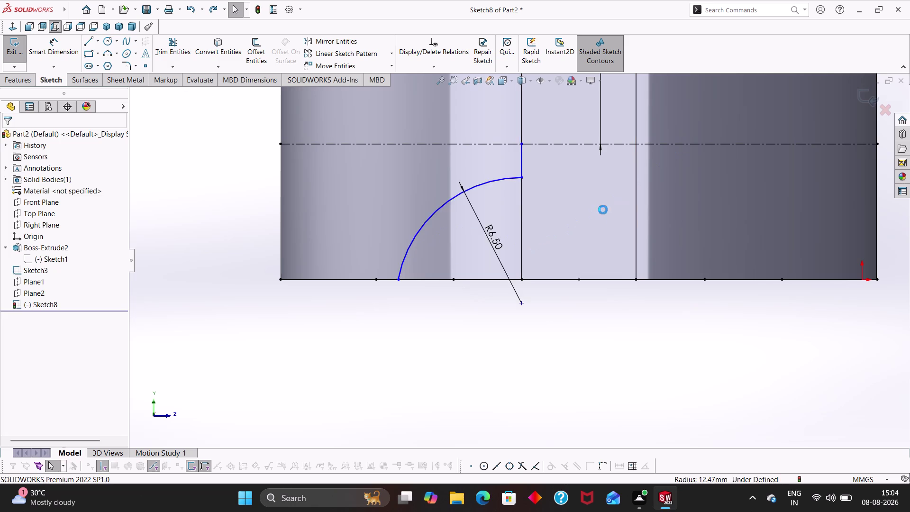
key(ctrl+z)
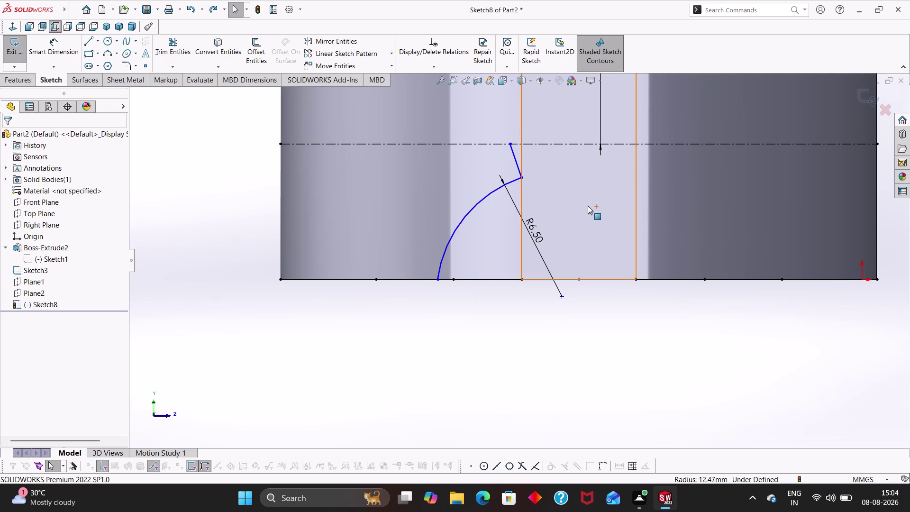
click(517, 162)
key(Delete)
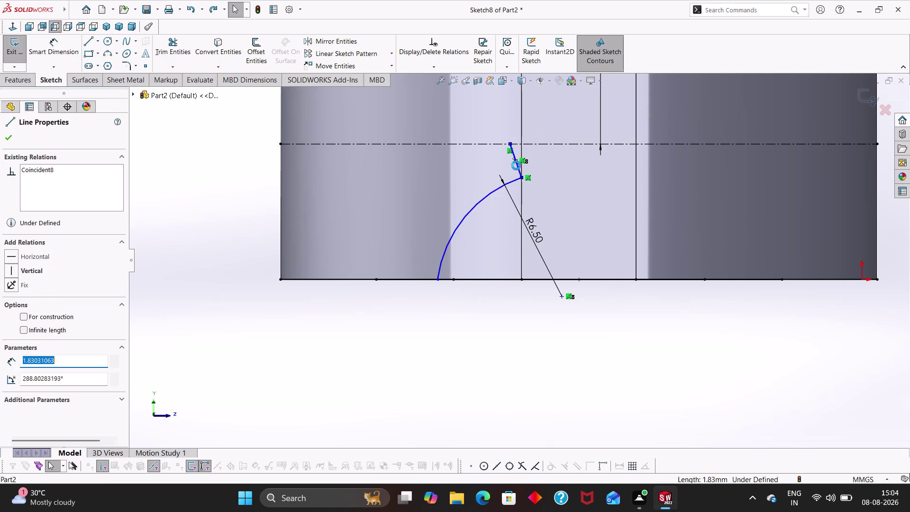
Draw a vertical line from the arc's upper end to the centreline.
key(Delete)
right_drag(293, 307, 223, 296)
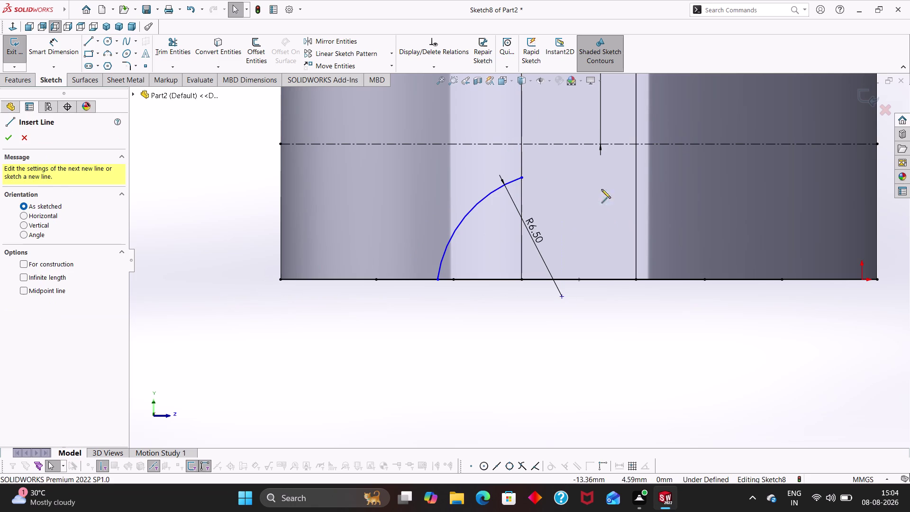
click(523, 178)
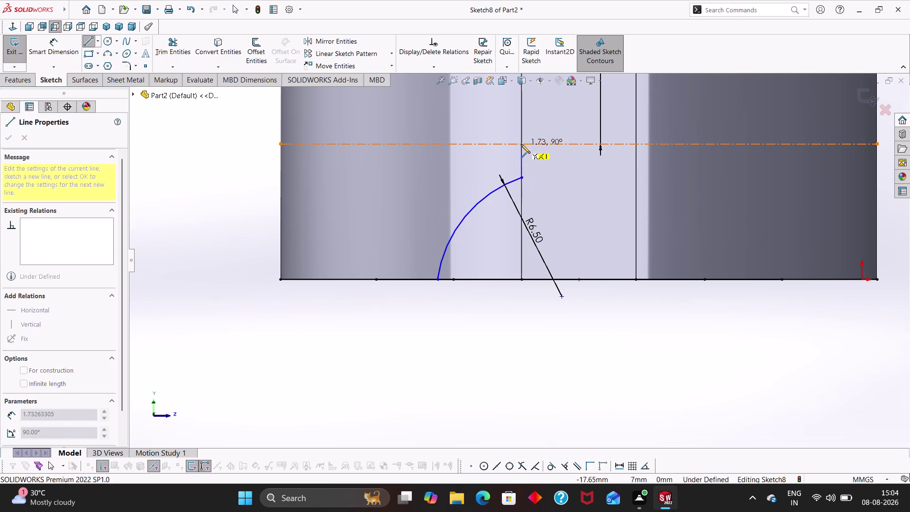
click(520, 144)
key(Escape)
key(Escape)
Change the arc's R6.50 radius dimension to 3.50.
double_click(540, 240)
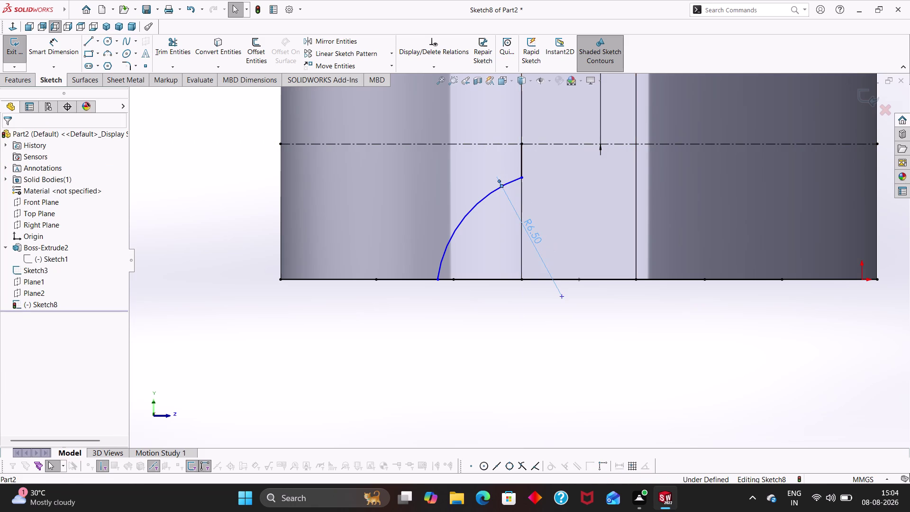
double_click(533, 234)
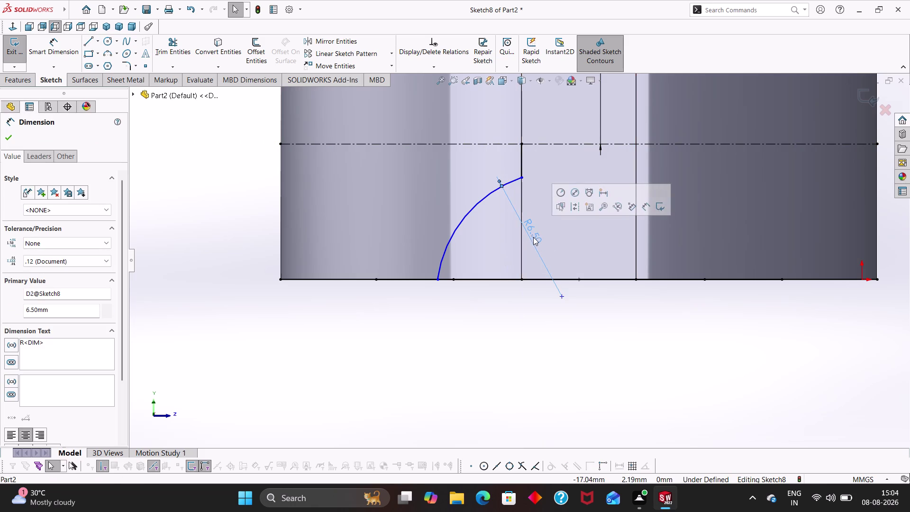
key(Escape)
key(Escape)
key(Escape)
double_click(534, 235)
double_click(540, 242)
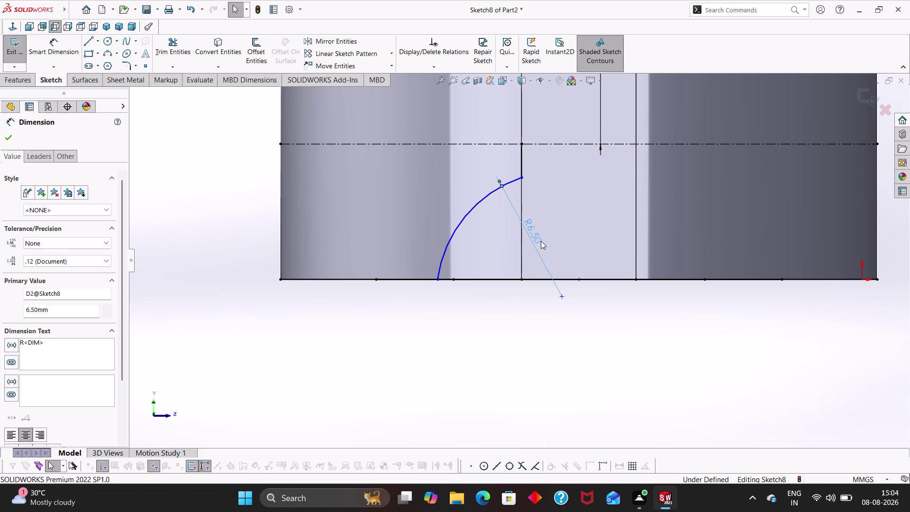
key(Escape)
key(Escape)
key(Escape)
key(Escape)
key(Escape)
double_click(537, 239)
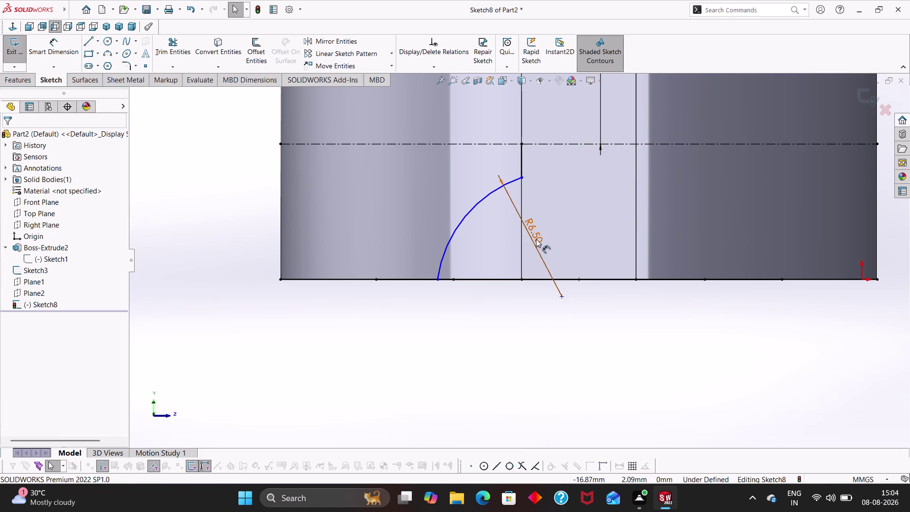
key(3)
text(.5)
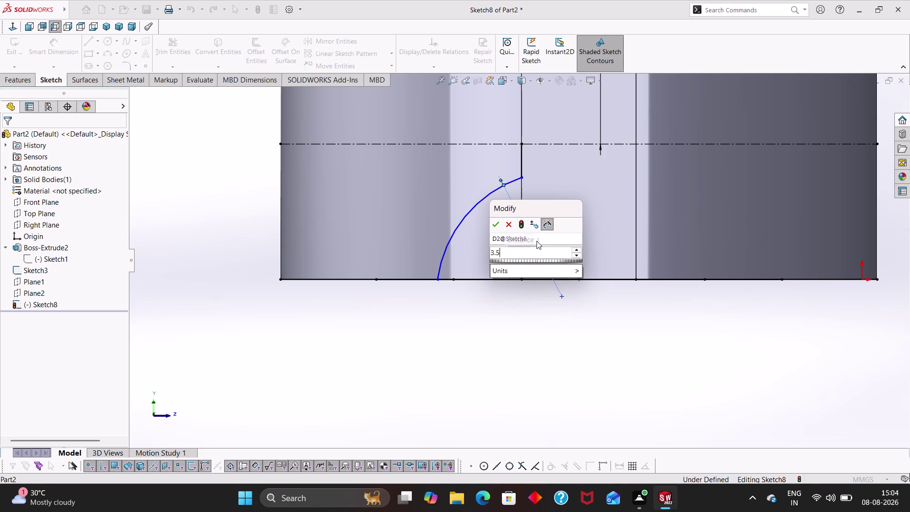
key(Return)
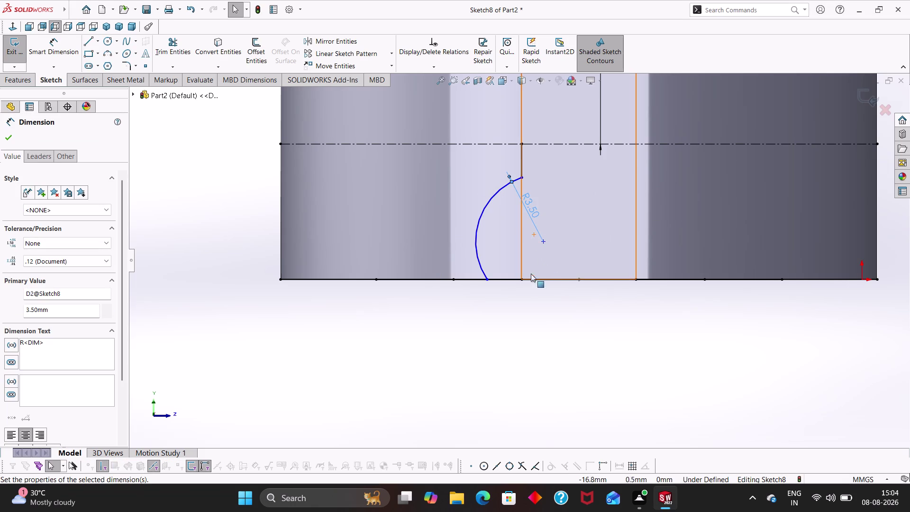
Dimension the horizontal distance from the arc's lower endpoint as 6.50 mm.
key(Escape)
right_drag(560, 376, 554, 251)
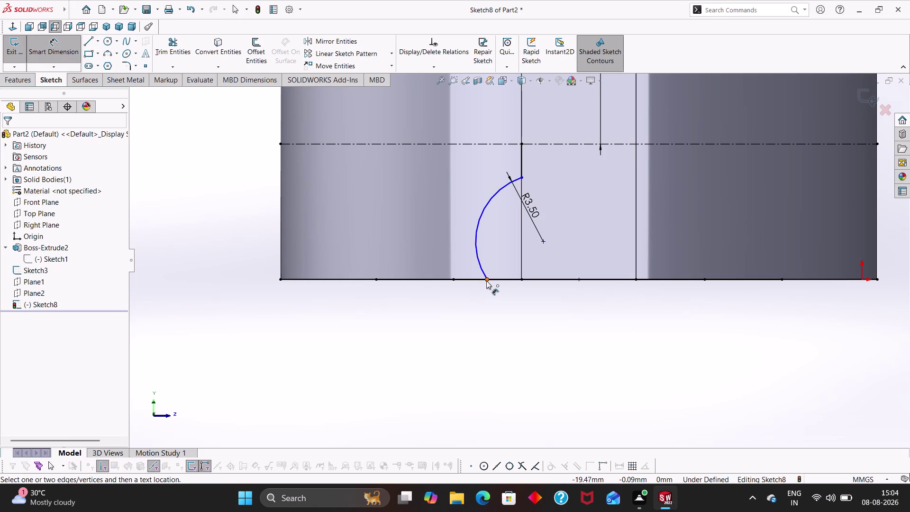
click(487, 279)
click(522, 278)
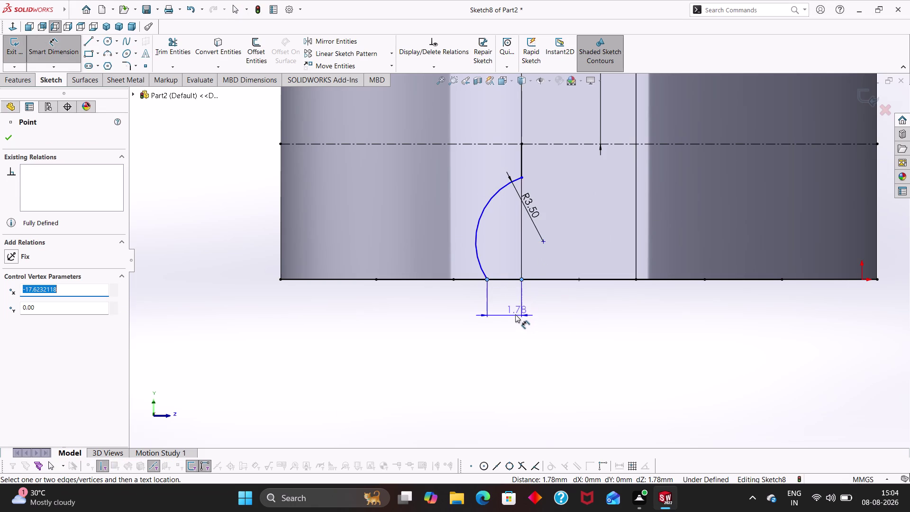
click(515, 315)
text(6.)
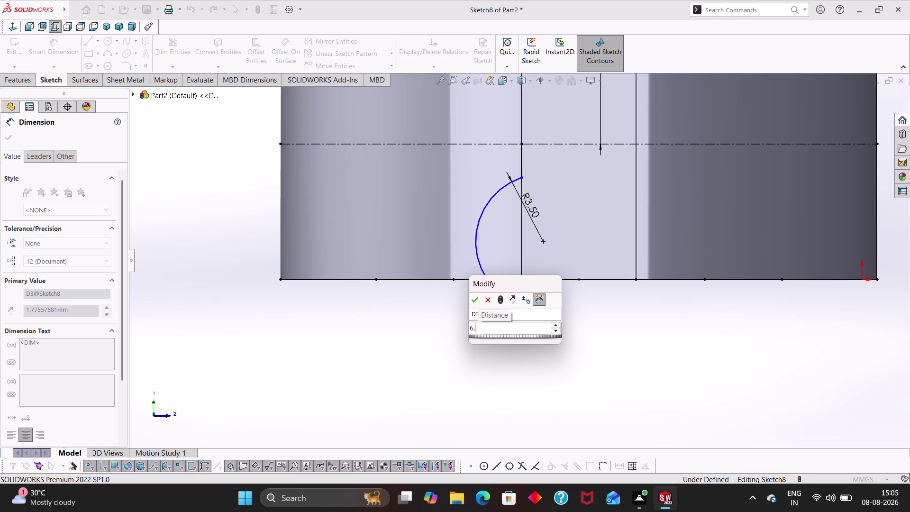
text(5)
key(Return)
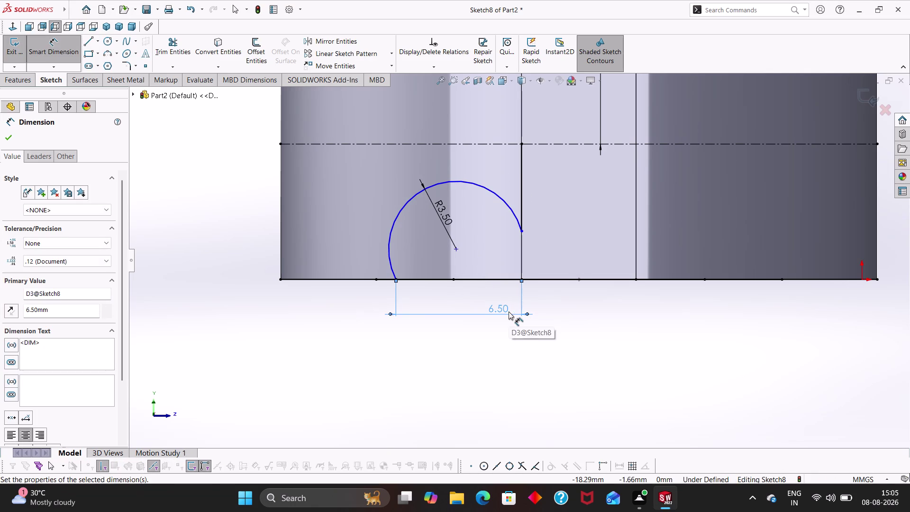
click(553, 325)
key(Escape)
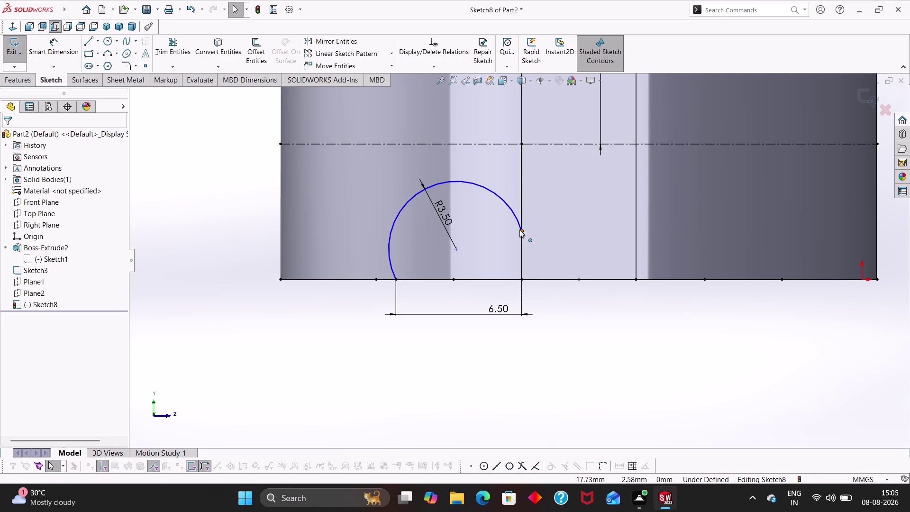
Delete the vertical line and the arc from Sketch8.
drag(521, 232, 522, 168)
click(520, 184)
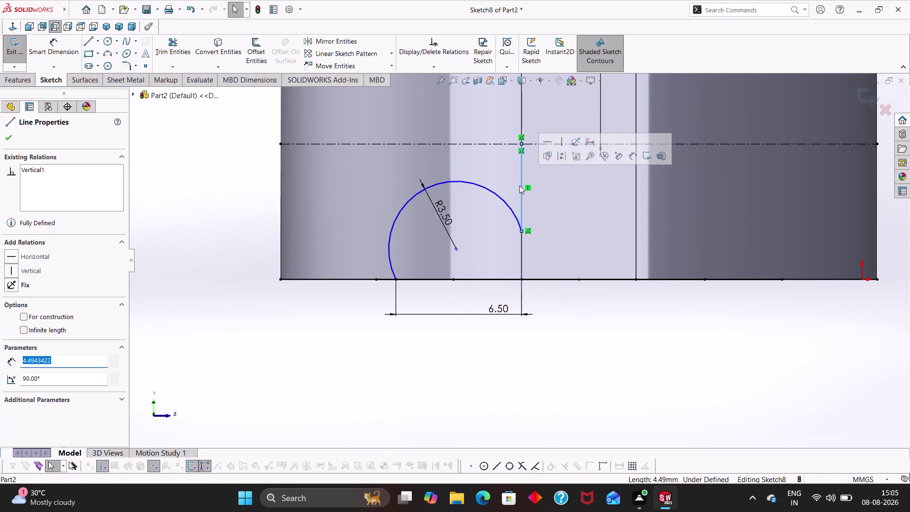
key(Delete)
key(Delete)
key(Delete)
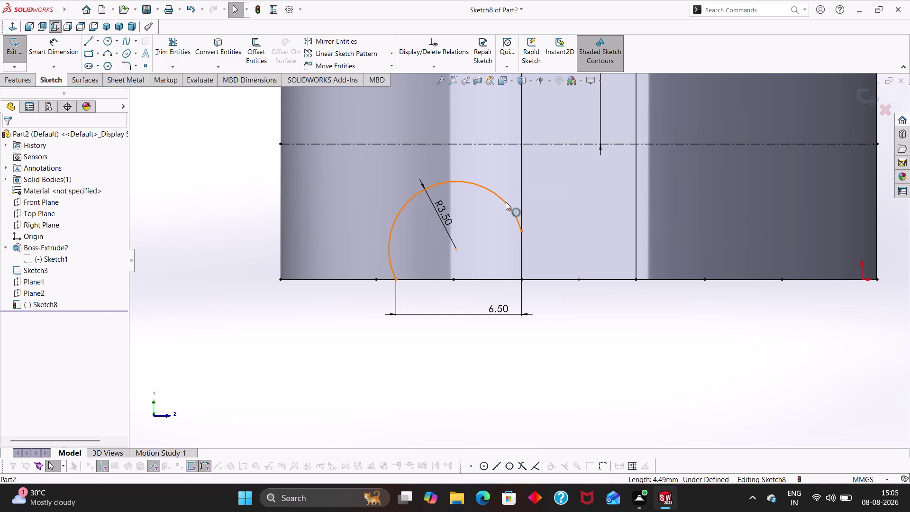
click(506, 202)
key(Delete)
click(399, 245)
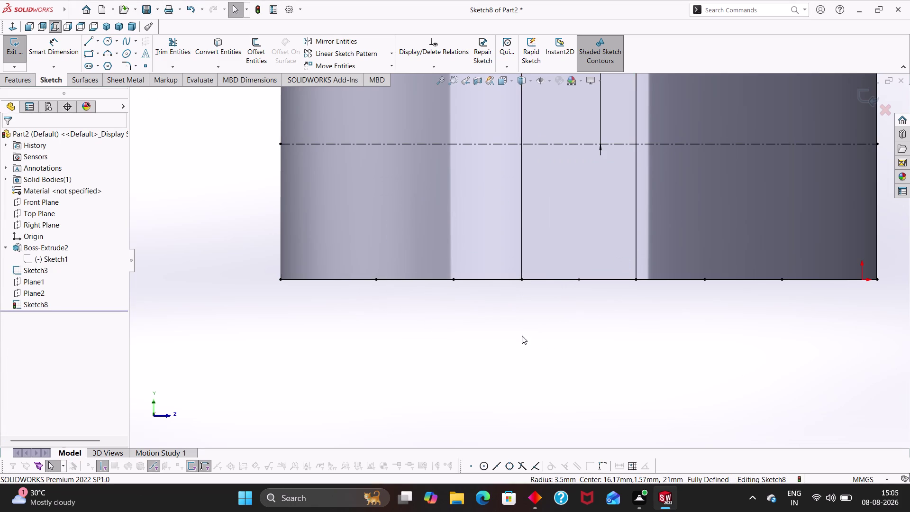
Select the Centerpoint Arc tool and click on the bottom edge.
key(Escape)
click(109, 55)
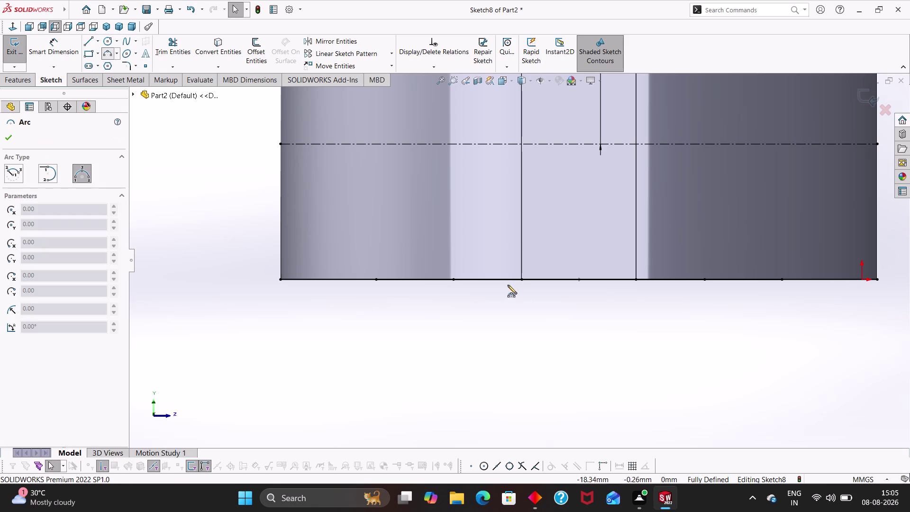
click(489, 280)
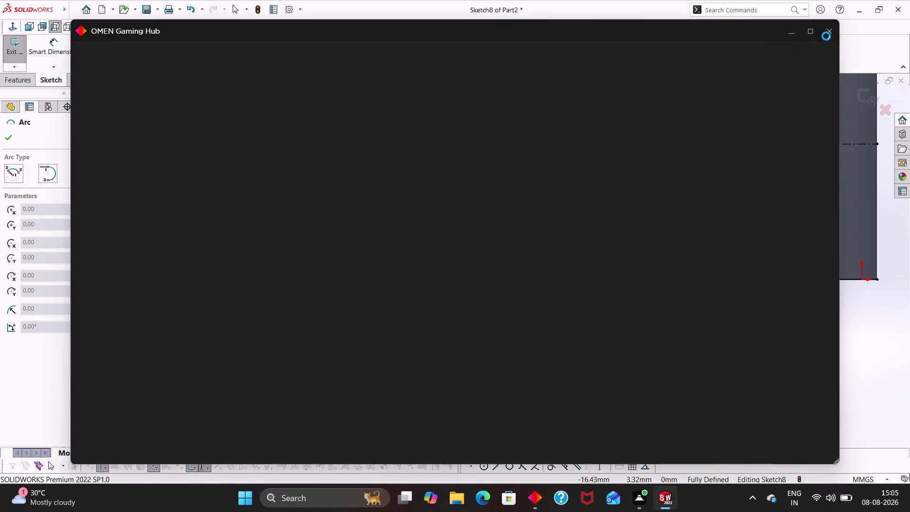
Close the OMEN Gaming Hub What's New window, then place the arc centre.
click(828, 35)
click(657, 84)
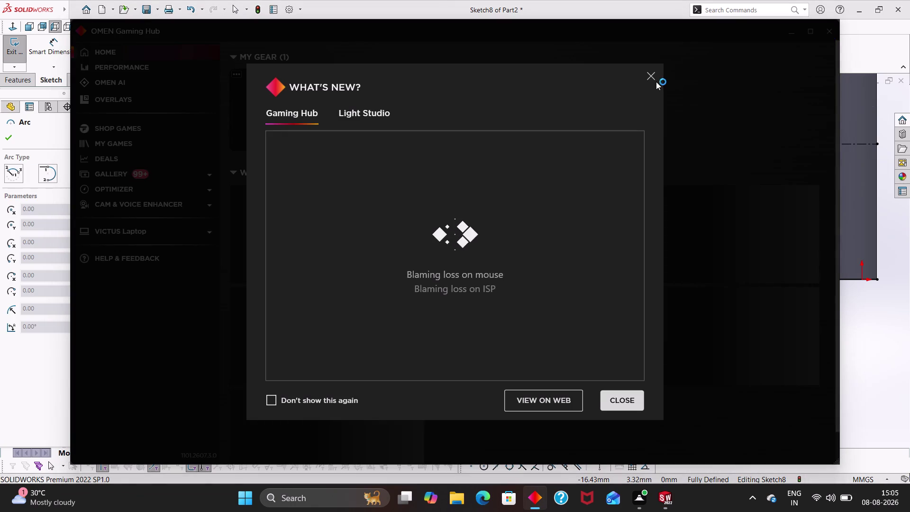
click(653, 77)
click(826, 33)
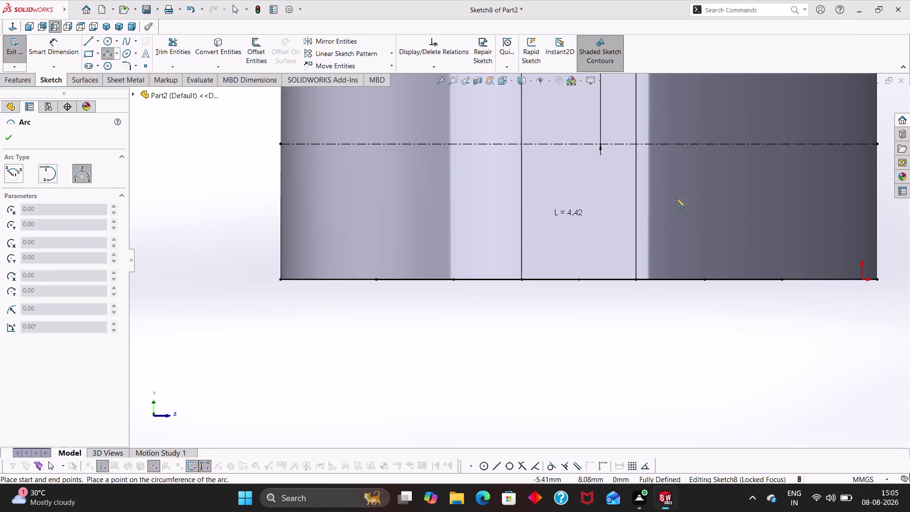
click(543, 224)
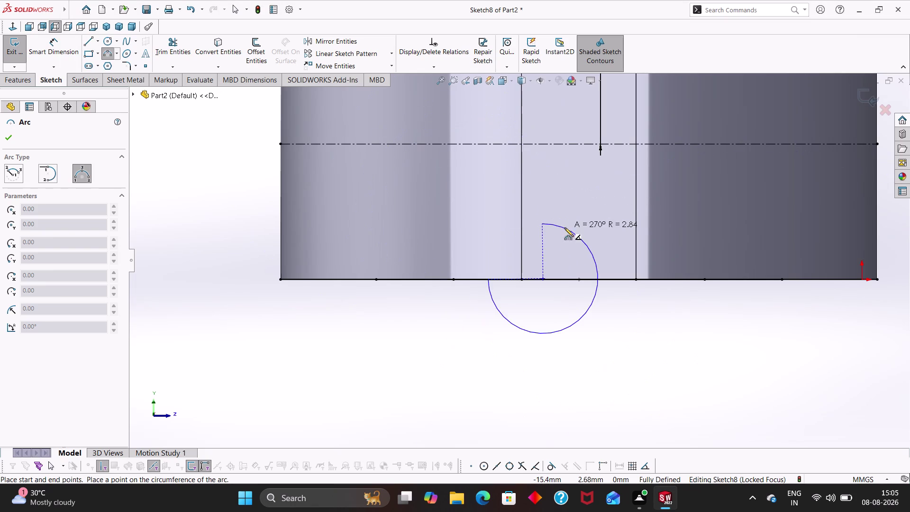
Finish the quarter arc above its centre on the bottom edge.
click(521, 231)
key(Escape)
right_drag(537, 355, 535, 353)
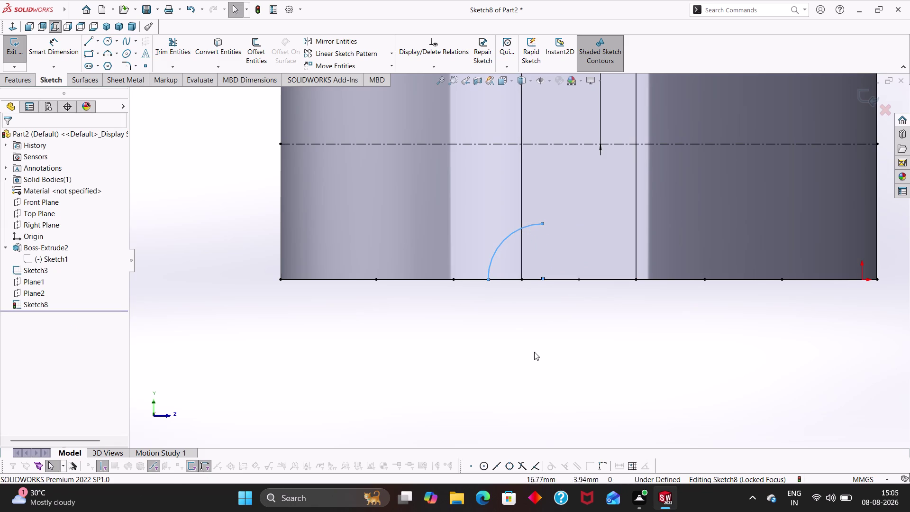
right_drag(536, 353, 521, 312)
right_drag(526, 340, 444, 339)
Draw a vertical line from the arc's upper end to the centreline.
click(544, 222)
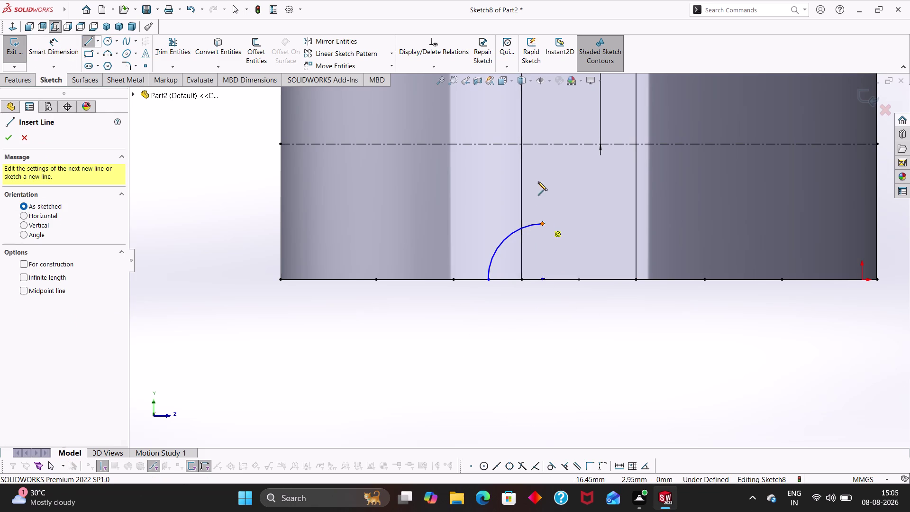
click(541, 143)
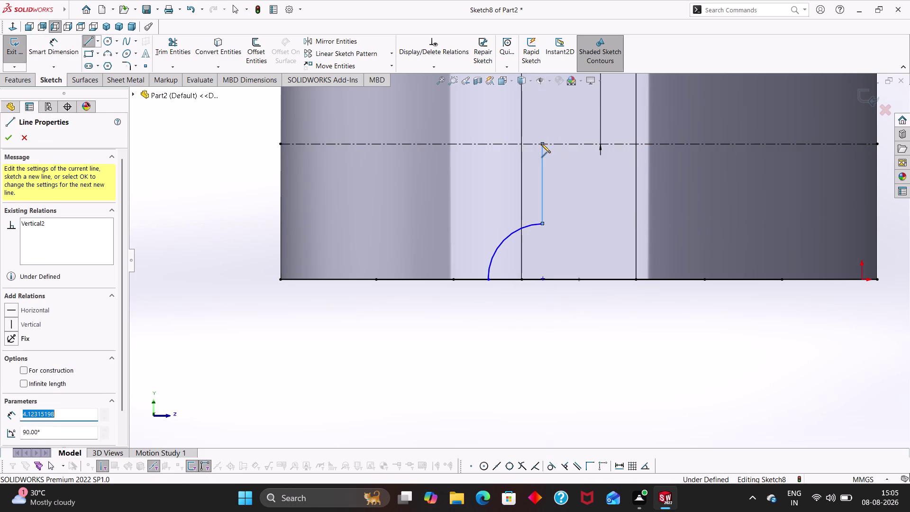
key(Escape)
key(Escape)
key(Escape)
right_drag(576, 359, 517, 253)
Give the new arc a 3.50 radius dimension.
click(504, 238)
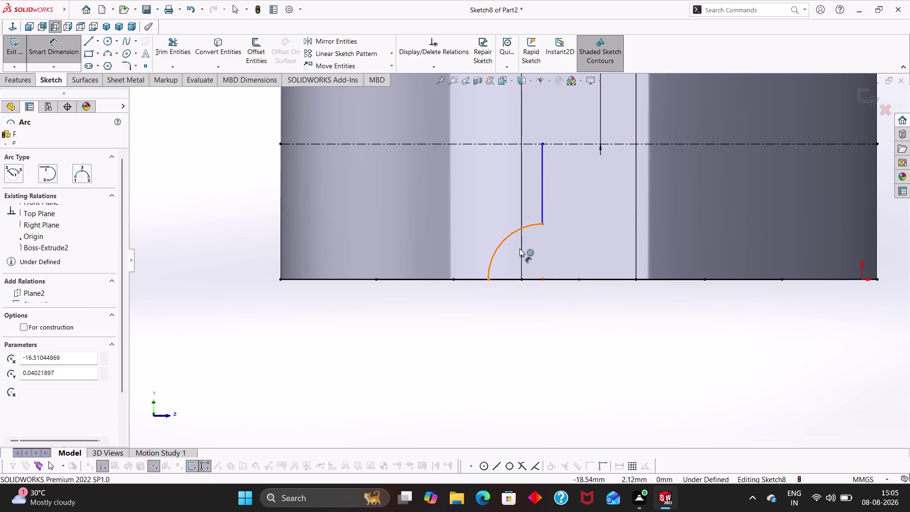
click(521, 250)
key(Escape)
key(Escape)
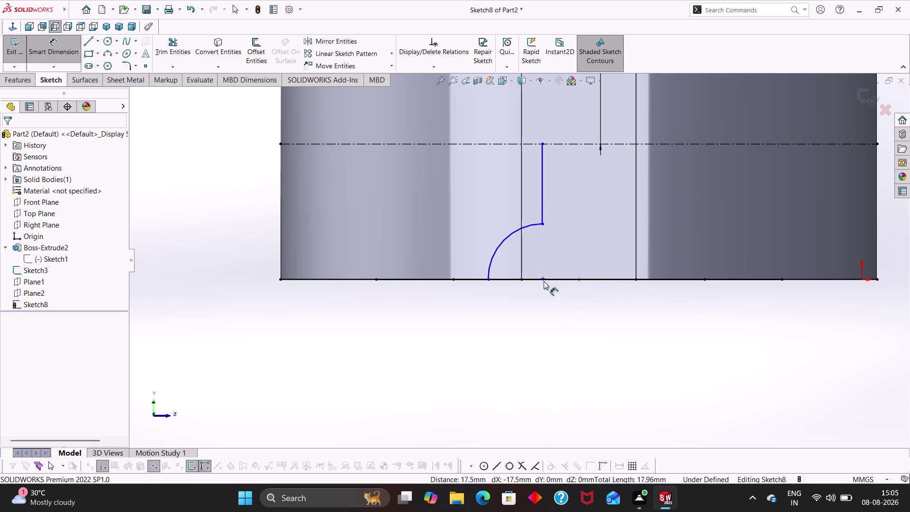
click(510, 236)
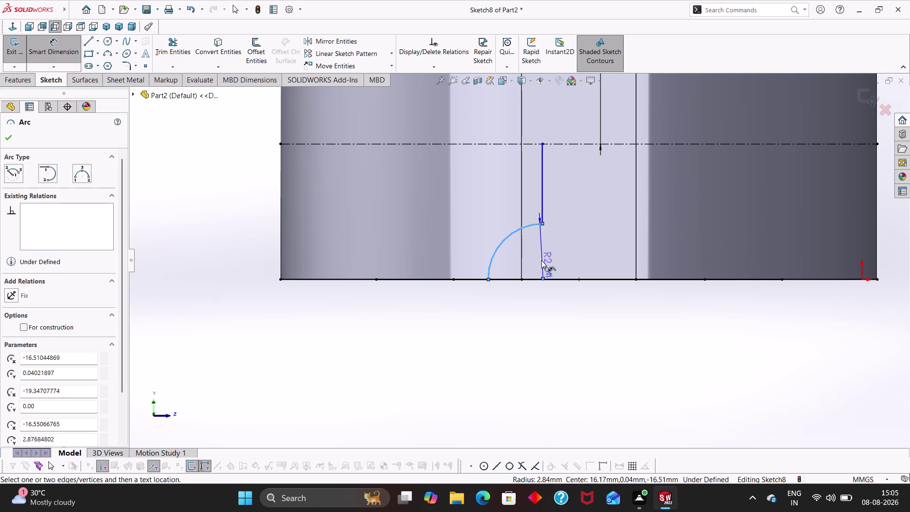
click(528, 251)
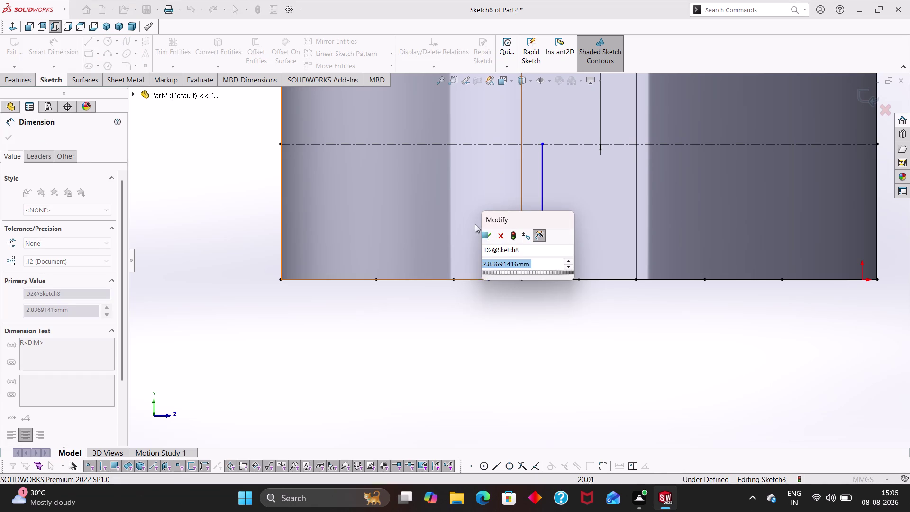
key(3)
key(period)
key(5)
key(Return)
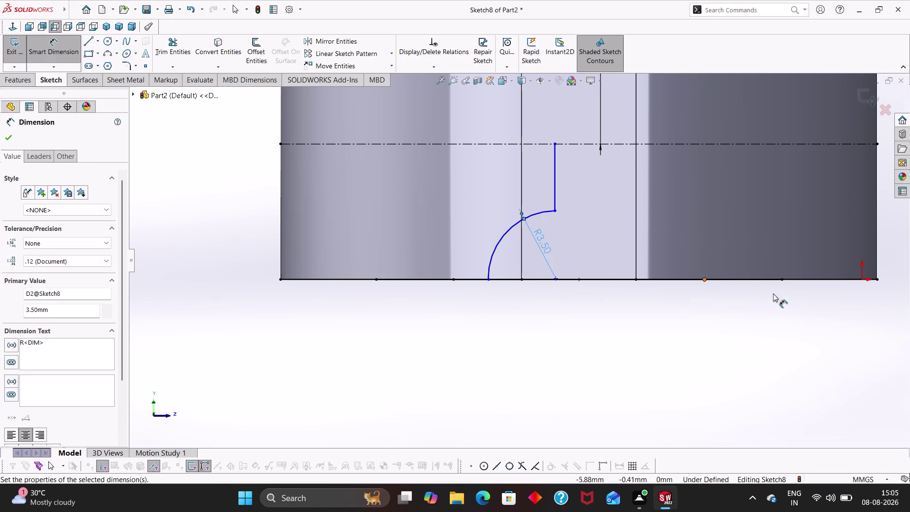
key(Escape)
key(Escape)
right_drag(560, 359, 532, 252)
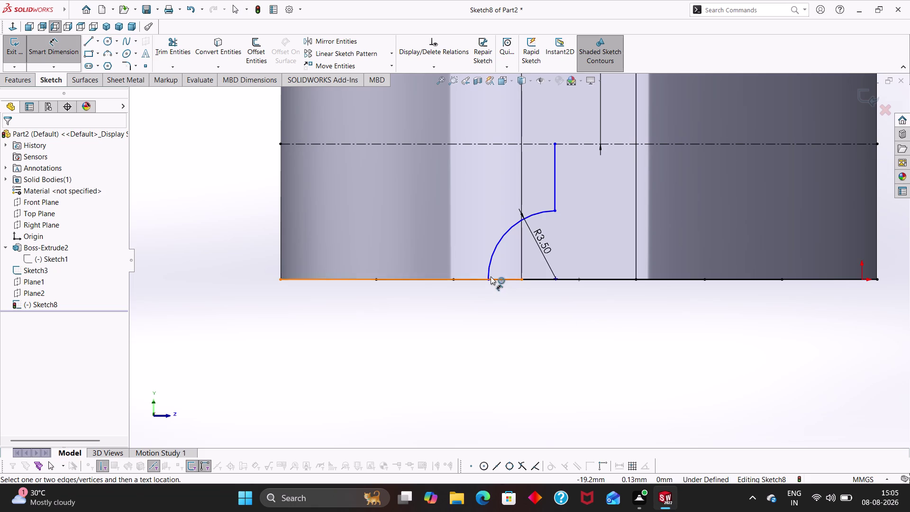
key(Escape)
key(Escape)
scroll(up, 3)
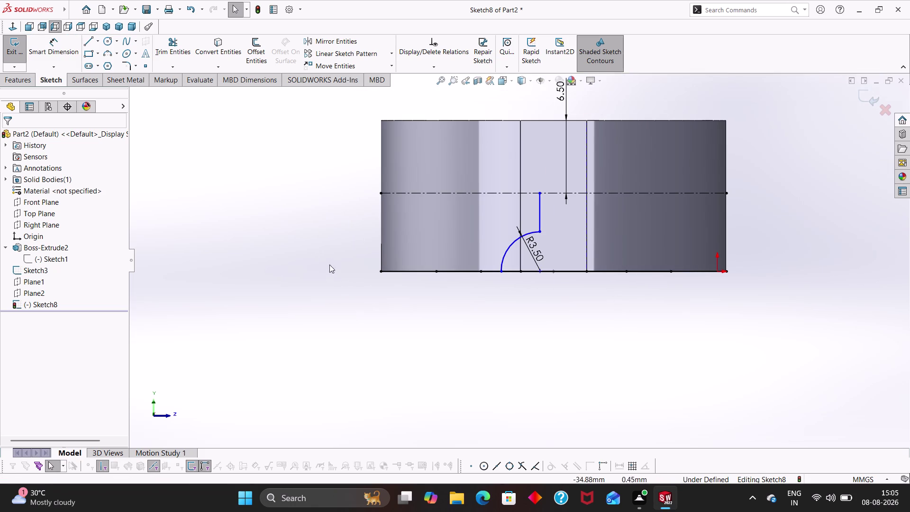
Draw a vertical construction line from the part's top edge to its bottom edge.
right_drag(332, 256, 294, 250)
click(98, 39)
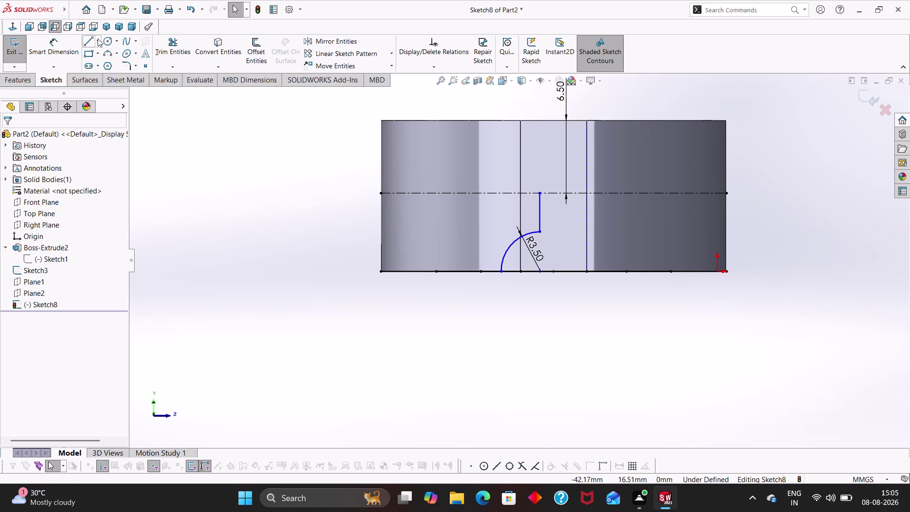
click(108, 66)
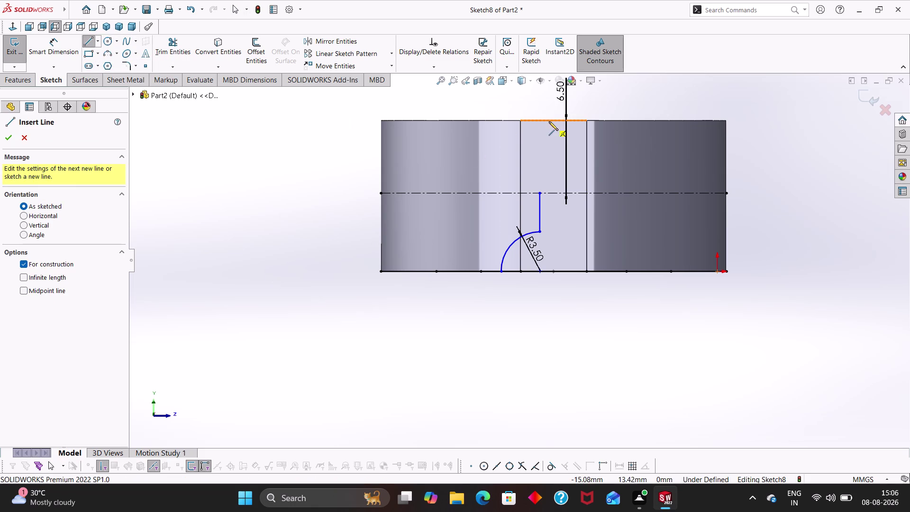
click(553, 121)
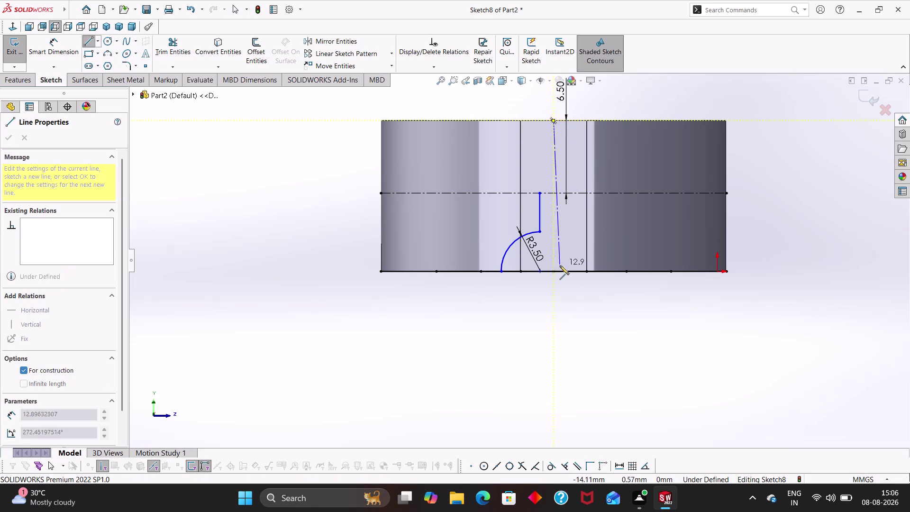
click(552, 273)
key(Escape)
key(Escape)
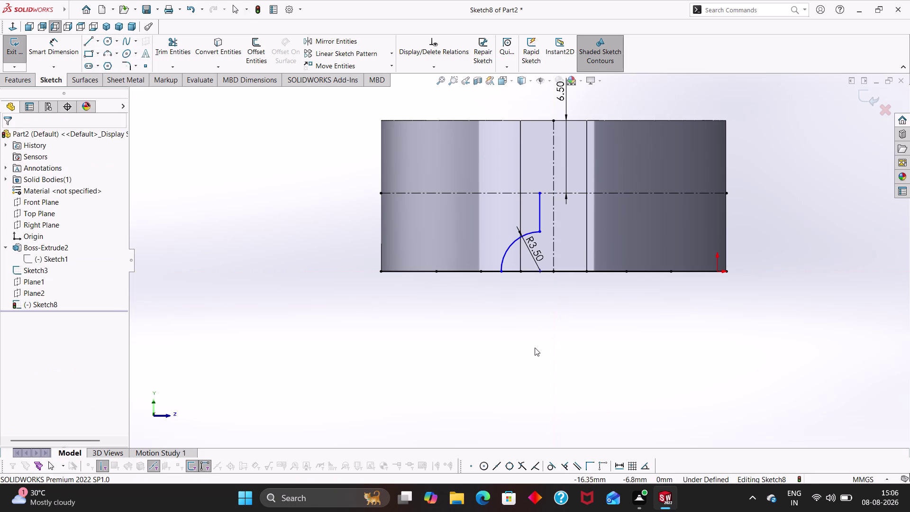
key(Escape)
Space the axis 6.50 mm from the arc's lower endpoint, then start a profile line.
right_drag(481, 335, 491, 237)
click(500, 272)
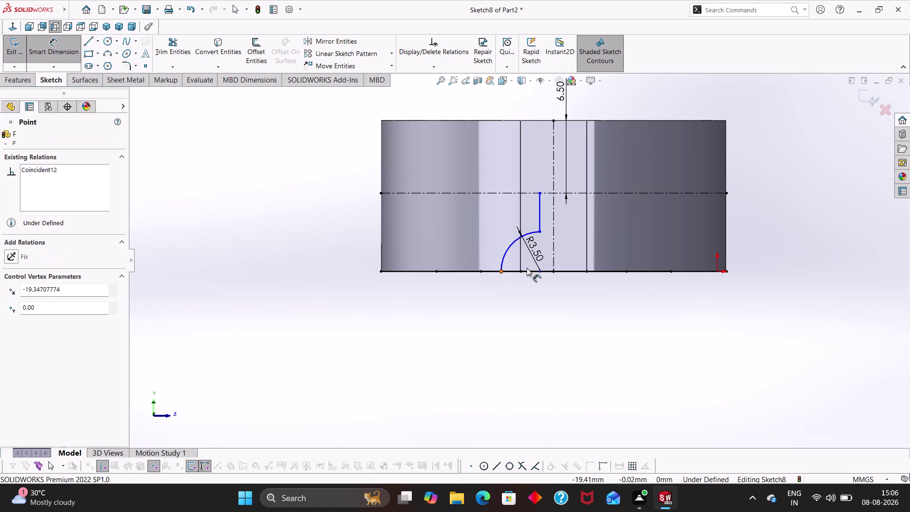
click(553, 270)
click(536, 305)
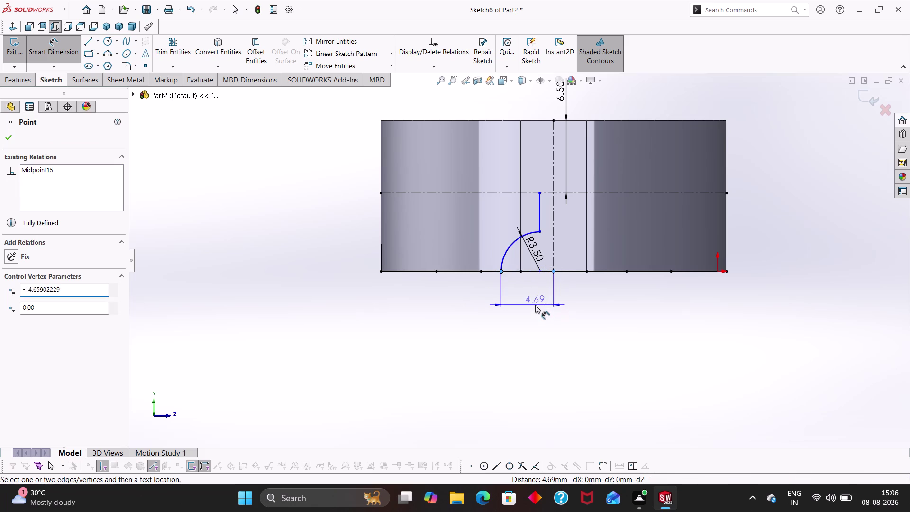
text(6.)
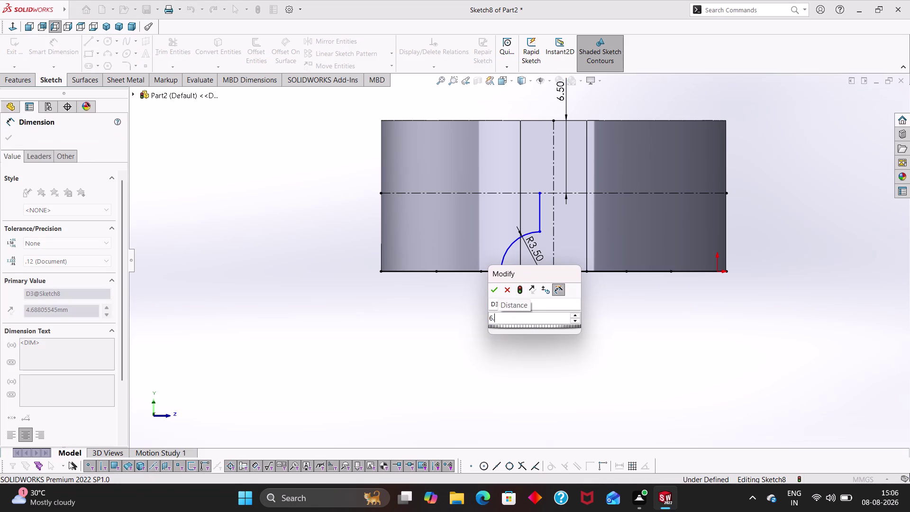
text(5)
key(Return)
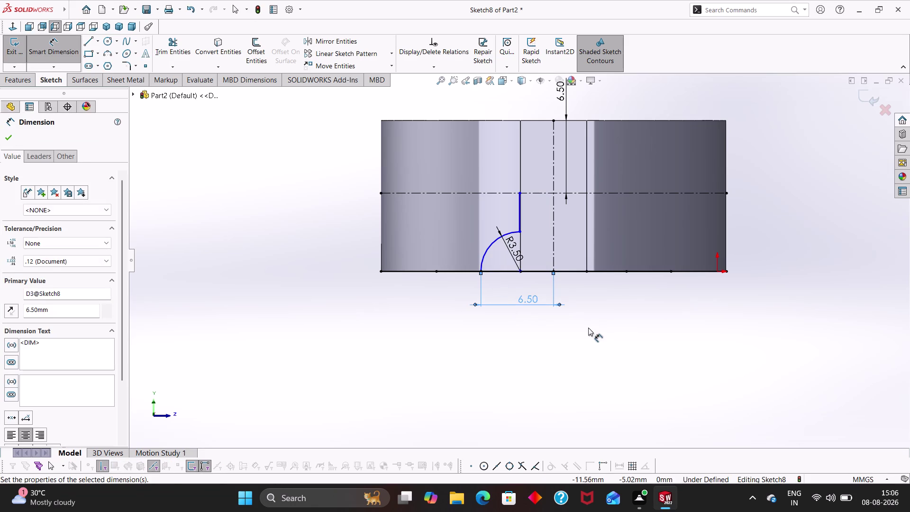
click(589, 327)
key(Escape)
key(Escape)
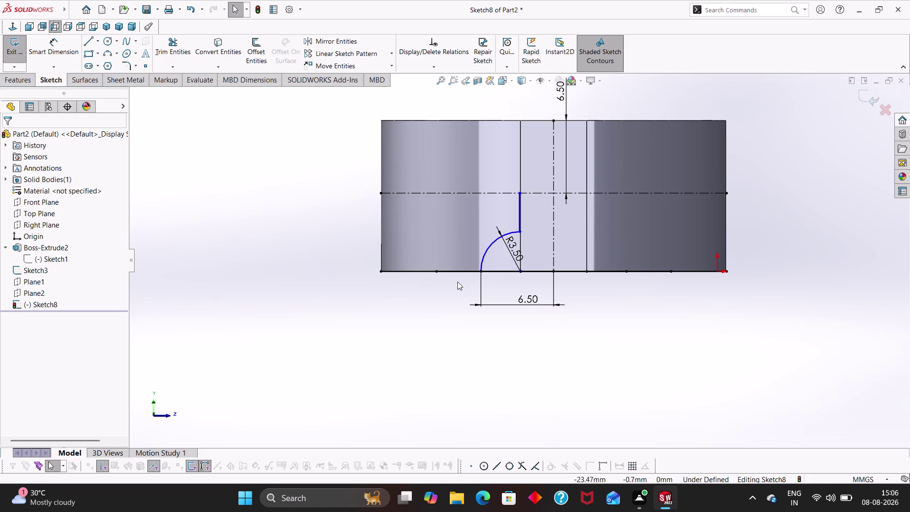
right_drag(334, 216, 264, 199)
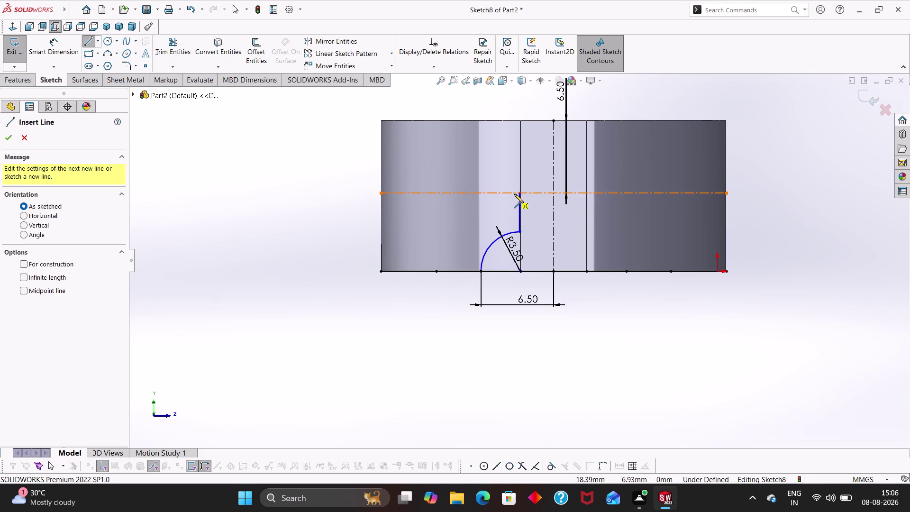
click(519, 193)
Draw a line from the vertical segment's top to the centre axis to close the profile.
click(553, 194)
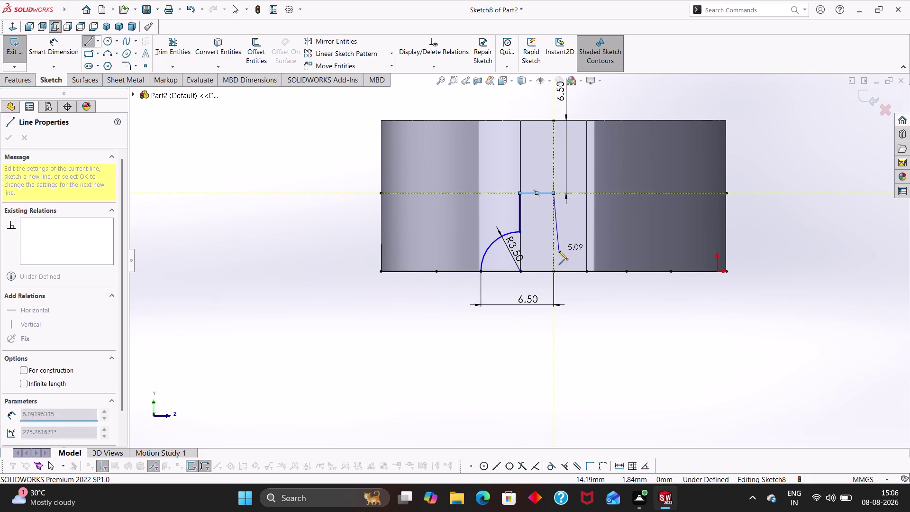
click(553, 271)
key(Escape)
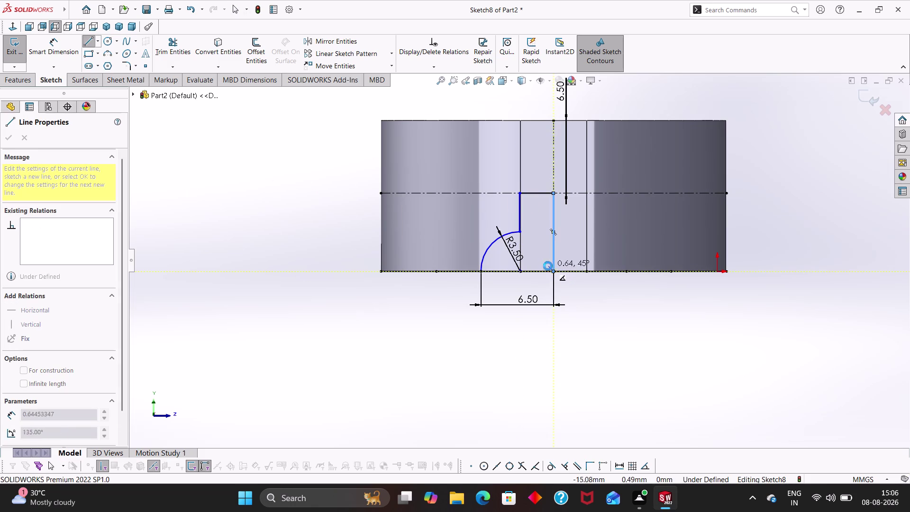
key(Escape)
key(Escape)
Trim away the leftover bottom-edge pieces to the right of the axis.
click(167, 55)
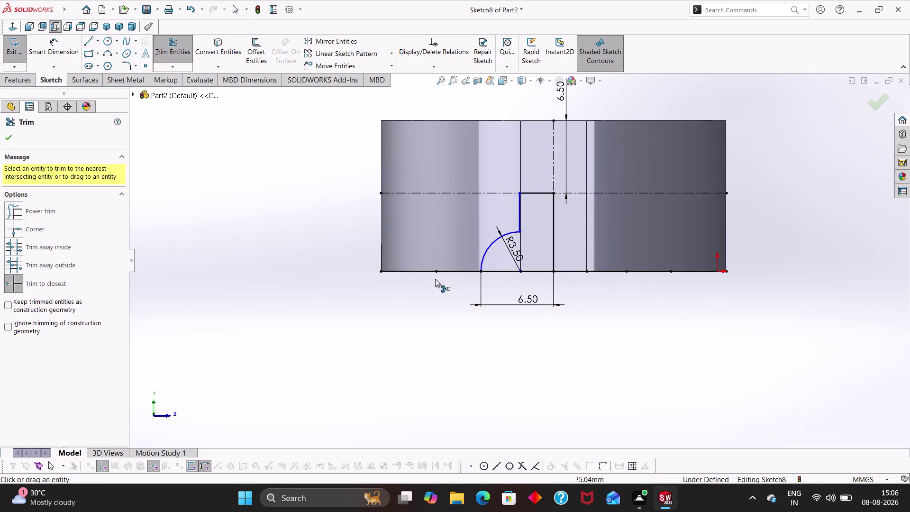
click(426, 272)
click(452, 273)
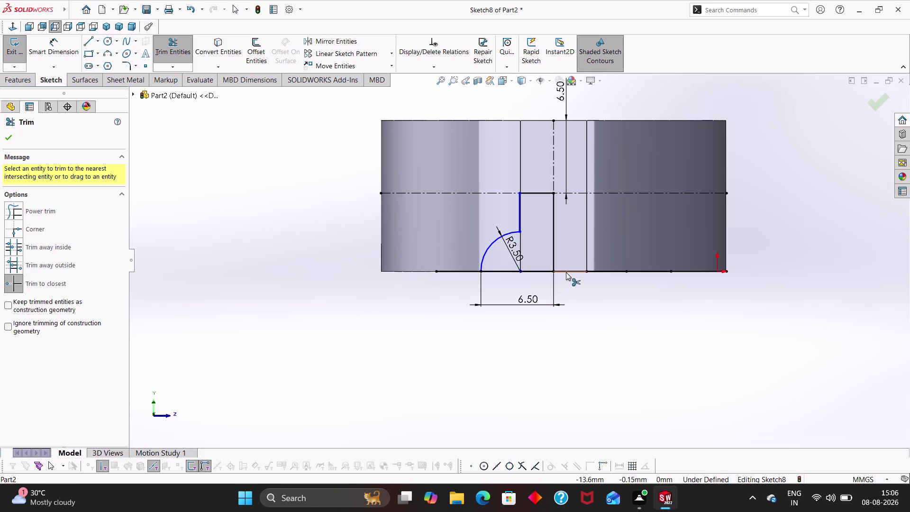
click(568, 270)
click(490, 262)
click(599, 270)
click(645, 272)
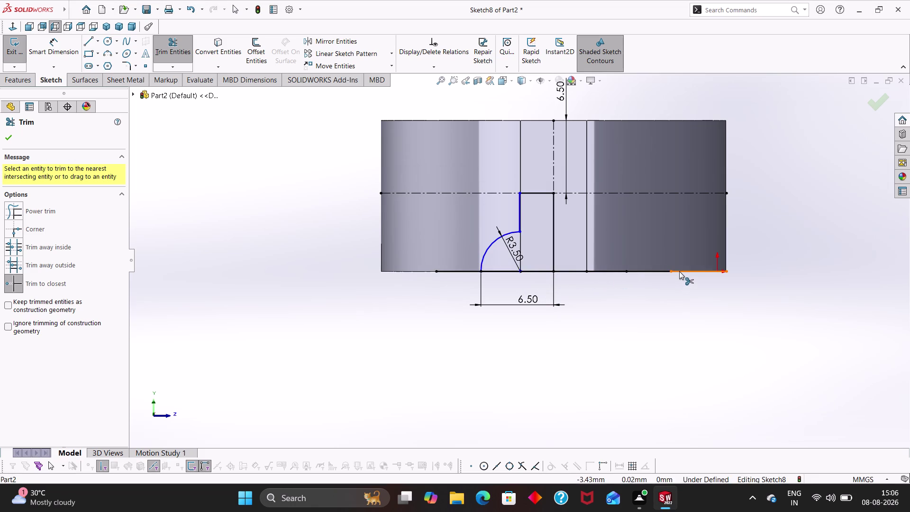
click(680, 271)
click(649, 272)
click(616, 273)
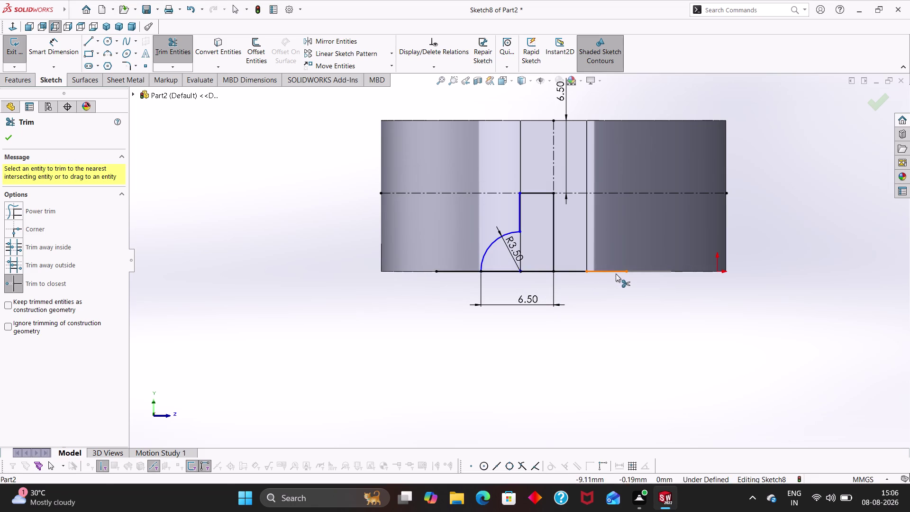
click(577, 272)
click(597, 272)
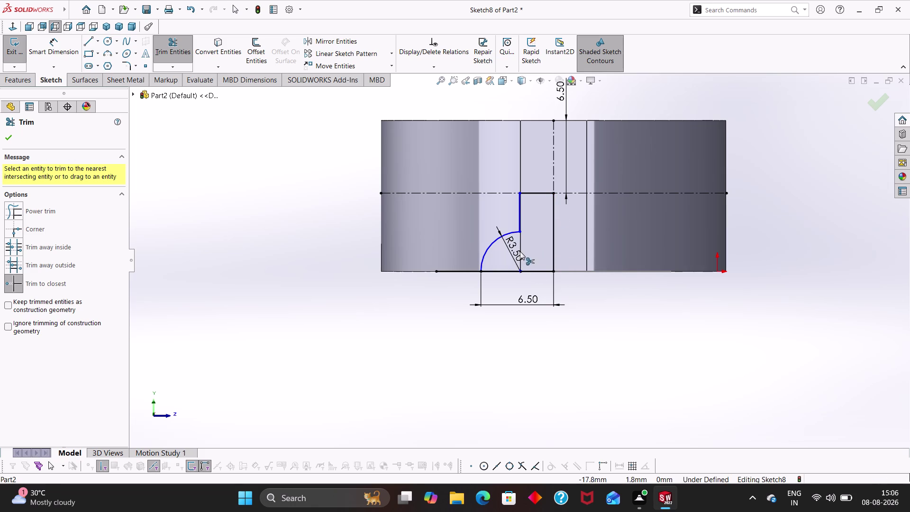
key(Escape)
key(Escape)
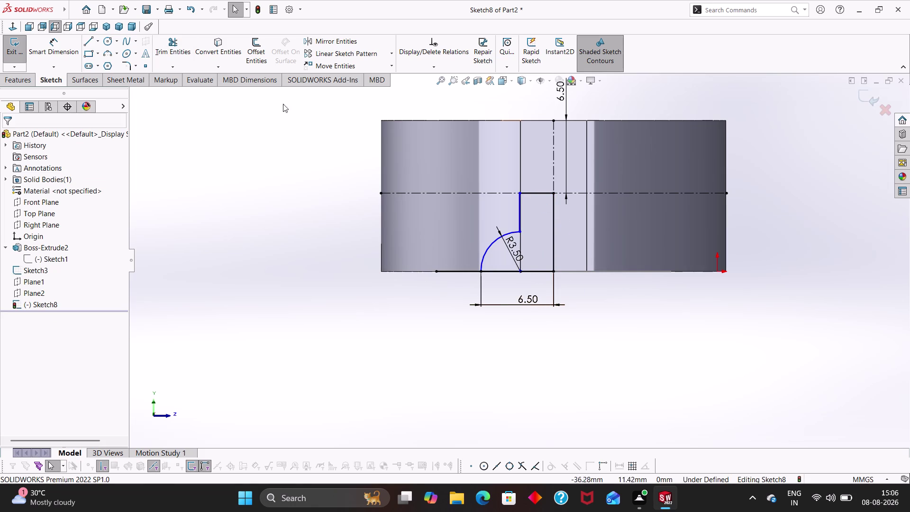
Trim the remaining bottom-edge piece left of the arc.
click(172, 46)
click(455, 269)
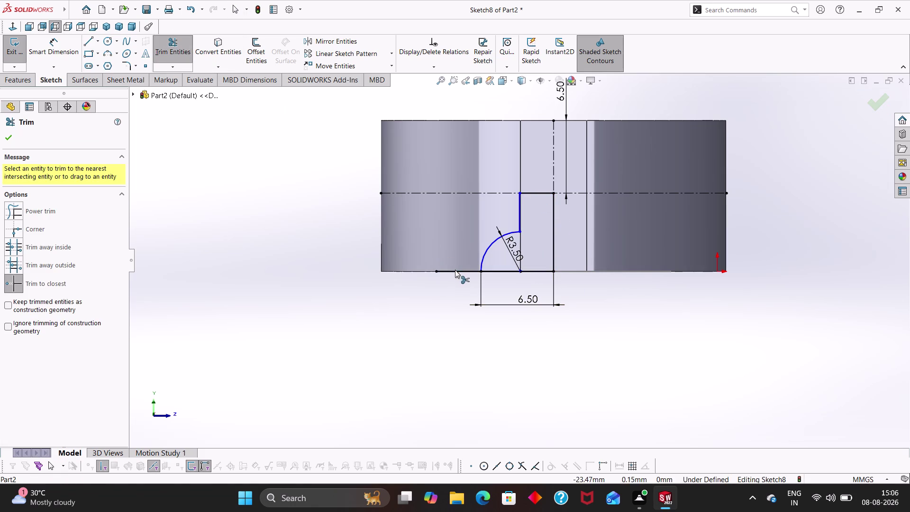
key(Escape)
key(Escape)
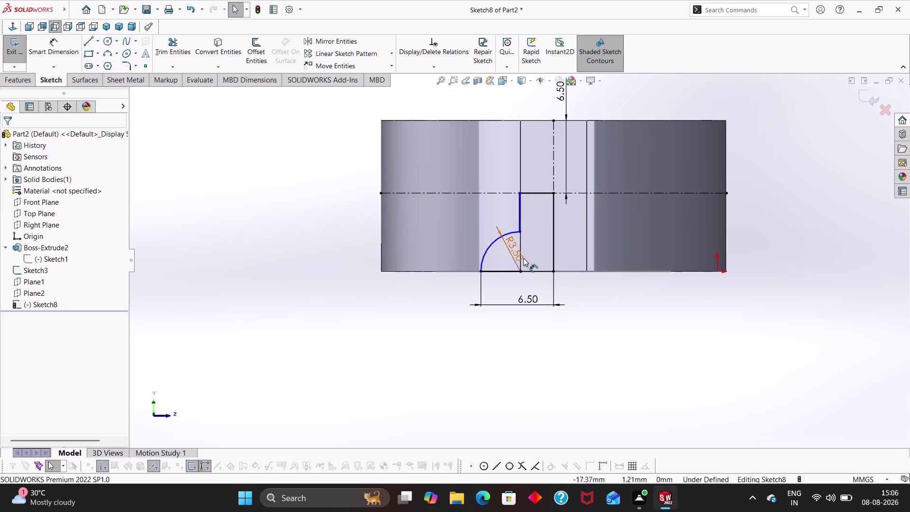
Start a revolved cut from Sketch8.
click(21, 81)
click(226, 55)
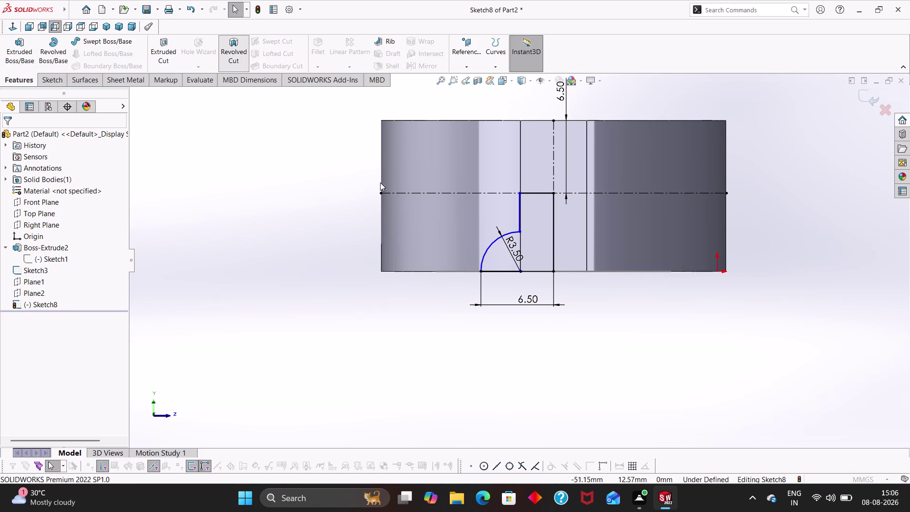
click(554, 250)
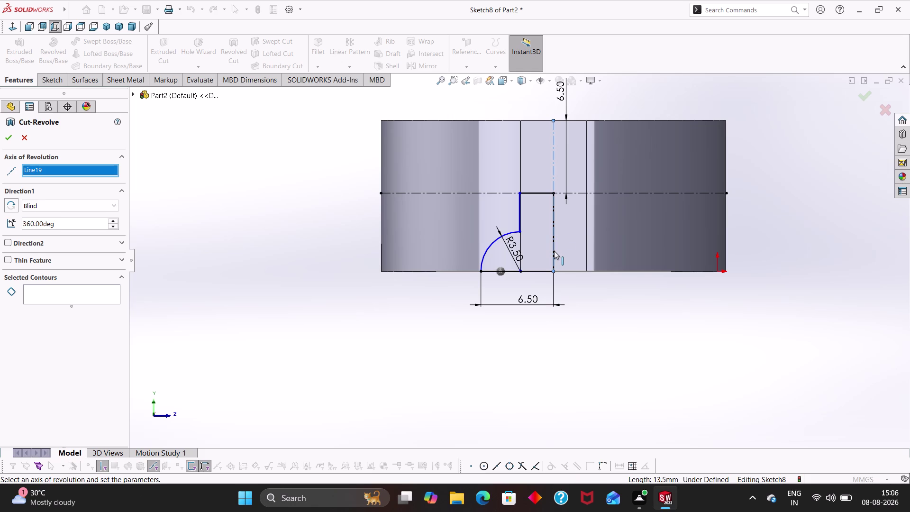
Preview the cut and reselect the vertical construction line Line19 as the revolve axis.
middle_drag(394, 352, 385, 363)
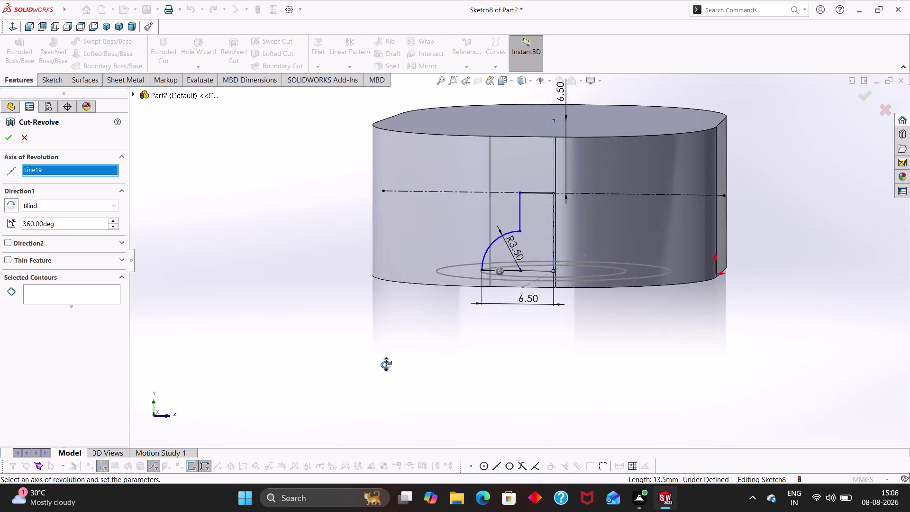
middle_drag(385, 362, 390, 366)
click(552, 212)
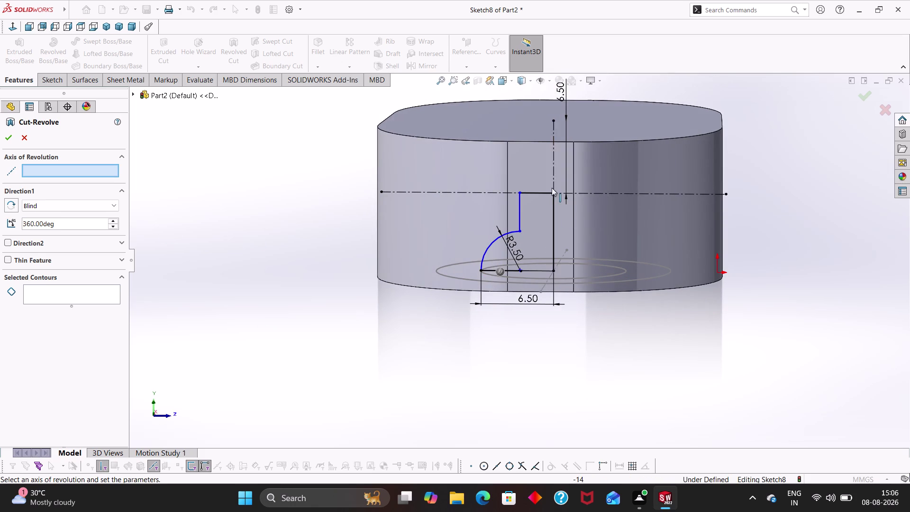
click(553, 174)
Cancel the revolved cut and return to the Sketch commands.
key(Escape)
key(Escape)
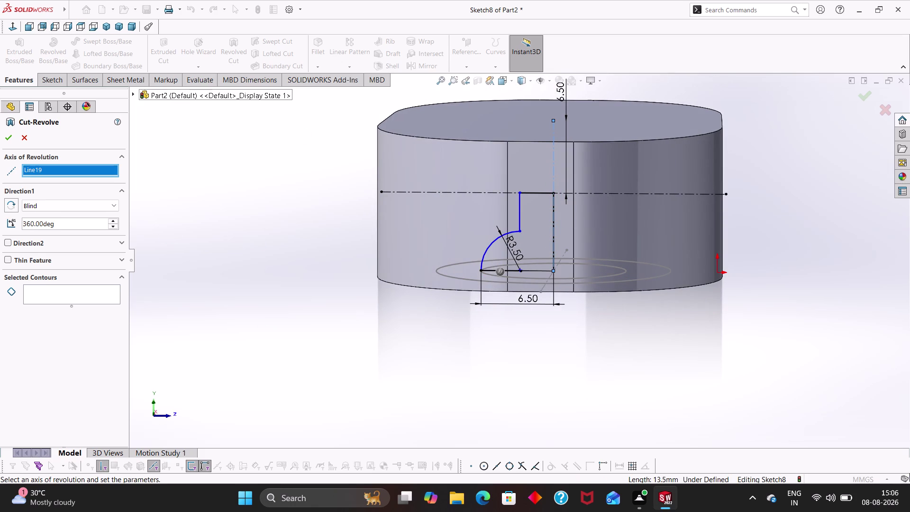
click(28, 137)
click(23, 135)
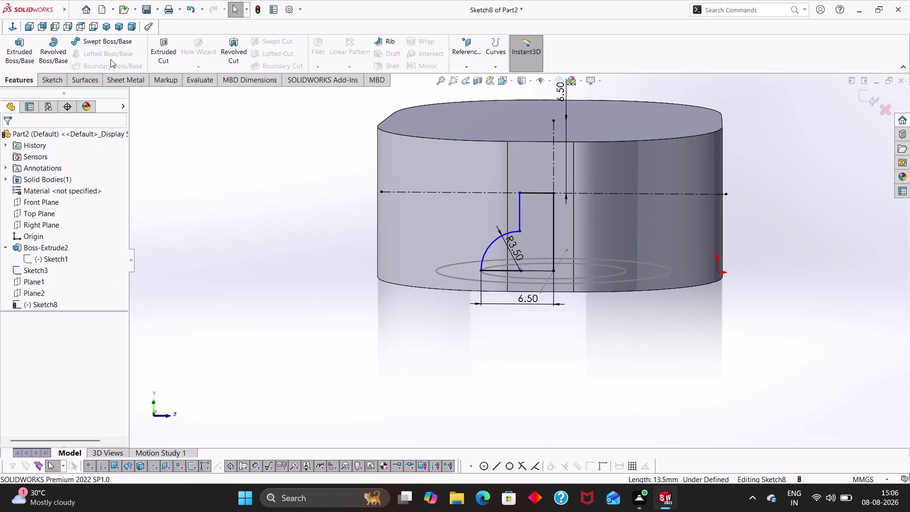
click(59, 74)
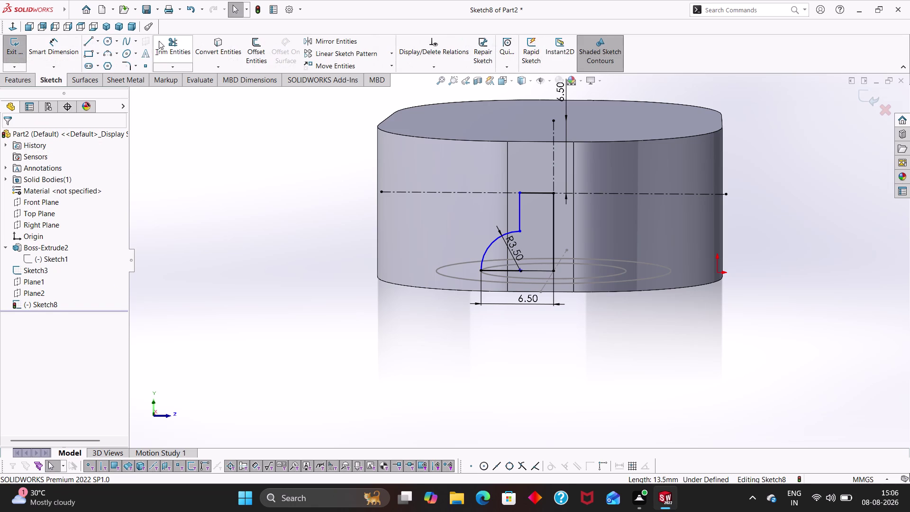
Trim the axis line above the profile, then undo the trim.
click(169, 42)
click(555, 169)
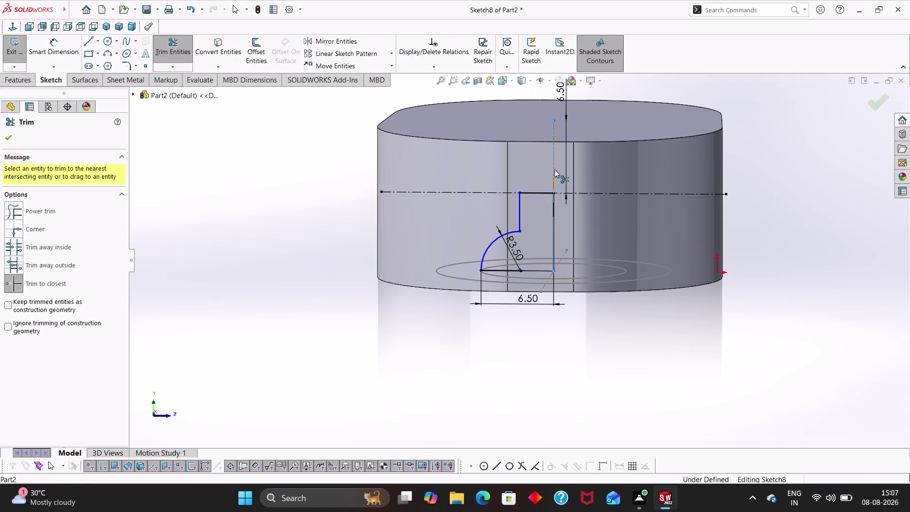
key(Escape)
key(Escape)
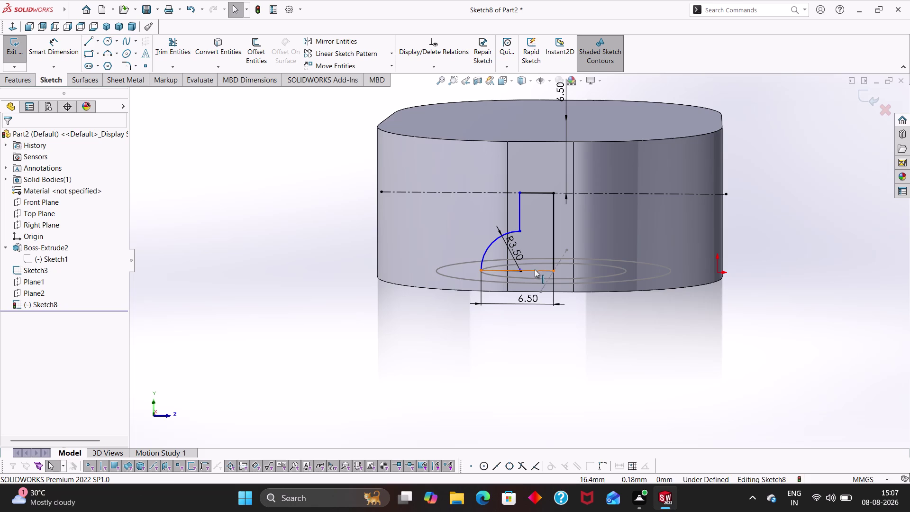
scroll(down, 3)
scroll(up, 3)
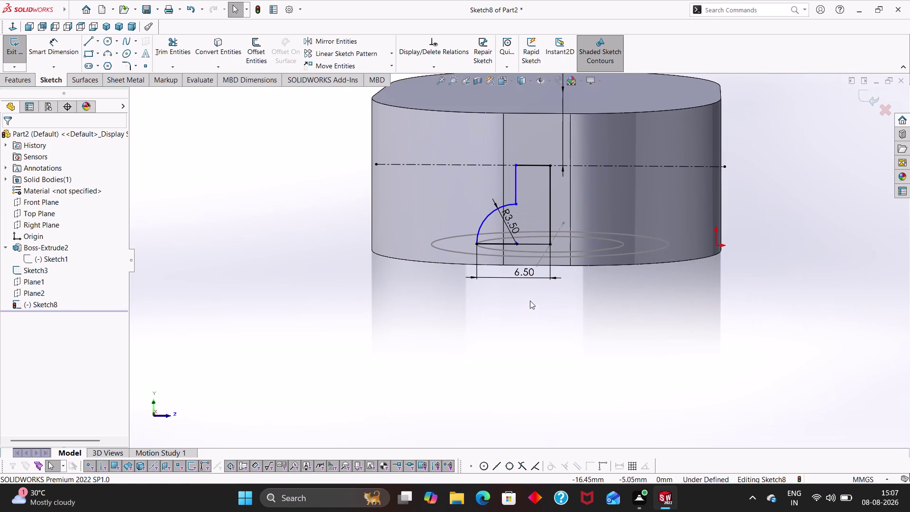
key(ctrl+z)
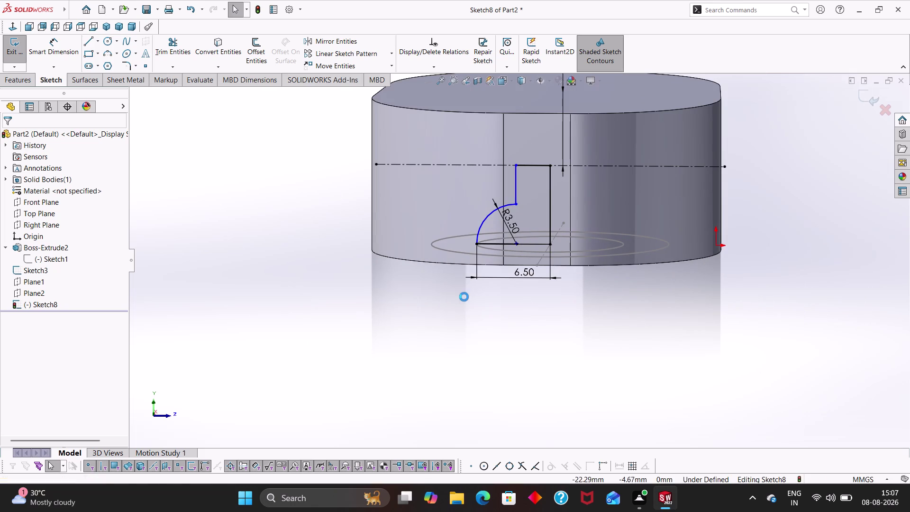
Draw a line along the profile bottom starting from the arc's lower end.
middle_drag(520, 312, 522, 299)
middle_drag(520, 288, 525, 309)
right_drag(472, 309, 398, 305)
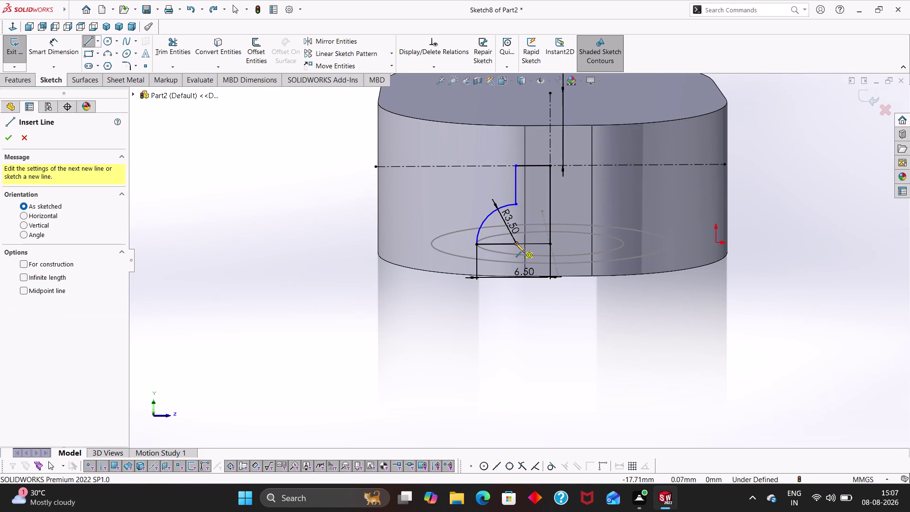
click(516, 245)
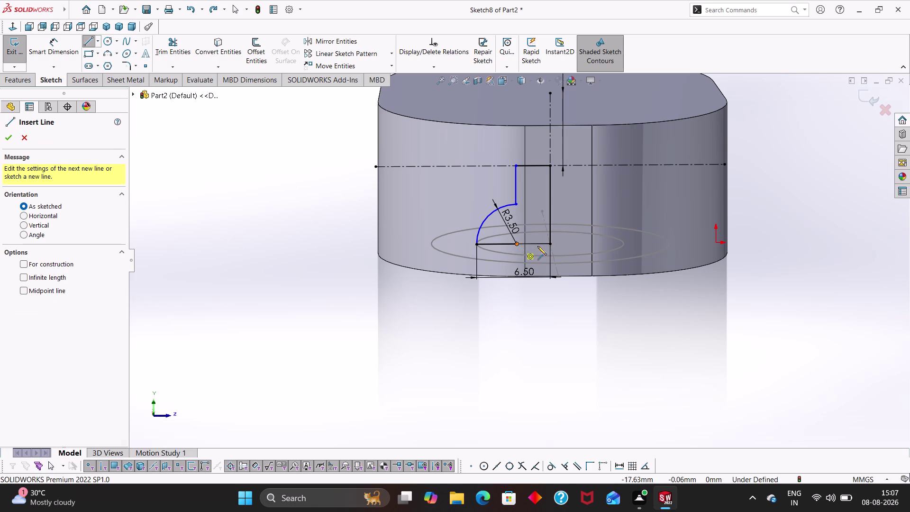
click(550, 243)
key(Escape)
key(Escape)
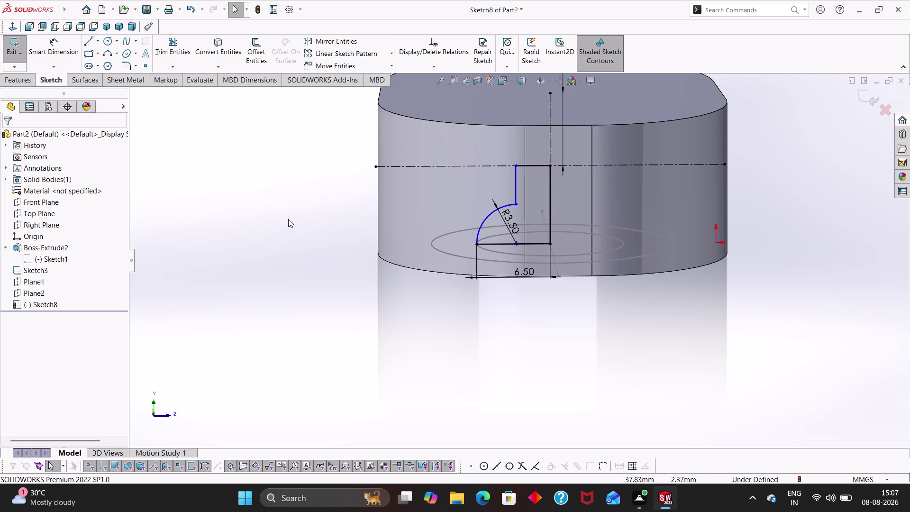
Start a fresh revolved cut from Sketch8 about Line19 for a full 360° turn.
click(83, 80)
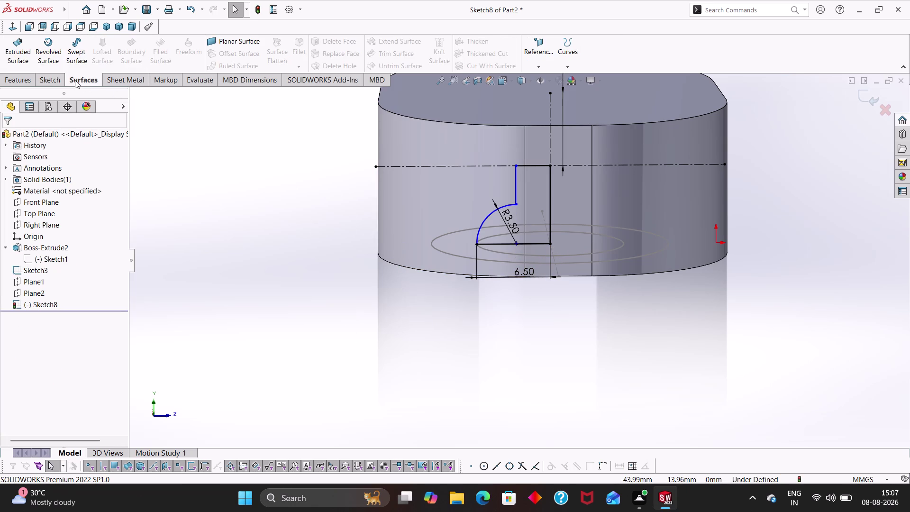
click(30, 78)
click(244, 55)
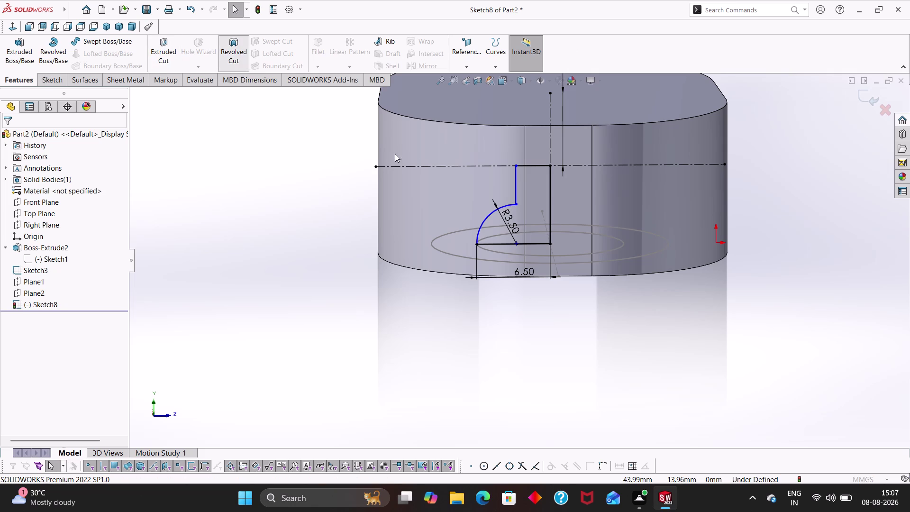
click(552, 222)
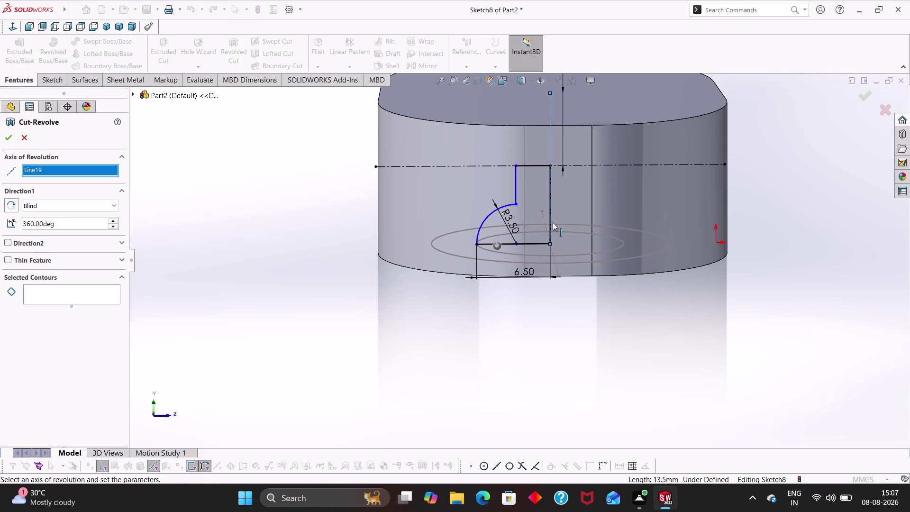
Cancel the pending revolved cut.
key(Escape)
key(Escape)
key(Escape)
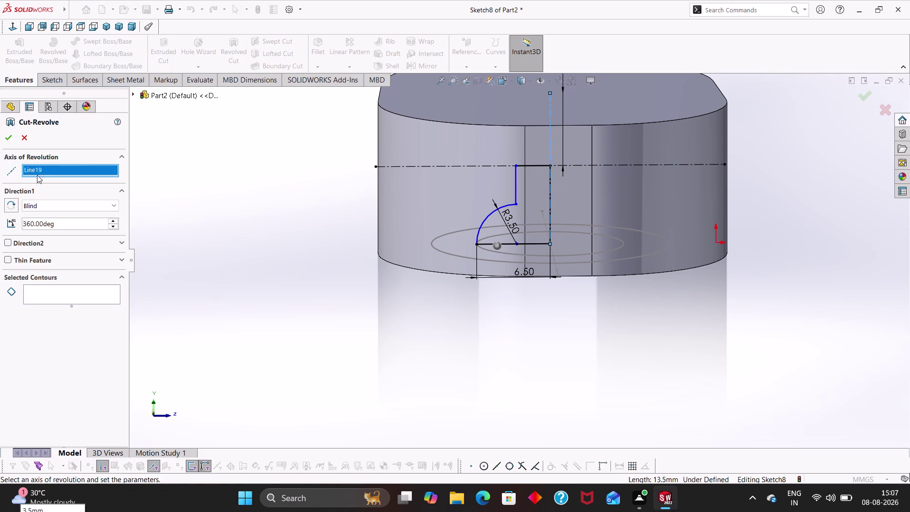
right_click(40, 170)
click(41, 169)
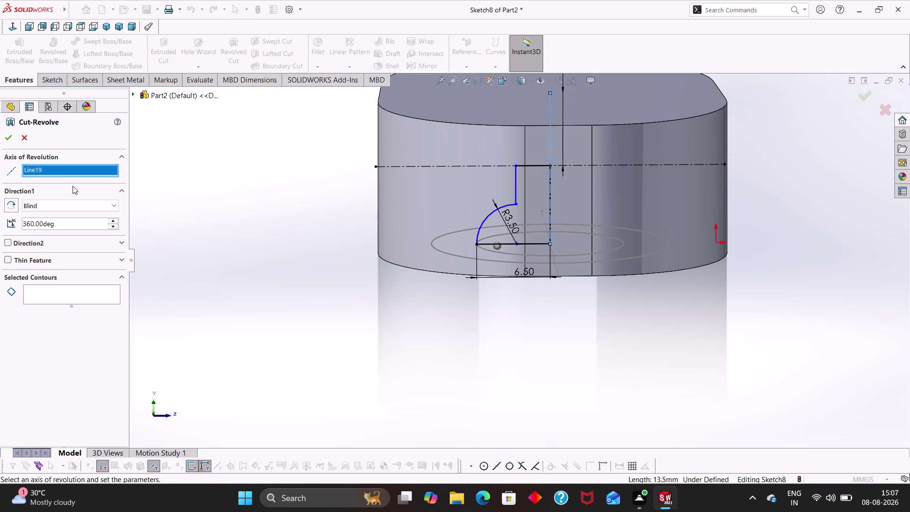
key(Escape)
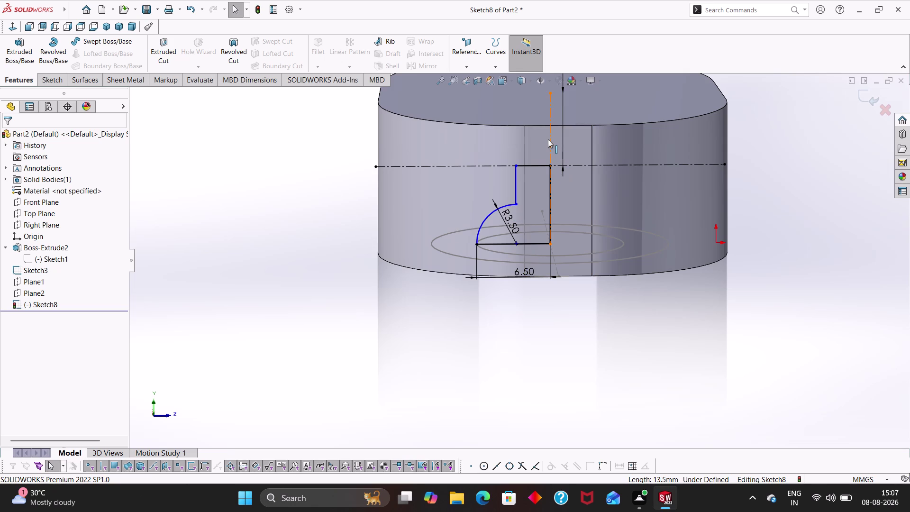
Delete the vertical profile line and drag the sketch geometry to adjust it.
click(547, 139)
key(Delete)
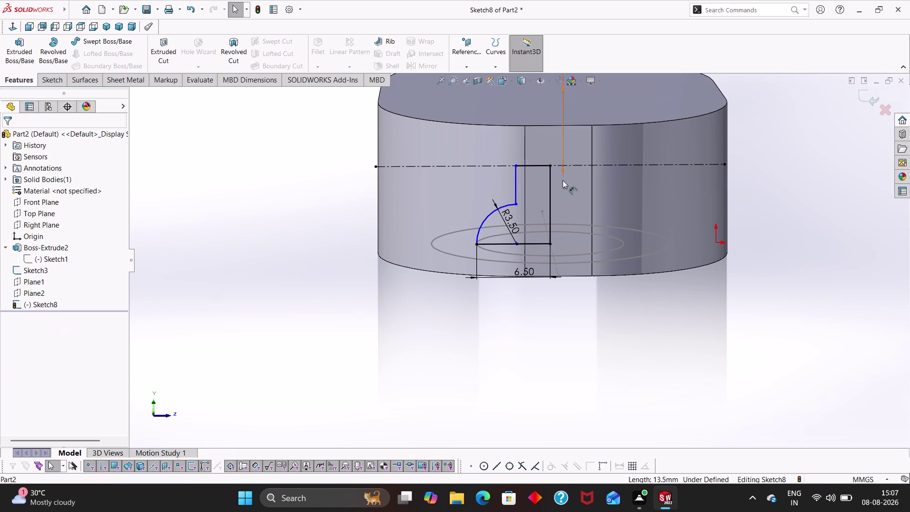
drag(525, 275, 524, 254)
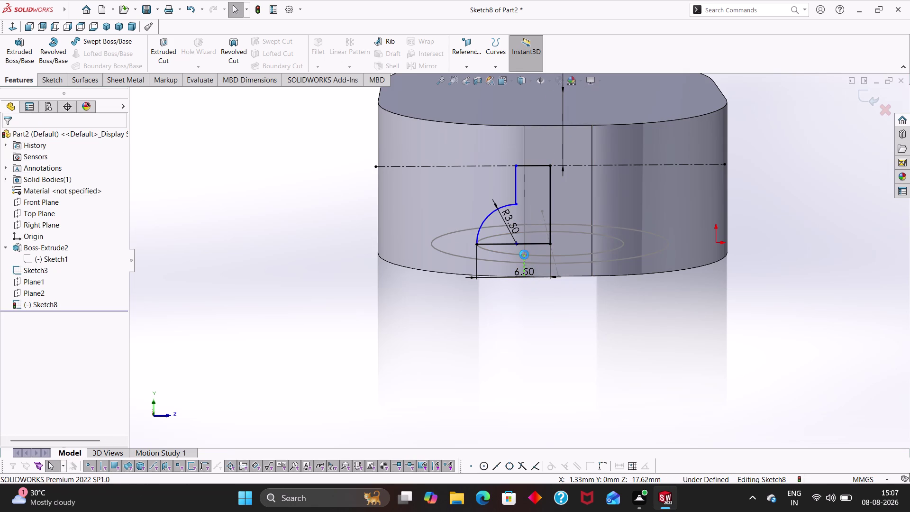
key(Escape)
key(Escape)
key(Escape)
key(Escape)
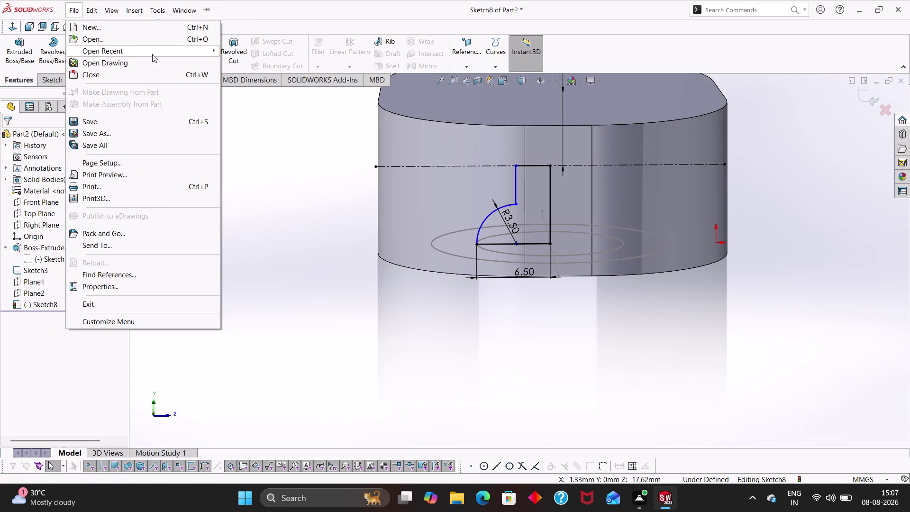
key(Escape)
Restart the revolved cut about Line1 with both Sketch8 contours selected.
click(235, 57)
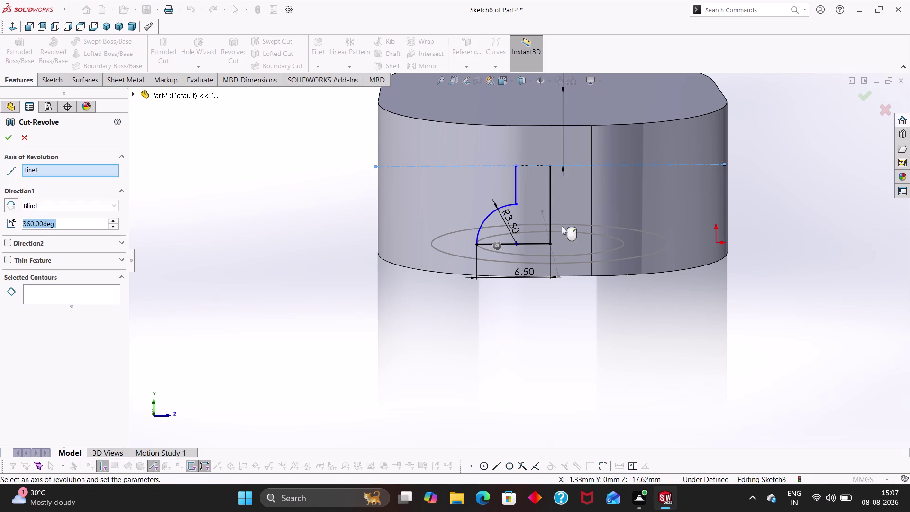
click(550, 224)
click(538, 244)
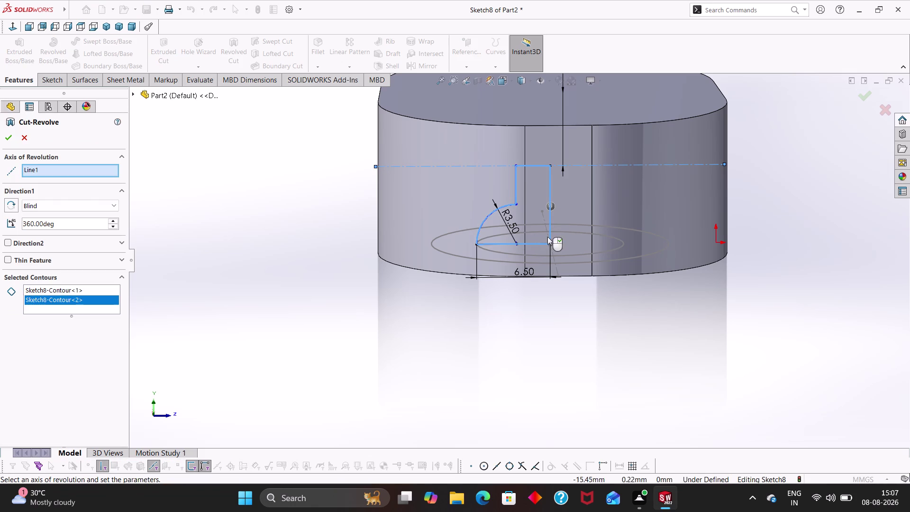
click(552, 225)
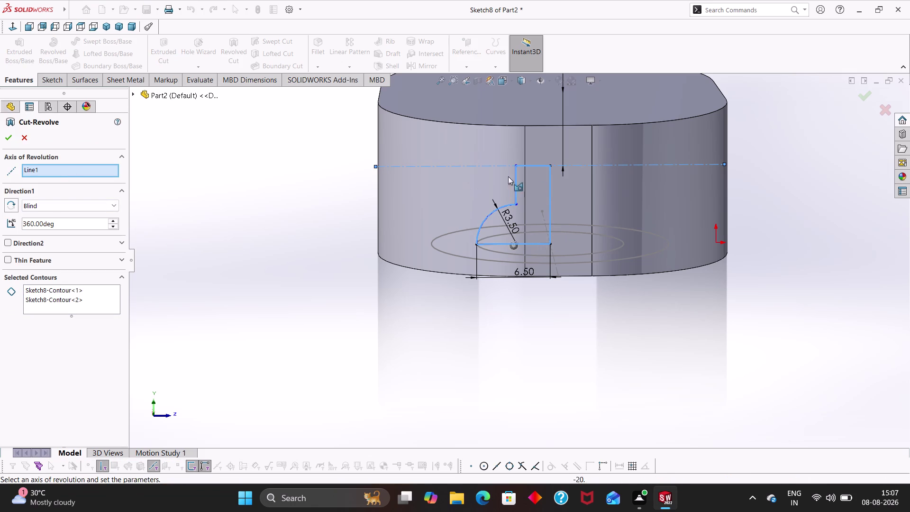
click(550, 203)
key(Escape)
key(Escape)
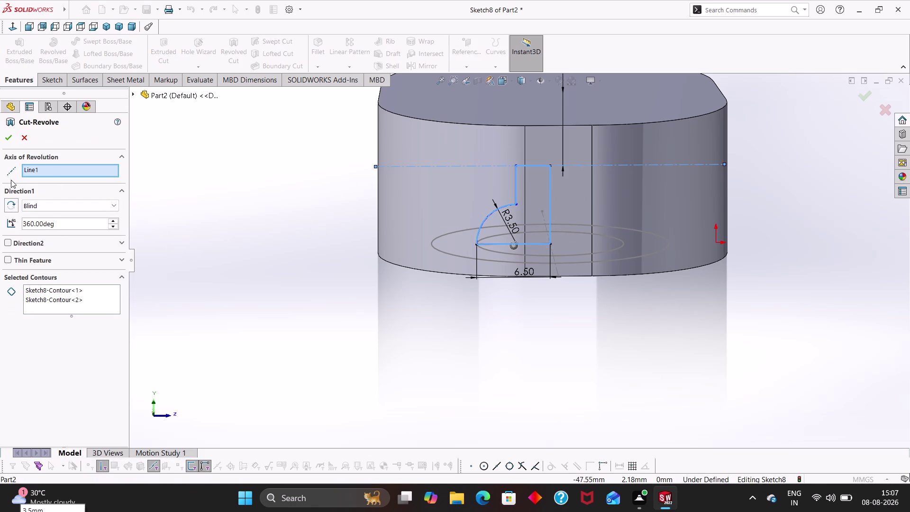
Confirm the revolved cut settings with OK.
click(13, 206)
click(0, 141)
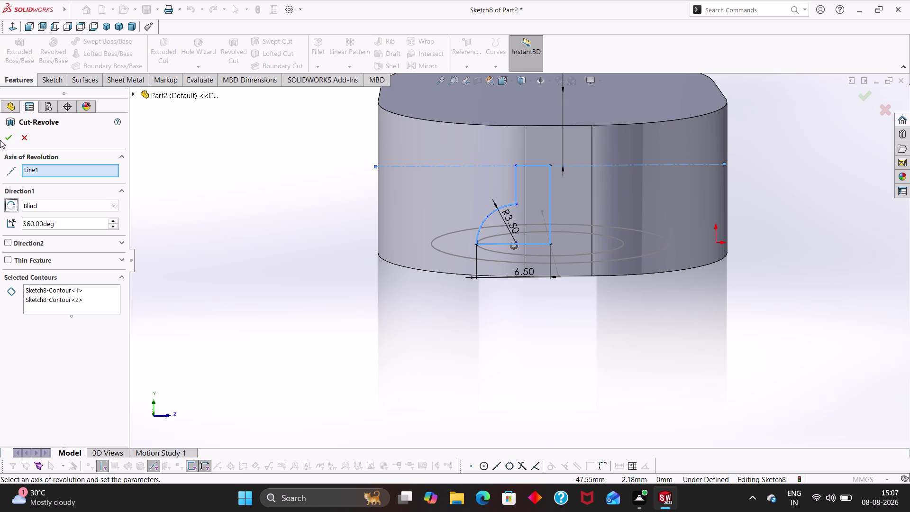
click(7, 140)
click(24, 137)
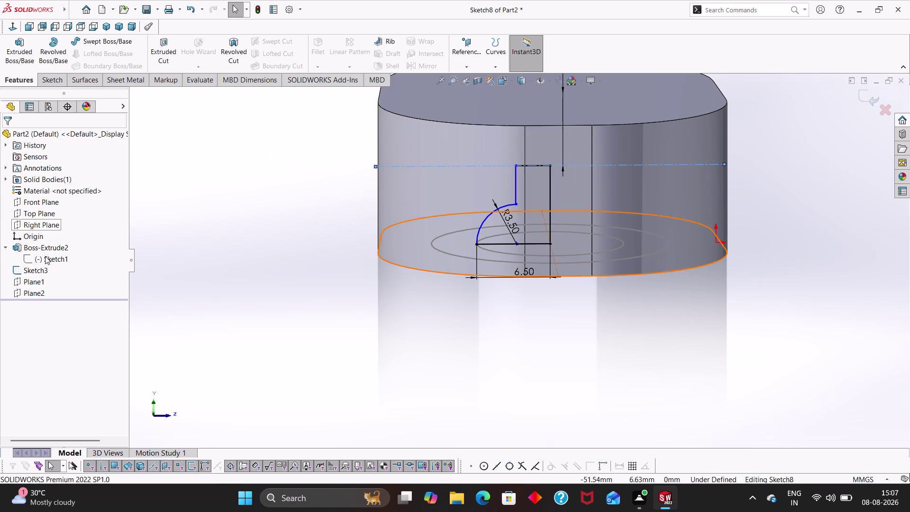
Inspect Plane1, Plane2 and Sketch8 in the tree, viewing the sketch face-on.
right_click(39, 290)
click(23, 279)
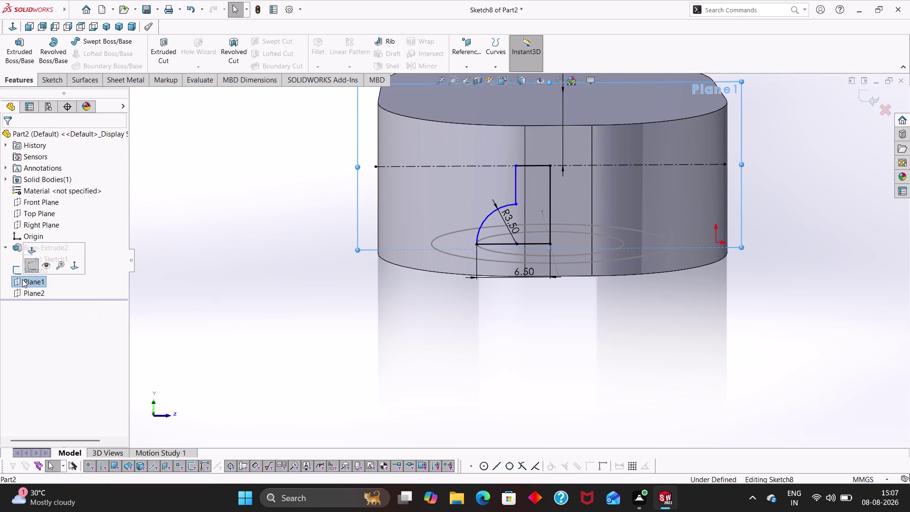
click(27, 291)
right_click(27, 292)
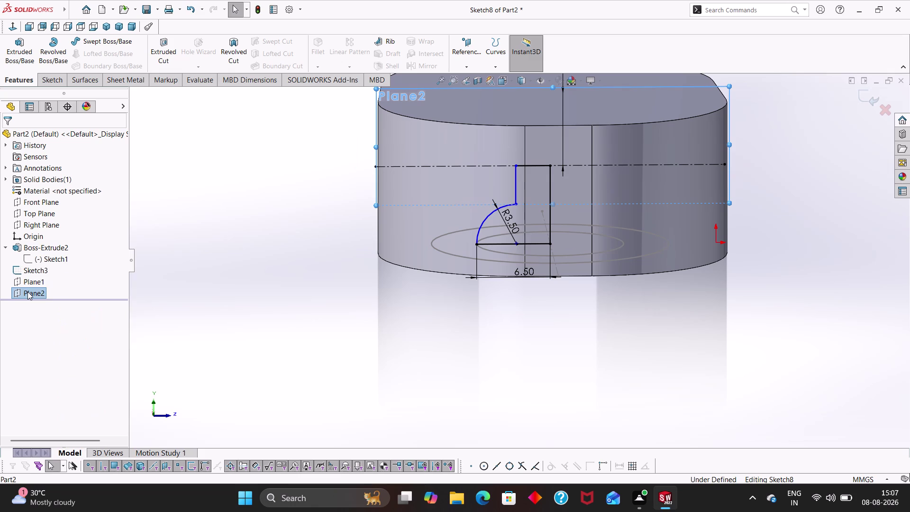
click(35, 277)
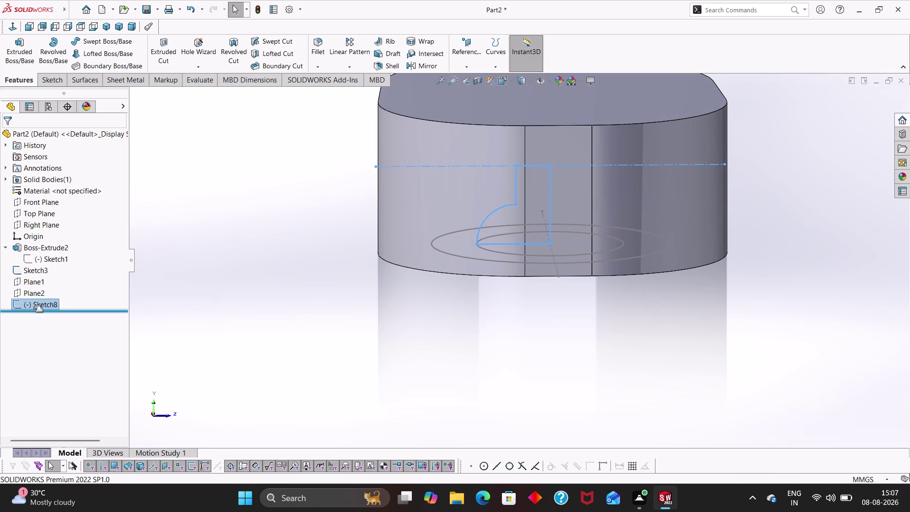
right_click(36, 305)
click(43, 279)
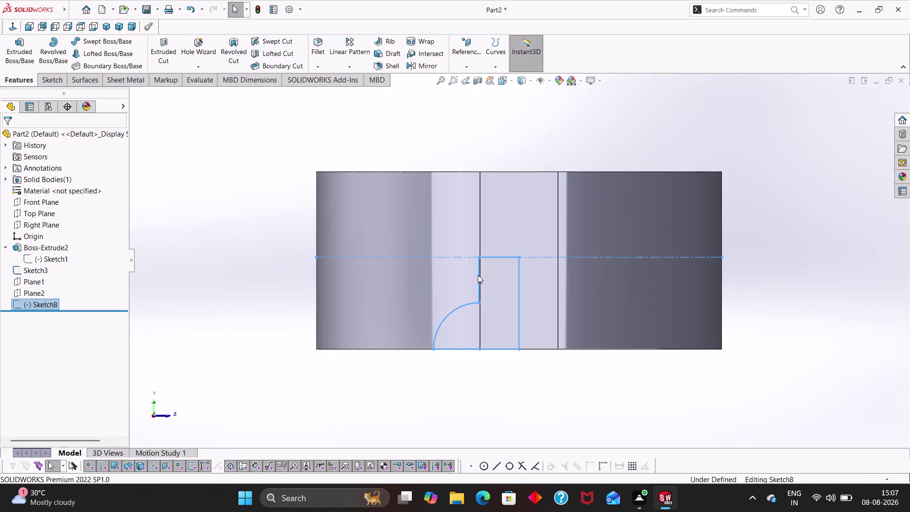
scroll(down, 3)
scroll(up, 3)
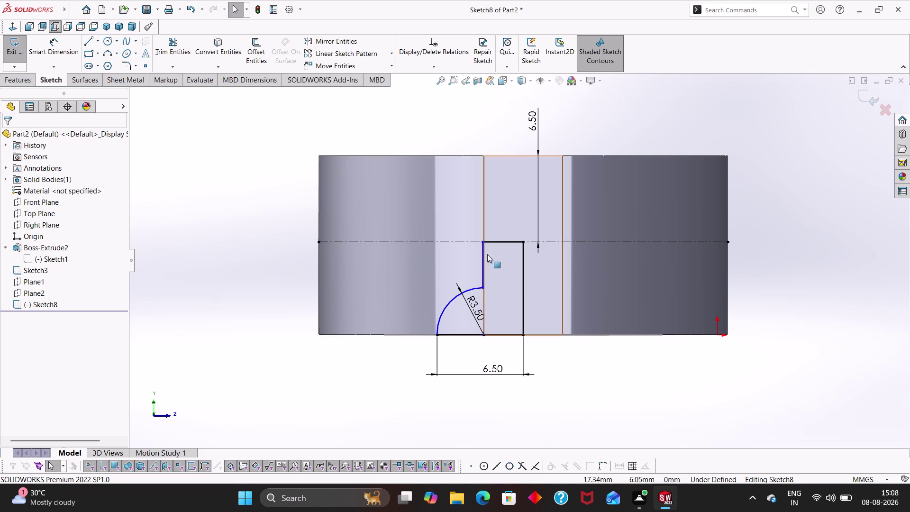
Inspect the profile's top corner point and the arc's end points.
click(482, 241)
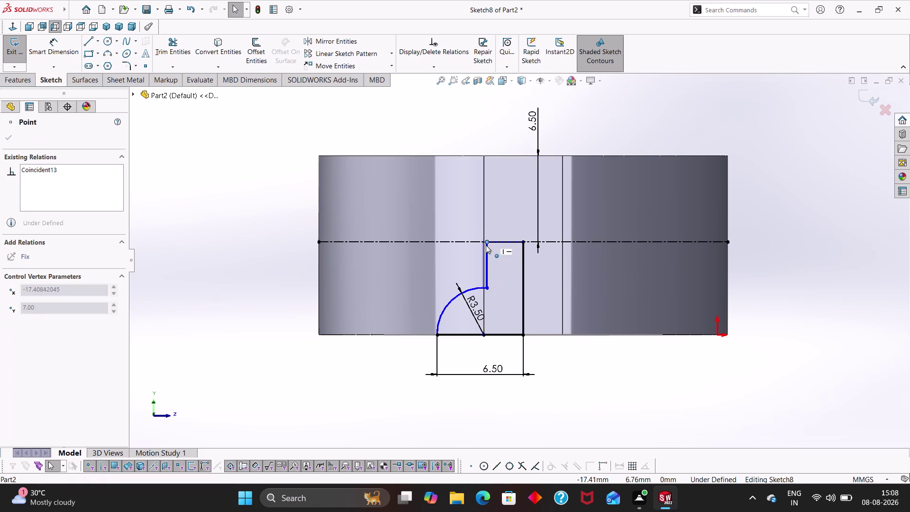
click(566, 374)
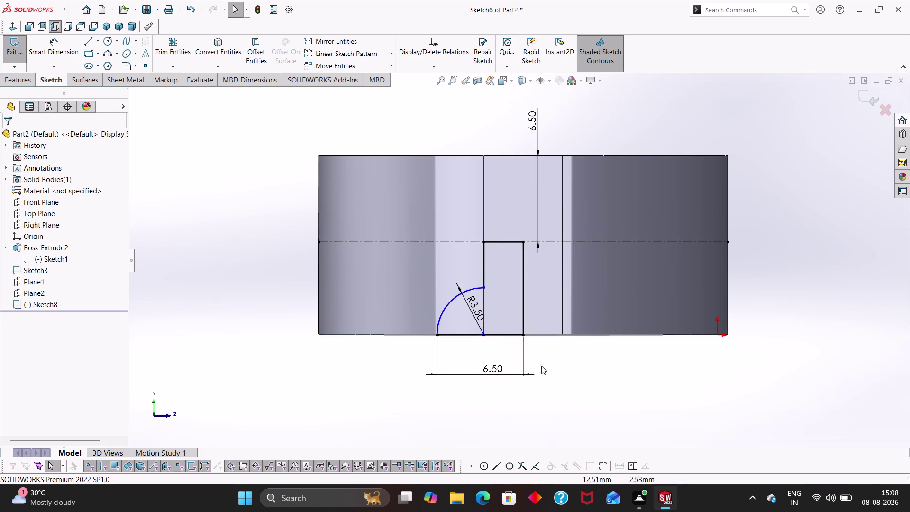
click(436, 334)
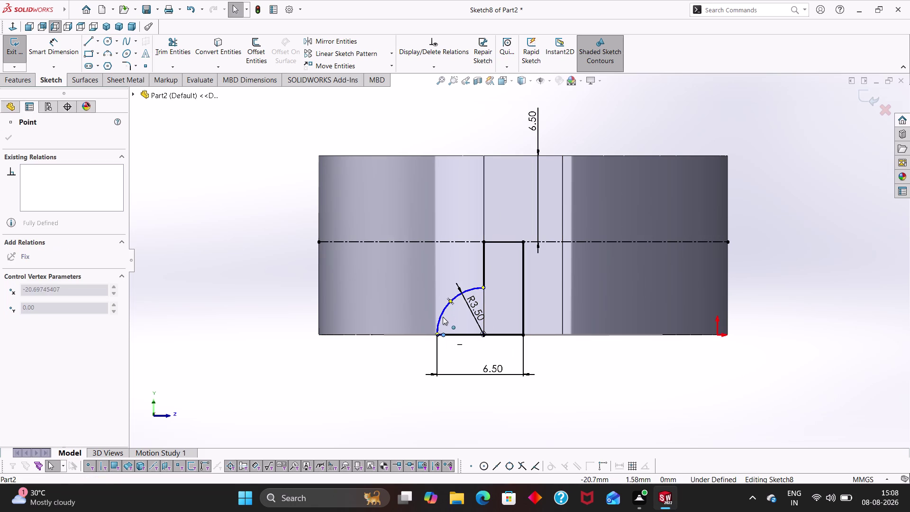
click(567, 370)
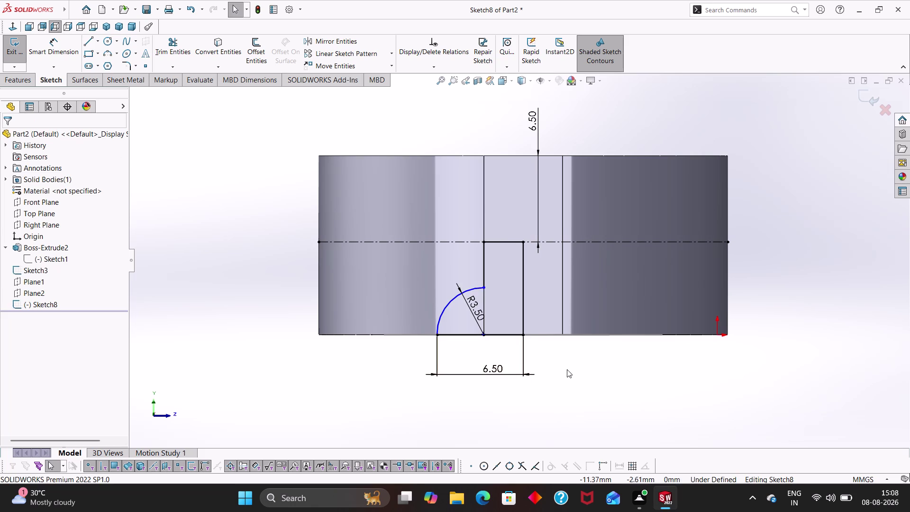
click(485, 287)
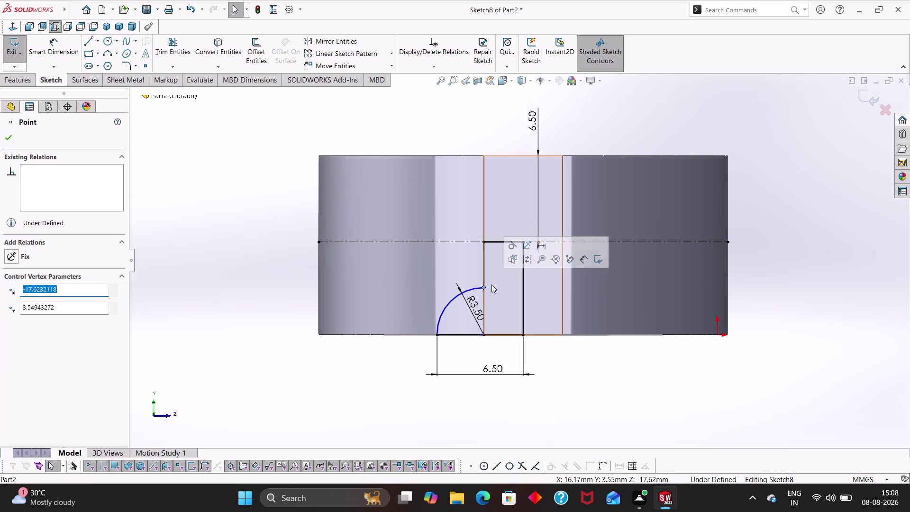
click(484, 281)
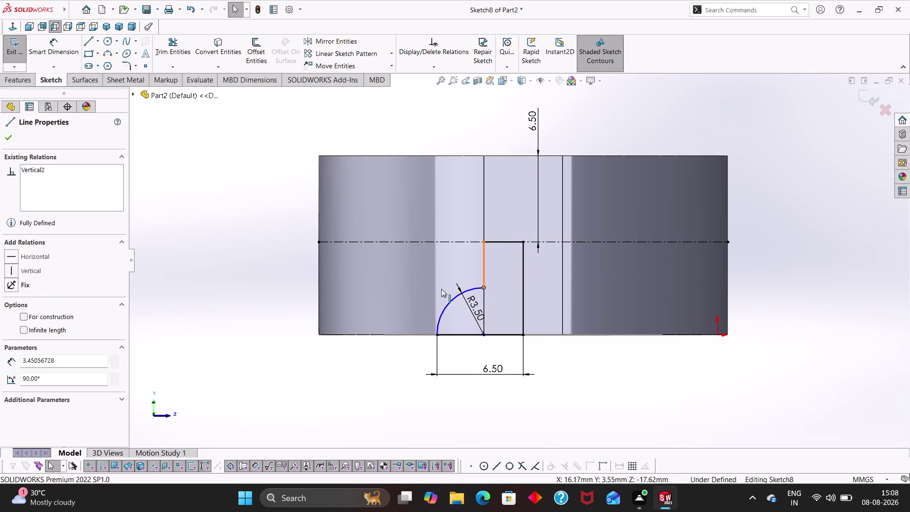
key(Escape)
key(Escape)
key(Escape)
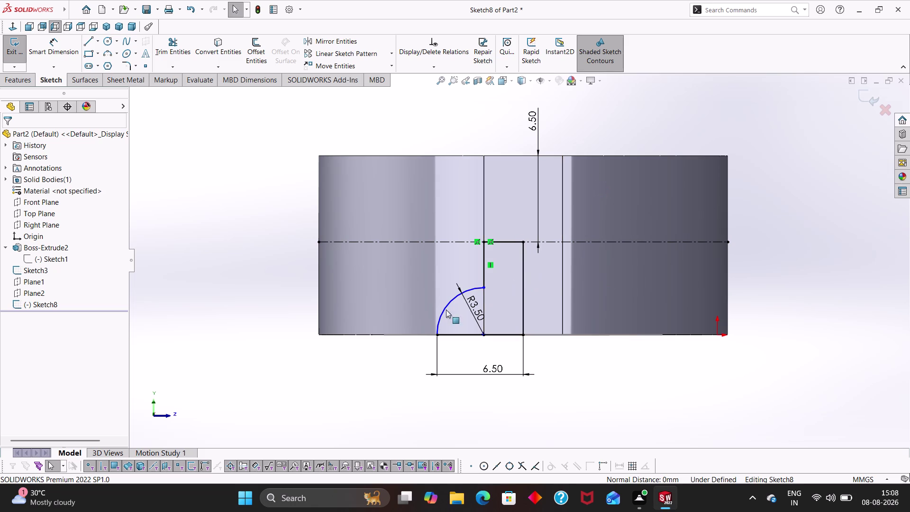
Add a tangent relation between the arc and the vertical line, then undo it.
click(452, 300)
click(483, 272)
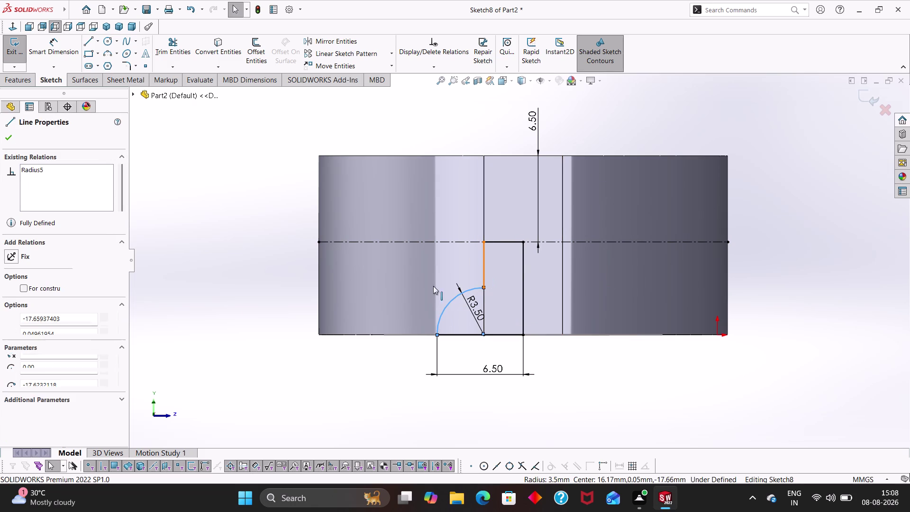
click(13, 305)
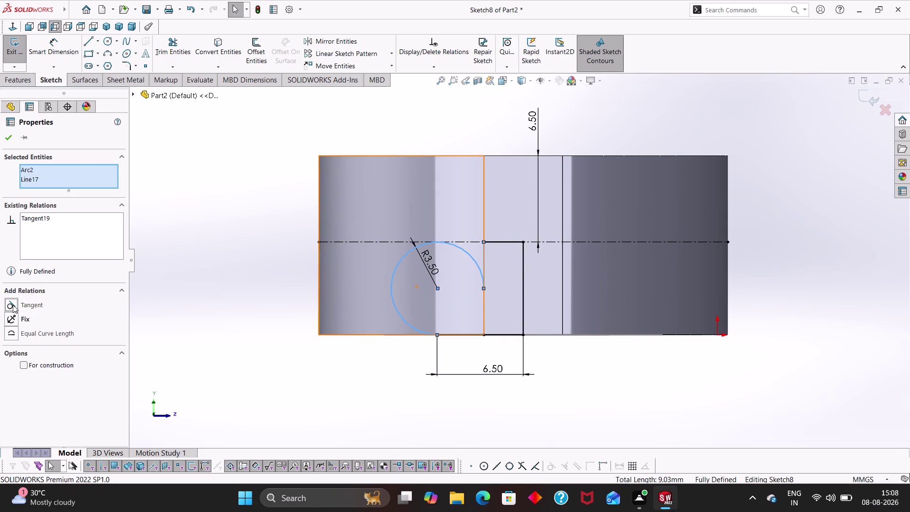
key(ctrl+z)
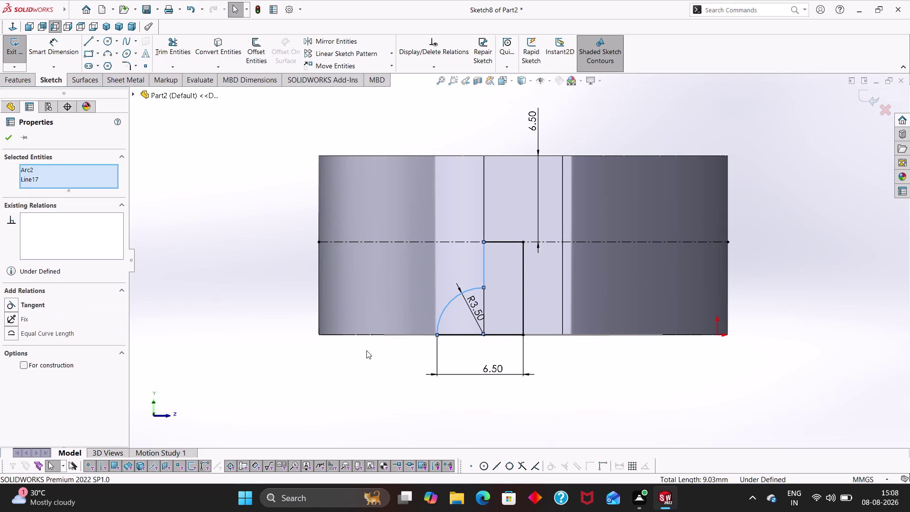
key(Escape)
key(Escape)
key(Escape)
Relate the arc to its centre point, then undo the over-defining relation.
click(486, 335)
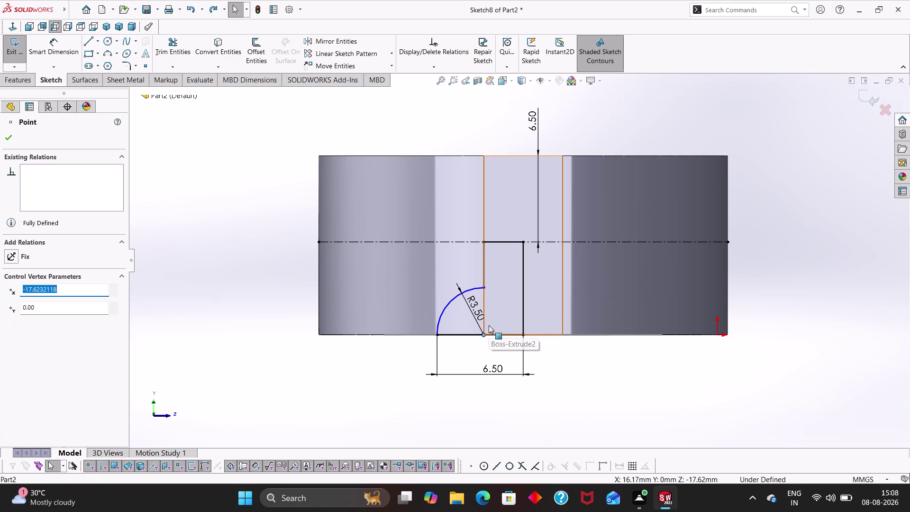
click(449, 303)
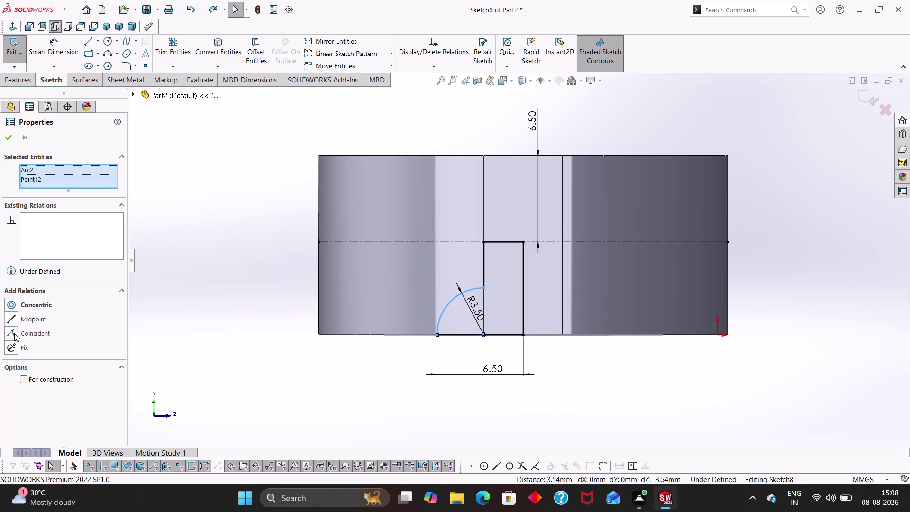
click(12, 308)
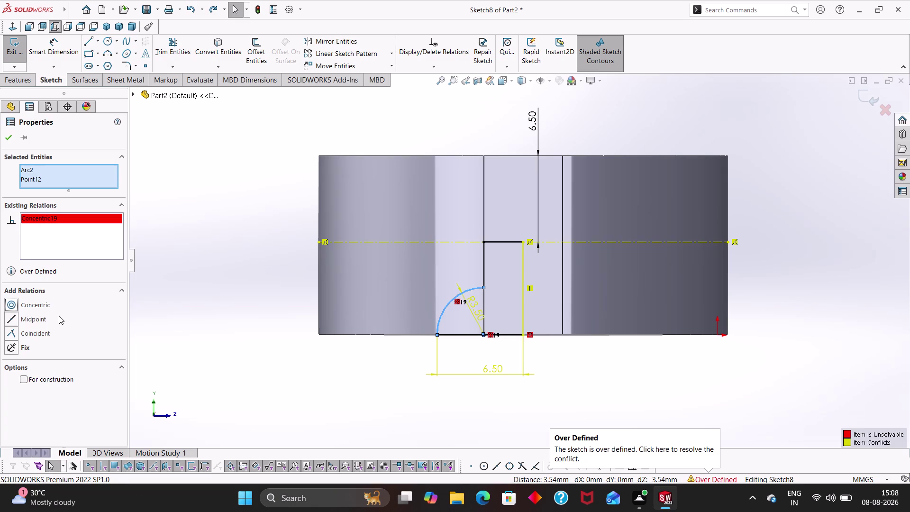
key(ctrl+z)
key(Escape)
key(Escape)
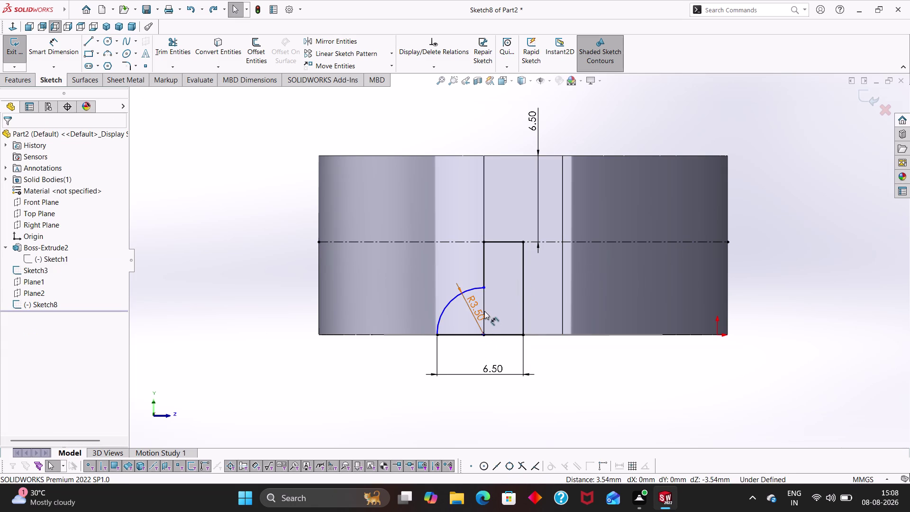
click(181, 50)
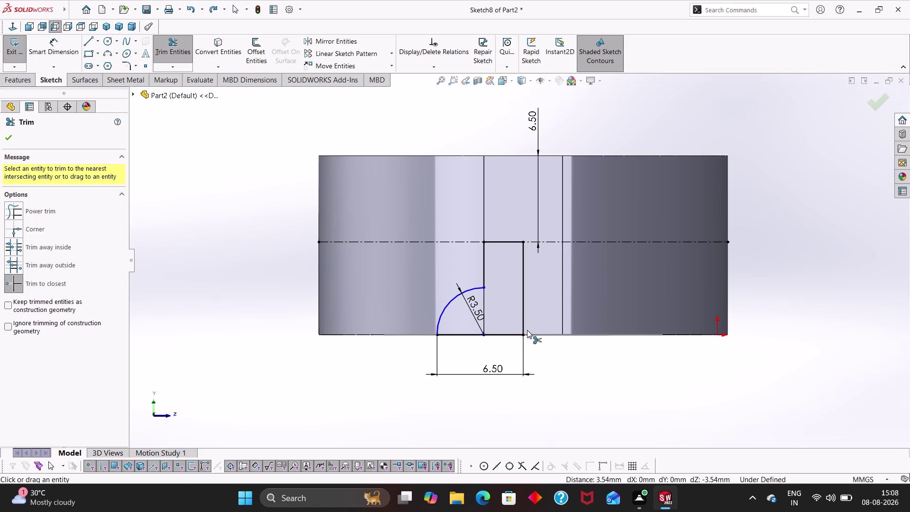
Trim an extra line piece off near the arc.
key(Escape)
key(Escape)
click(485, 303)
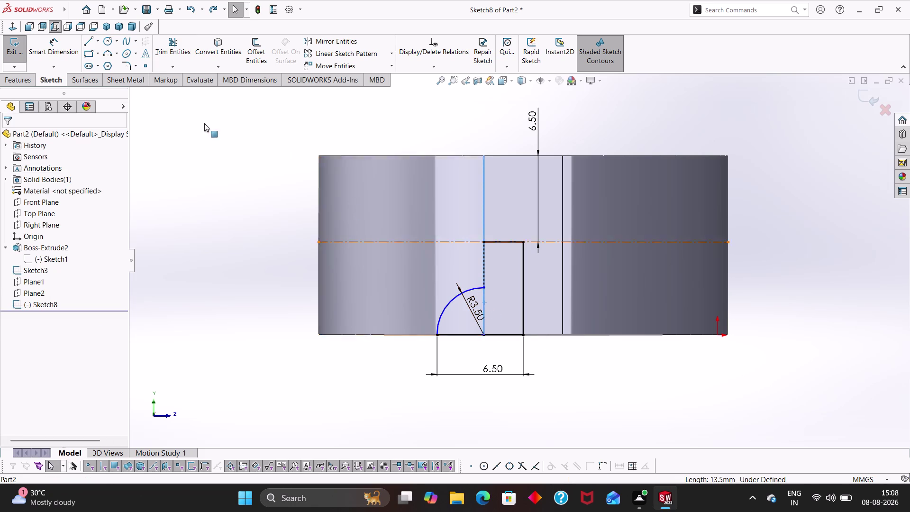
click(156, 46)
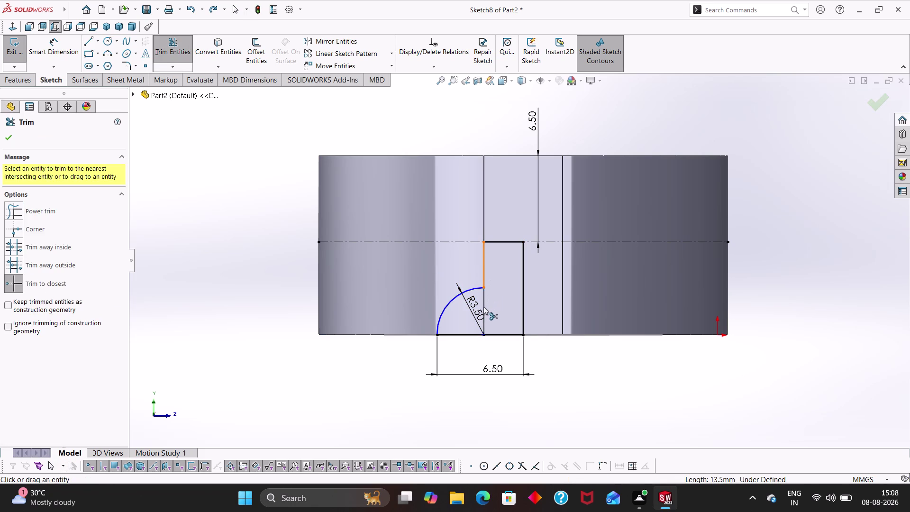
click(483, 306)
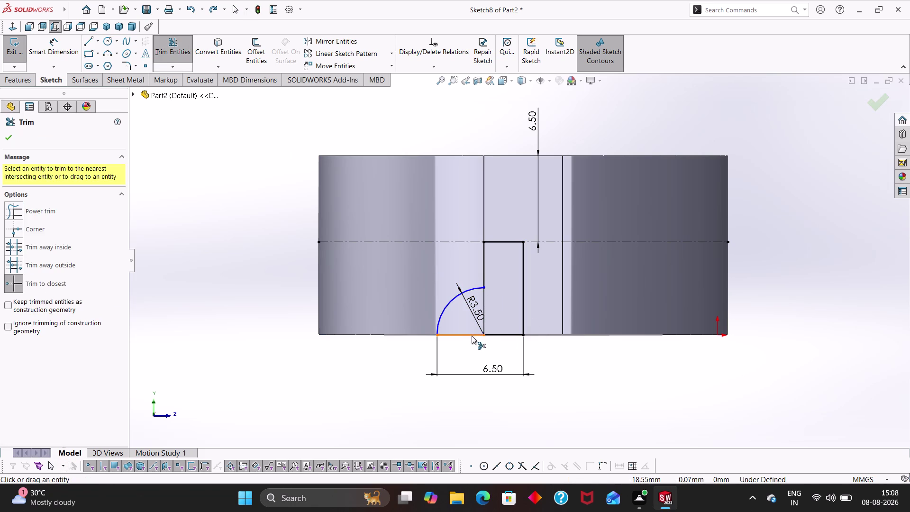
key(Escape)
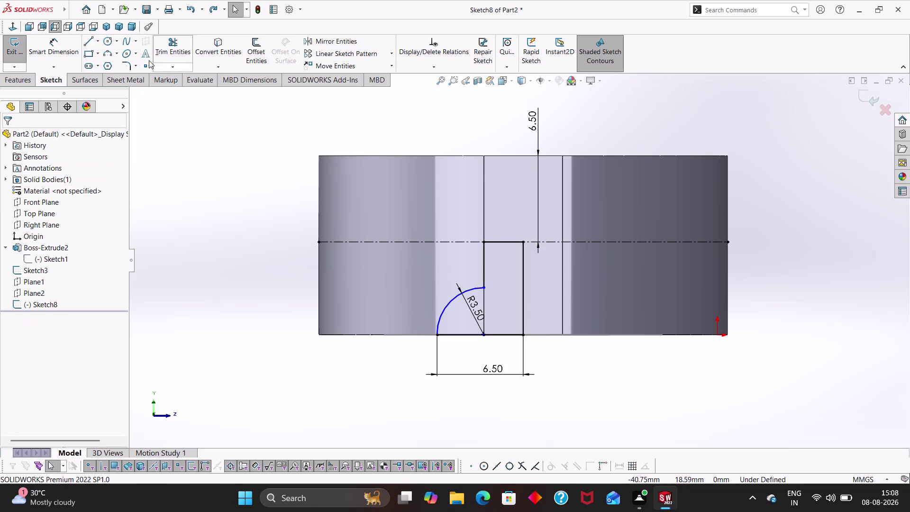
Trim the surplus bottom-corner segments, exit the sketch, and start a revolved cut.
click(167, 46)
click(466, 335)
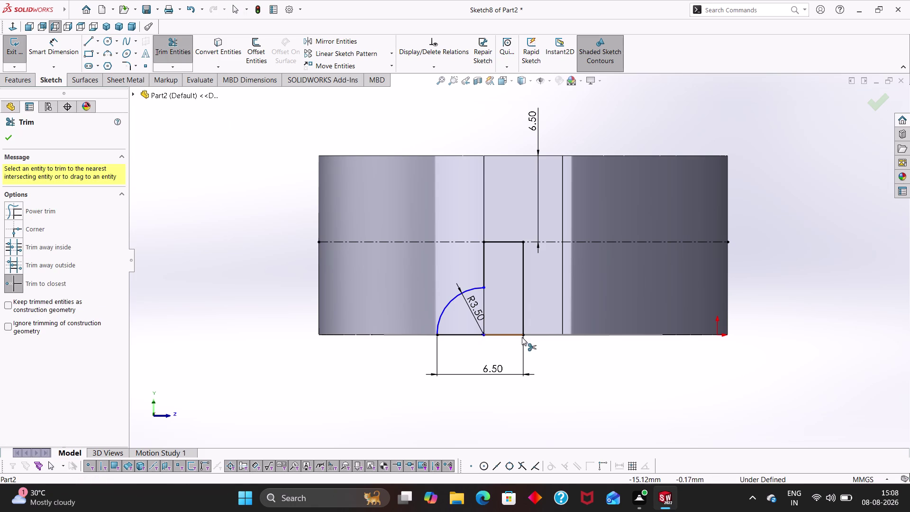
click(507, 336)
click(463, 333)
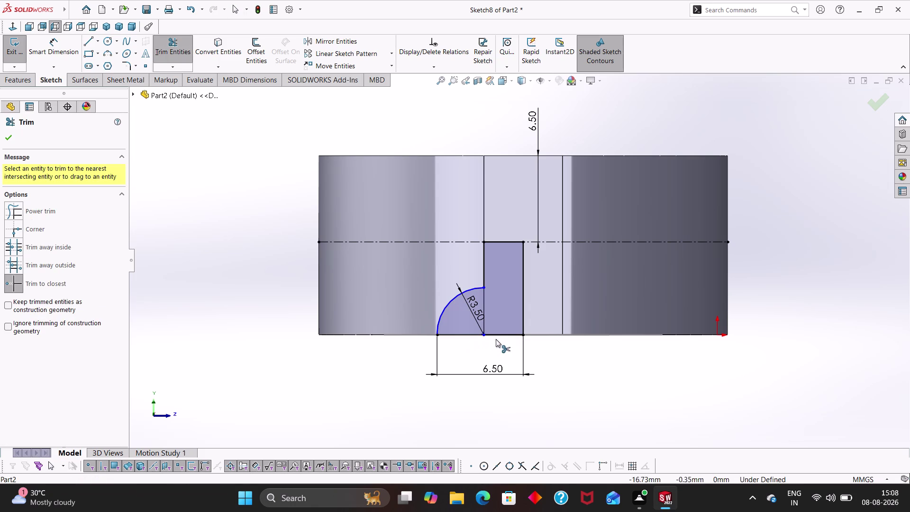
click(507, 334)
key(Escape)
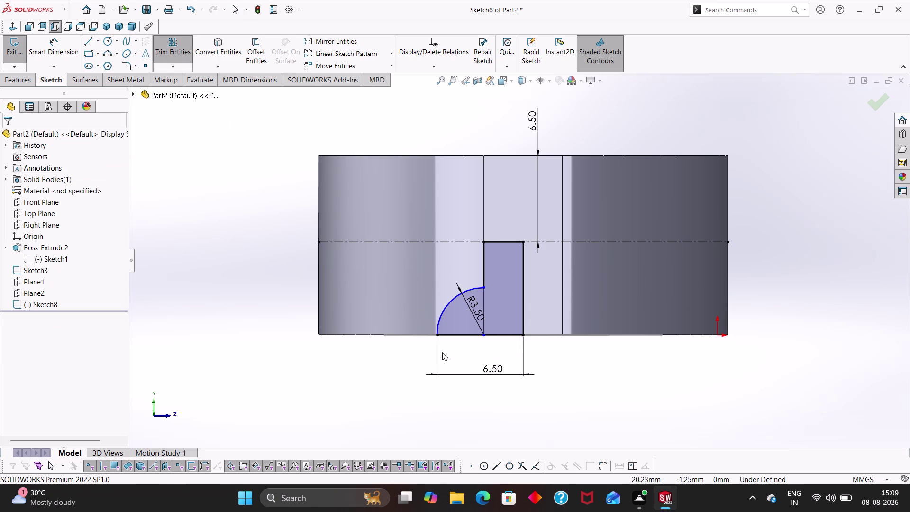
key(Escape)
click(28, 82)
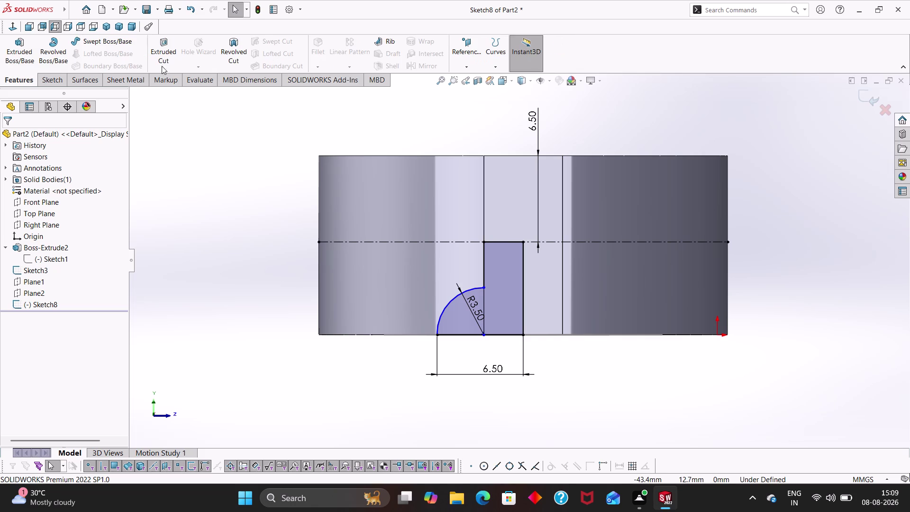
click(229, 54)
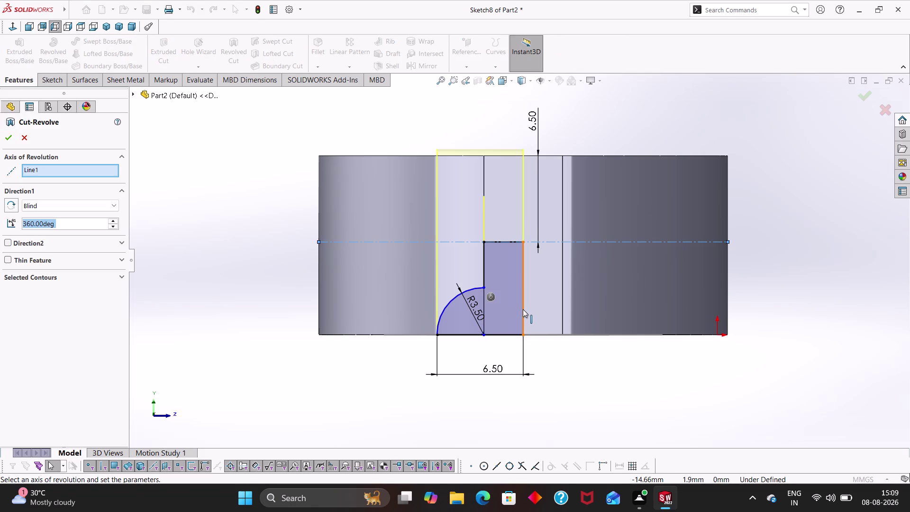
Revolve-cut the profile a full 360° about the right vertical line Line21.
click(525, 315)
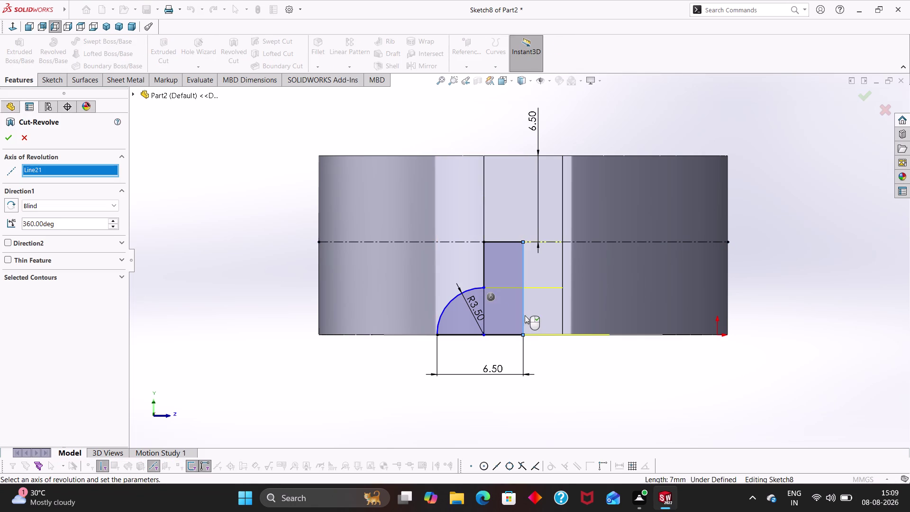
middle_drag(582, 378, 578, 297)
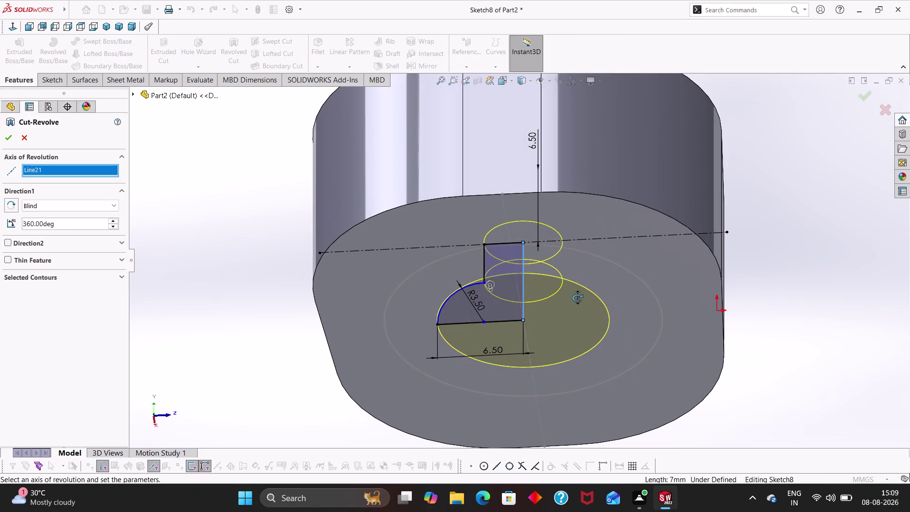
middle_drag(577, 297, 576, 297)
click(3, 137)
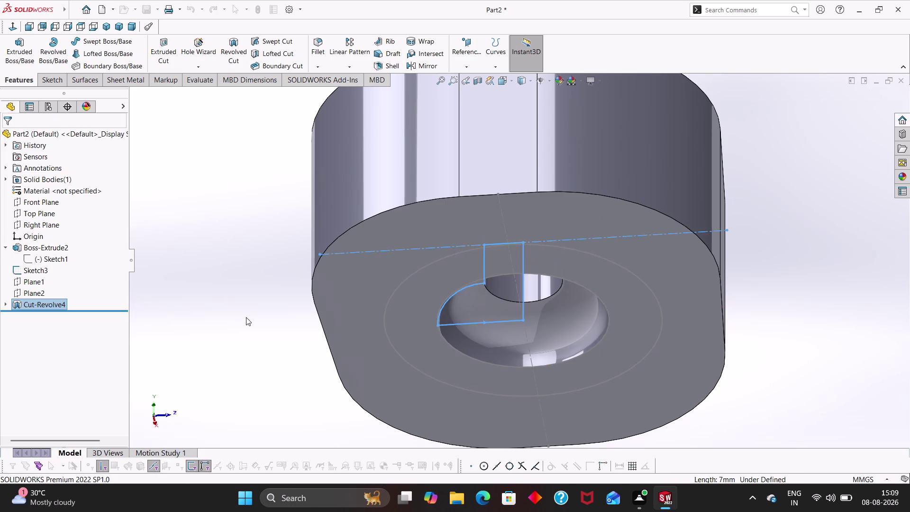
Orbit the part to inspect the Cut-Revolve4 counterbore.
click(255, 309)
middle_drag(301, 318, 286, 229)
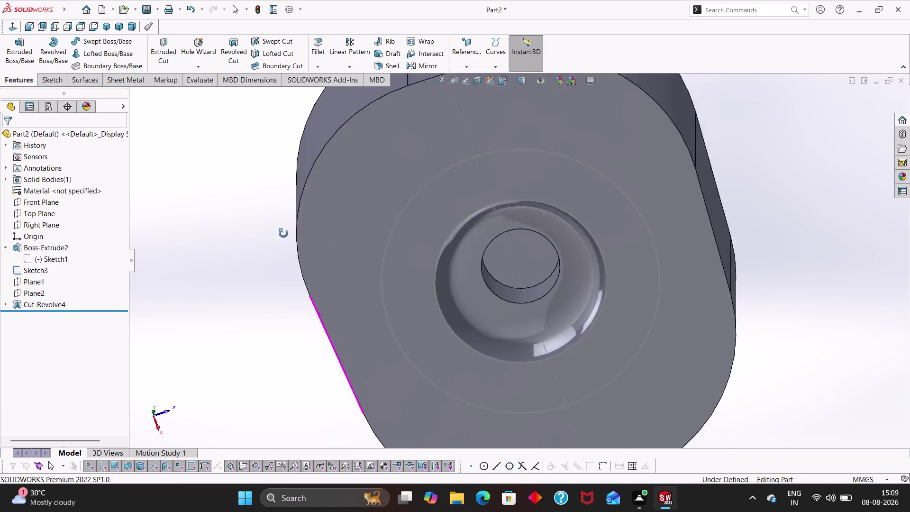
middle_drag(286, 229, 284, 278)
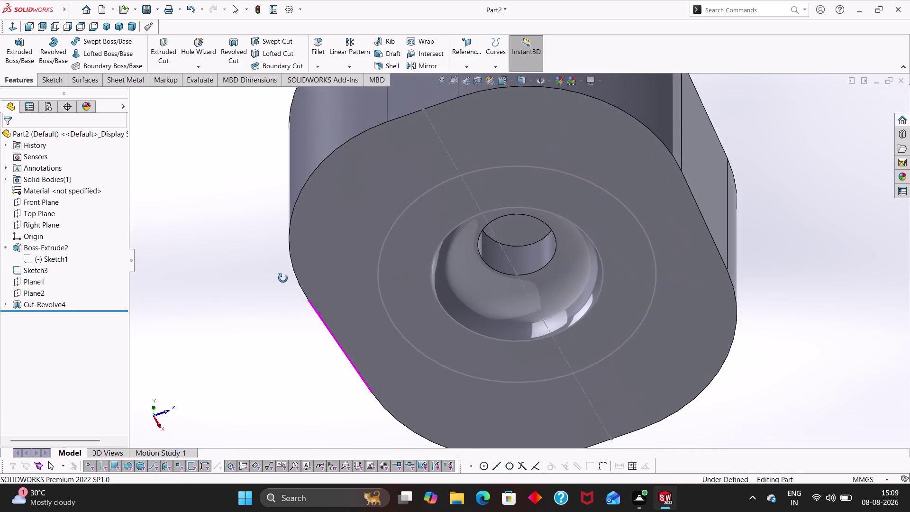
middle_drag(283, 277, 285, 293)
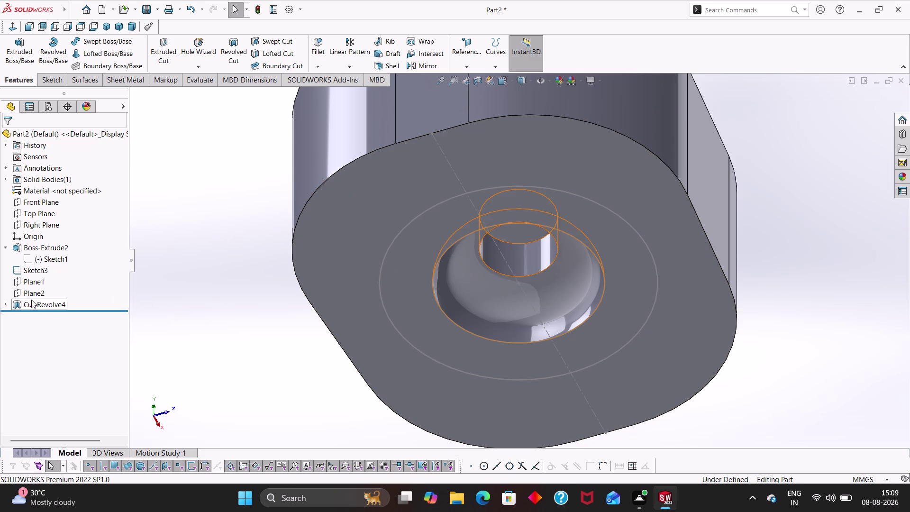
click(27, 271)
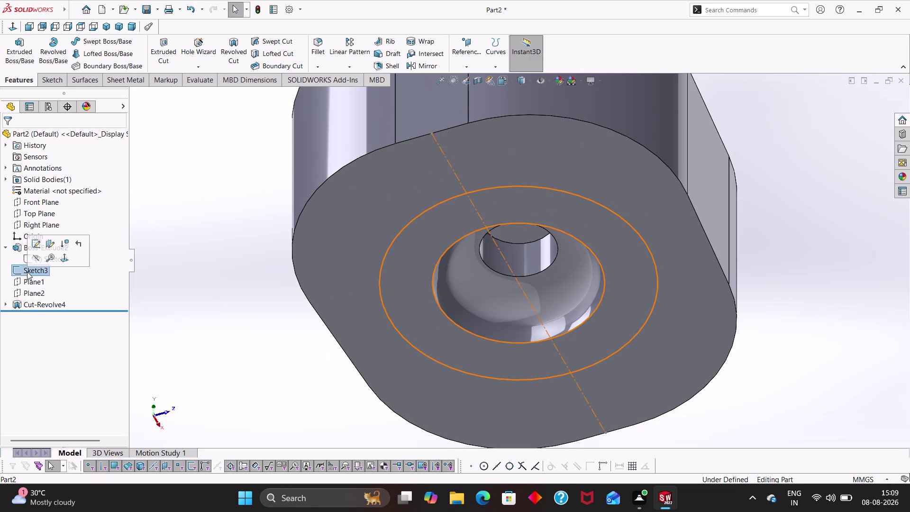
Reopen Sketch3 and trim entities in the two-circle sketch.
click(35, 245)
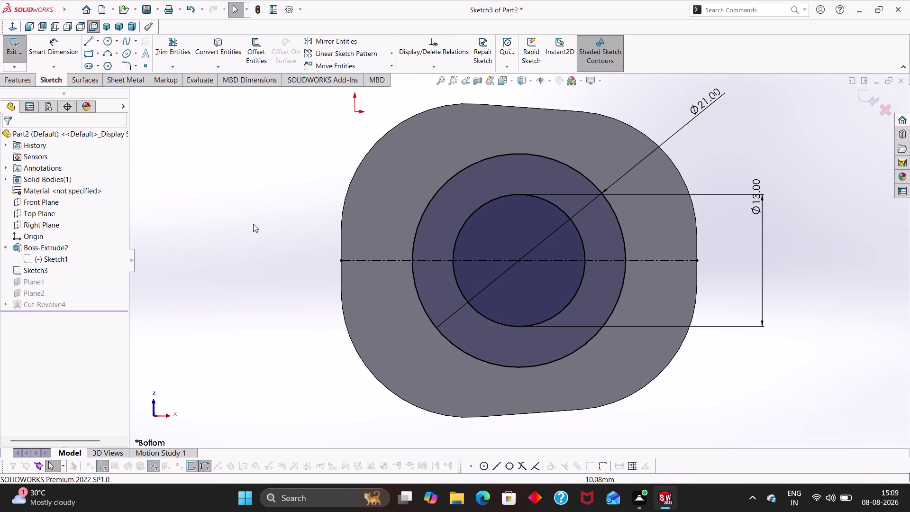
click(173, 52)
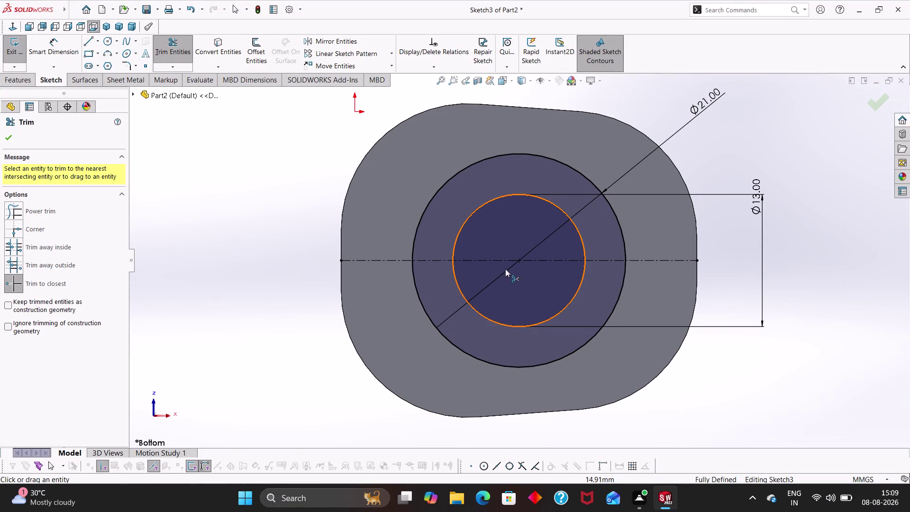
click(496, 260)
click(493, 258)
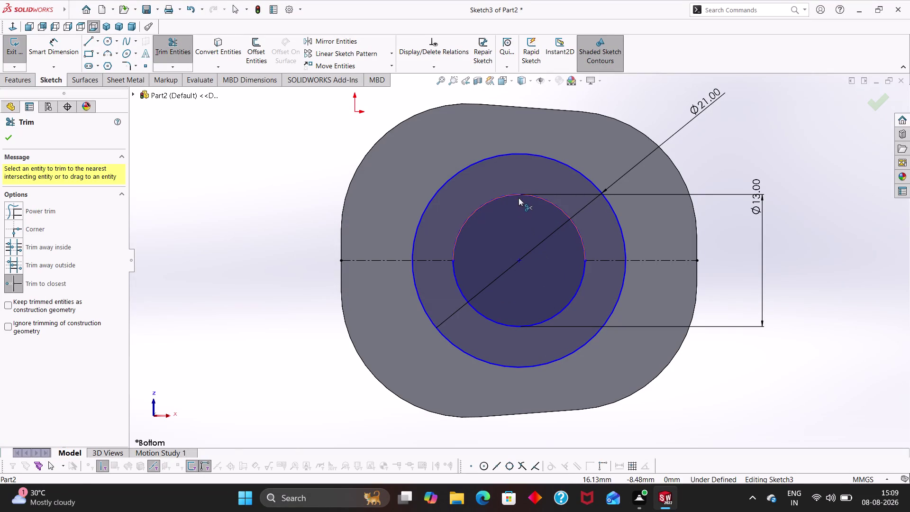
key(Escape)
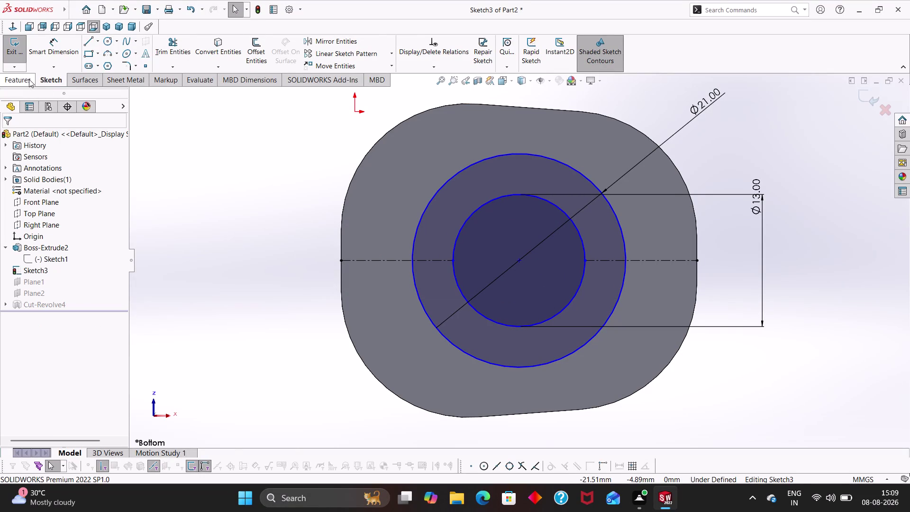
Make a flipped 3.50 mm extruded cut from the Ø21 and Ø13 circles.
click(29, 79)
click(161, 49)
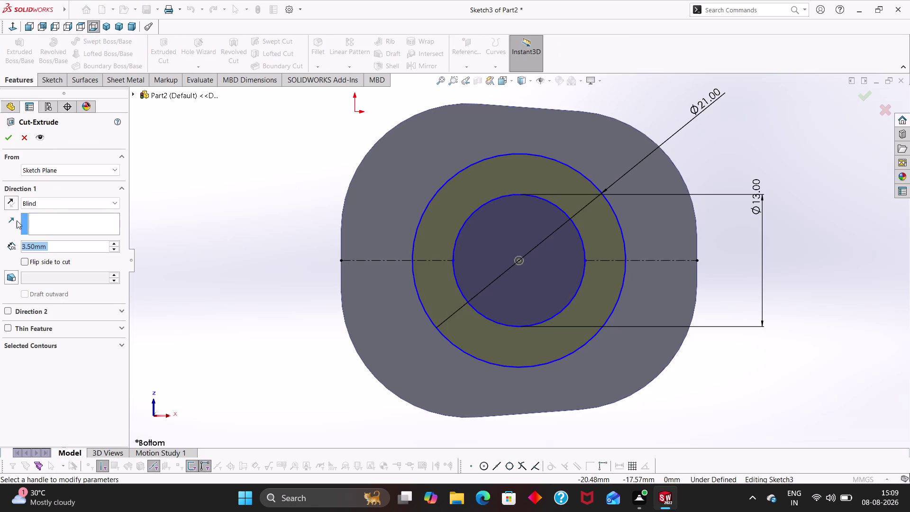
click(17, 262)
click(24, 260)
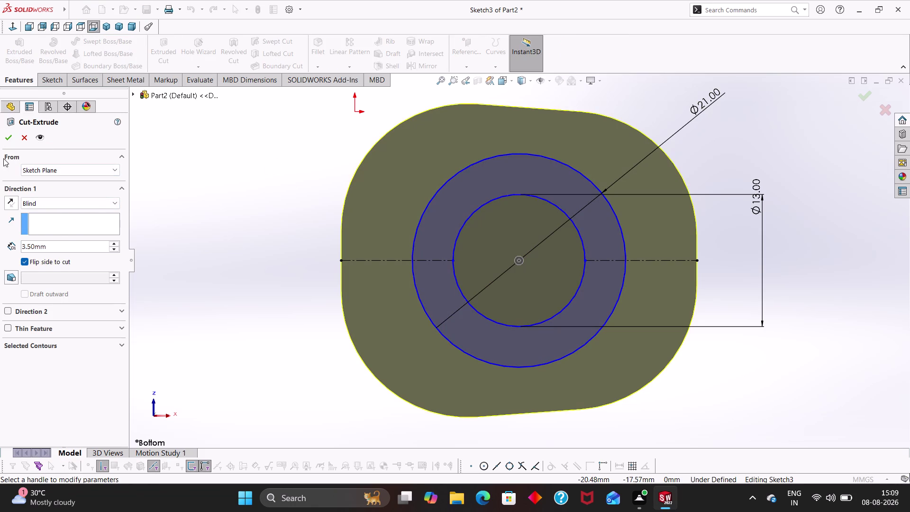
click(12, 136)
click(257, 312)
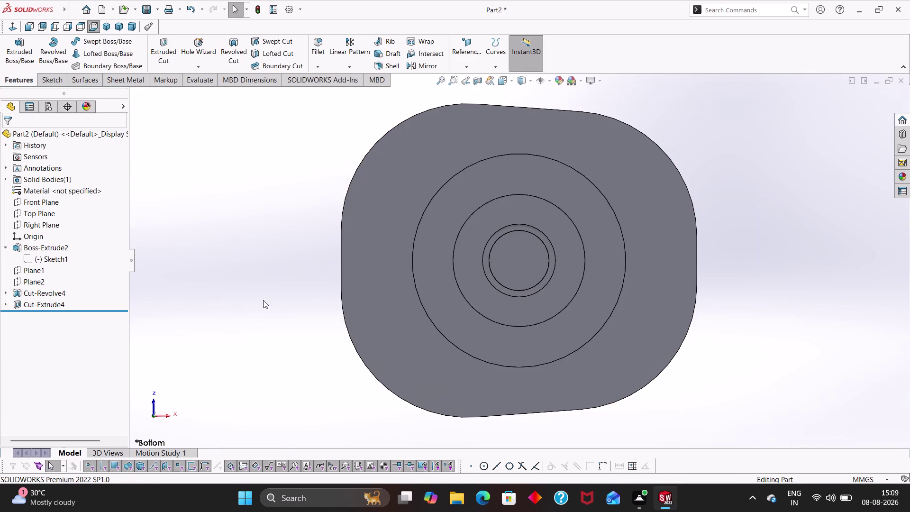
Inspect the new cut from several angles, then undo it back into Sketch3.
middle_drag(263, 300, 273, 406)
middle_drag(249, 302, 241, 341)
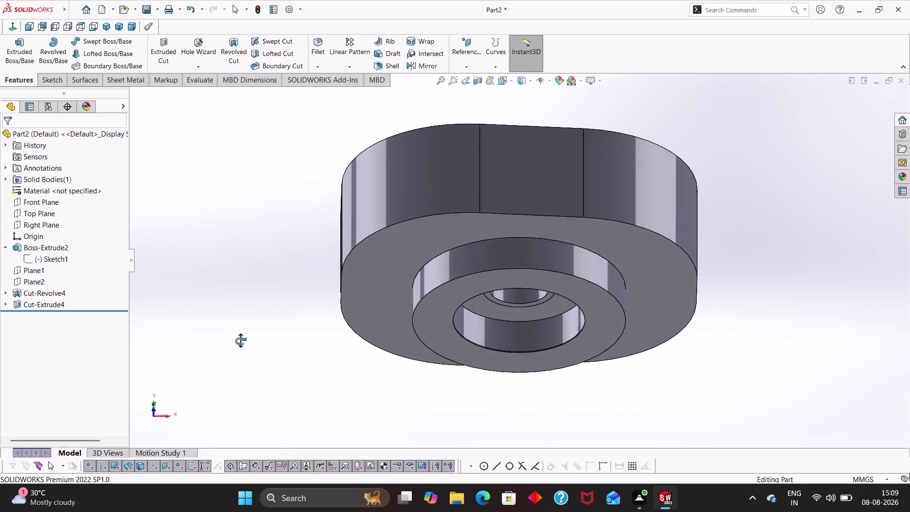
middle_drag(240, 341, 223, 254)
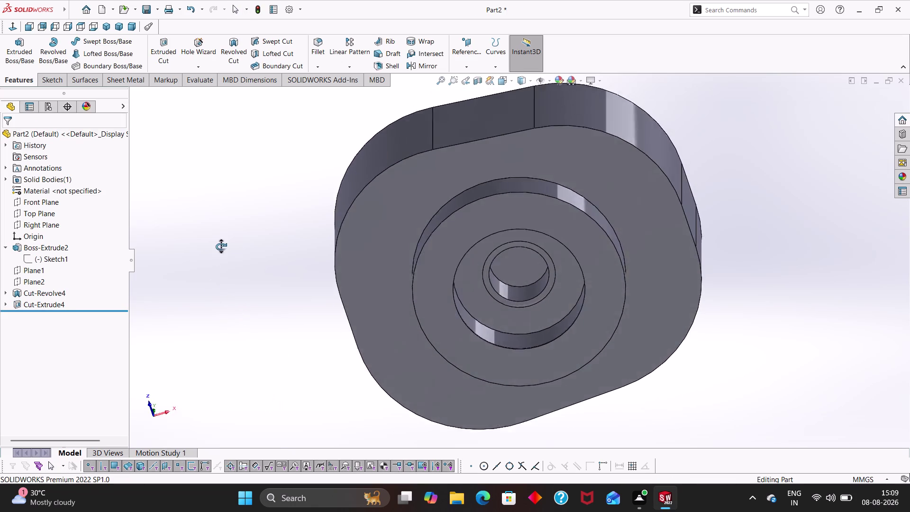
middle_drag(222, 254, 217, 311)
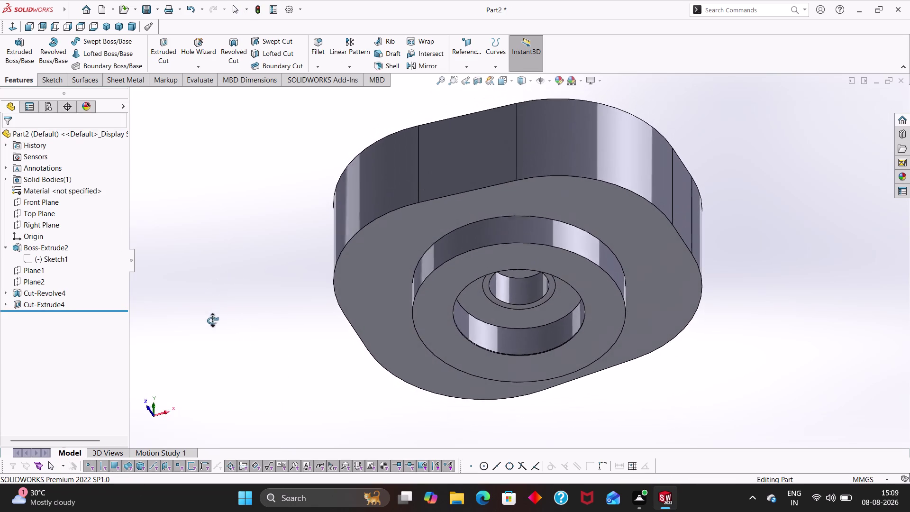
middle_drag(217, 311, 231, 282)
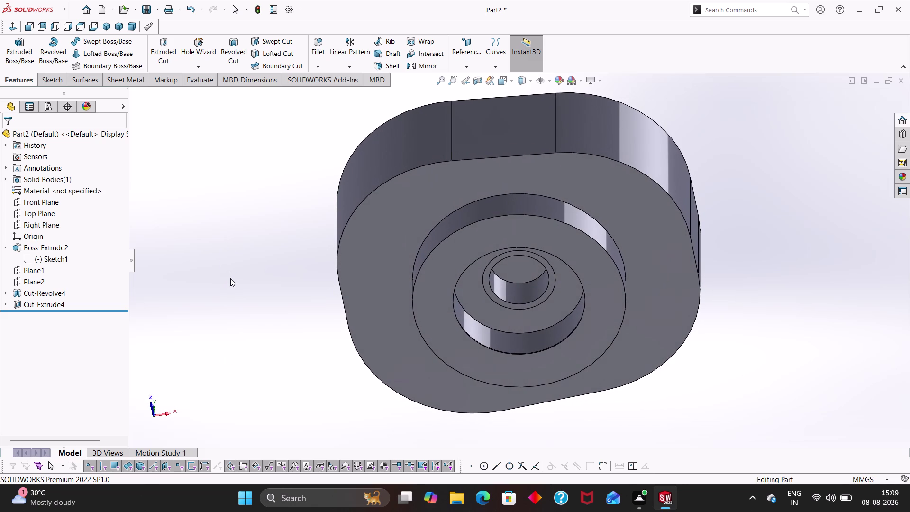
key(ctrl+z)
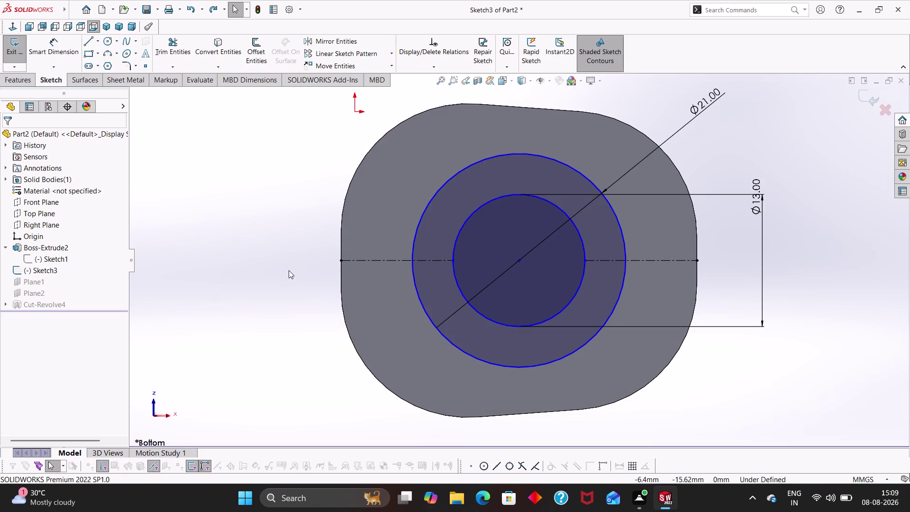
Leave Sketch3 so the part rebuilds without Cut-Extrude4.
key(ctrl+z)
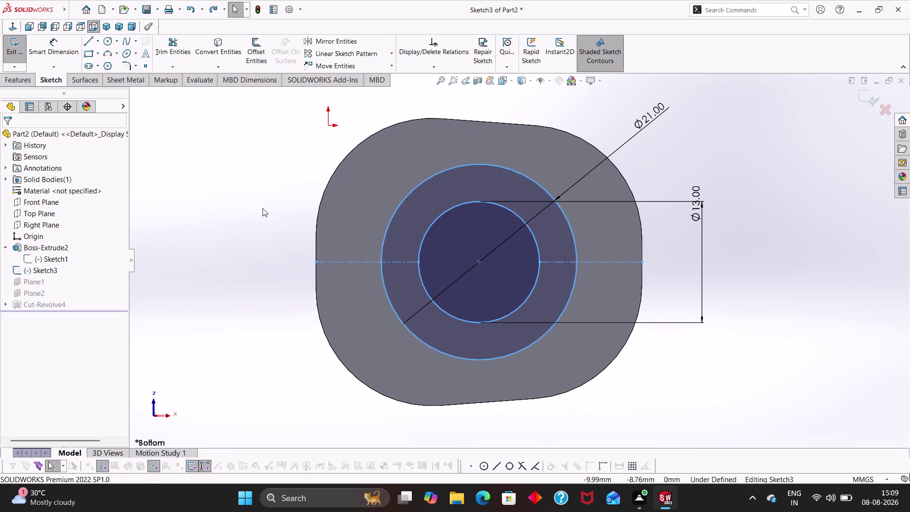
key(ctrl+z)
key(ctrl+z)
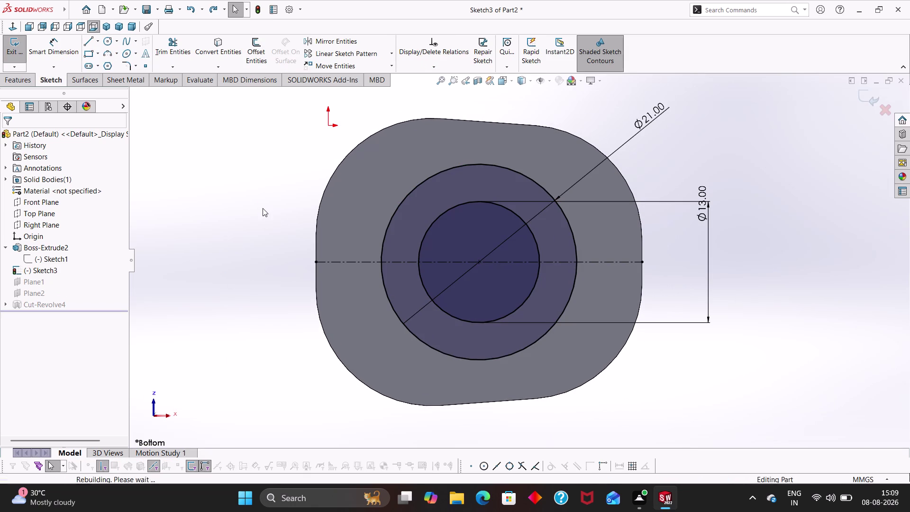
key(Escape)
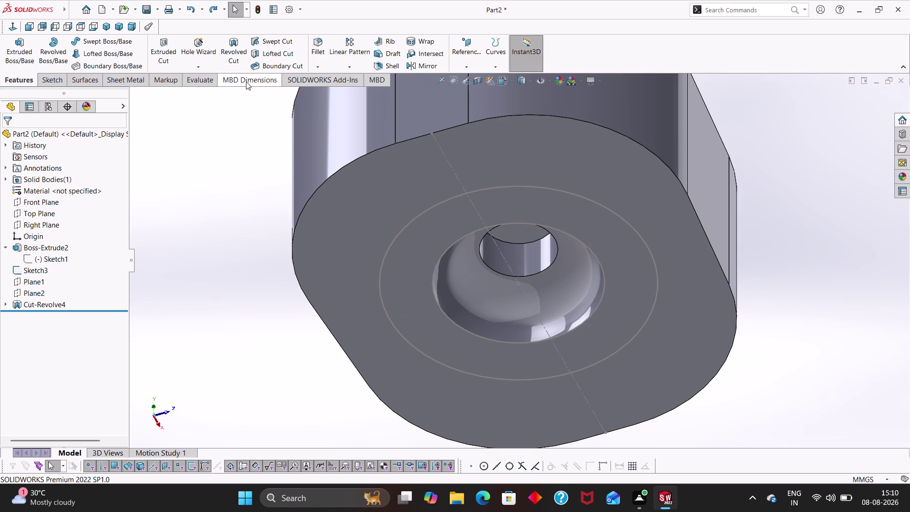
click(254, 6)
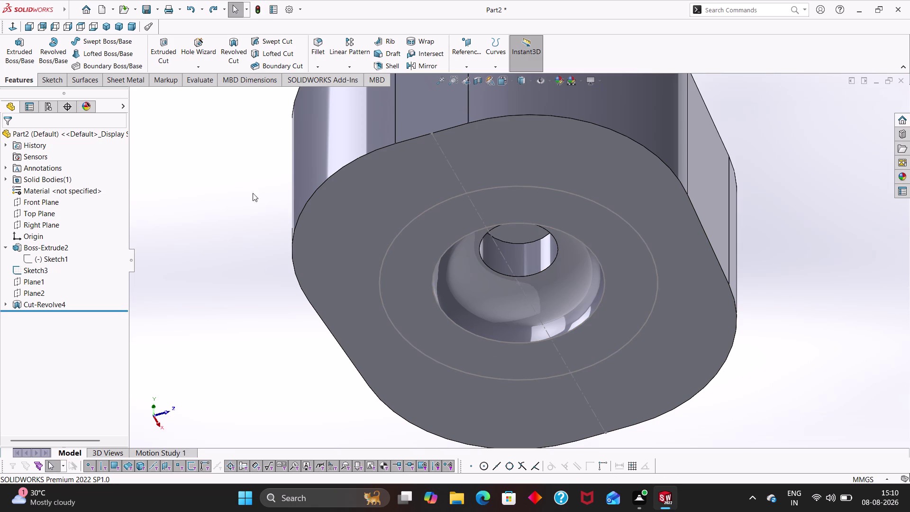
click(257, 8)
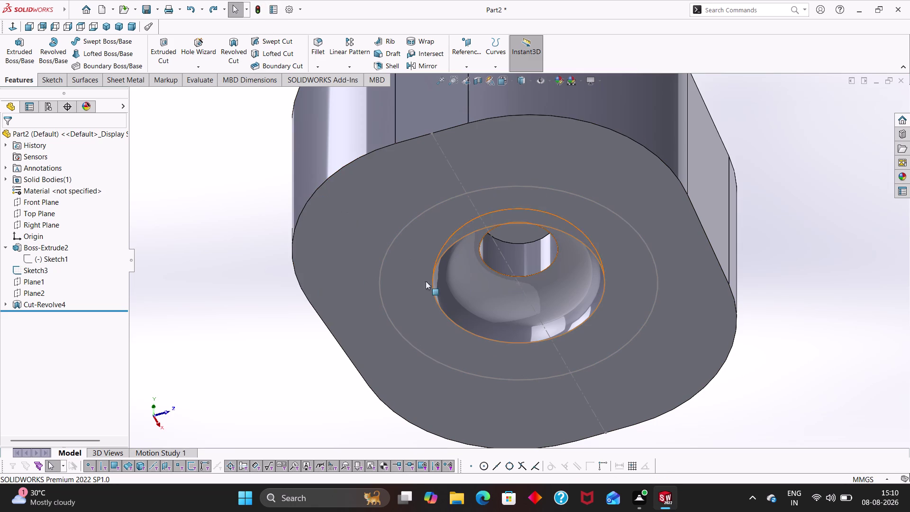
Check the Cut-Revolve4 counterbore, then select the bottom face of Boss-Extrude2.
middle_drag(260, 319, 244, 200)
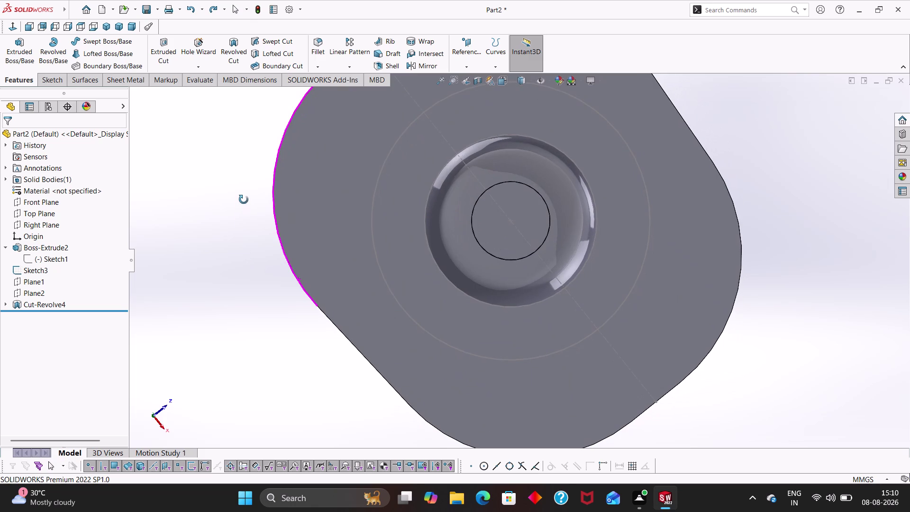
middle_drag(244, 199, 252, 270)
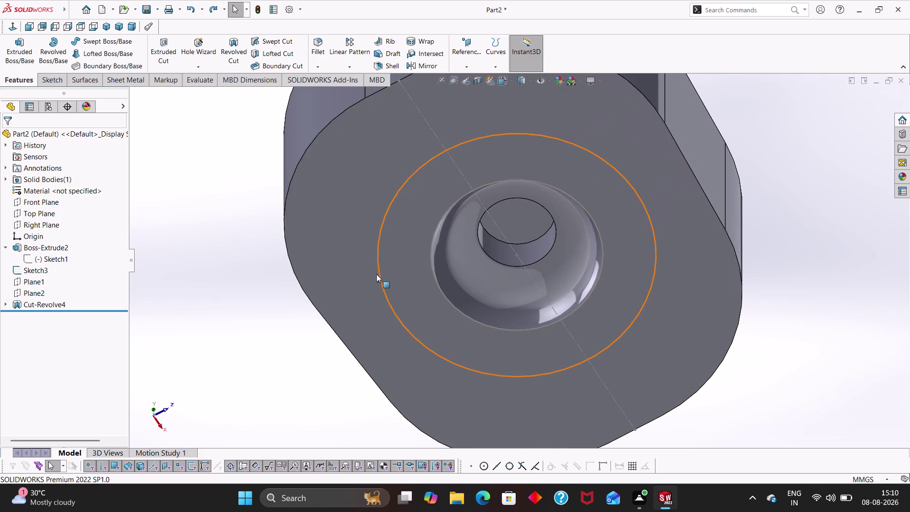
click(377, 274)
Create Sketch9 on the bottom face from converted Ø21 and Ø13 circles, then start an extruded cut.
click(417, 245)
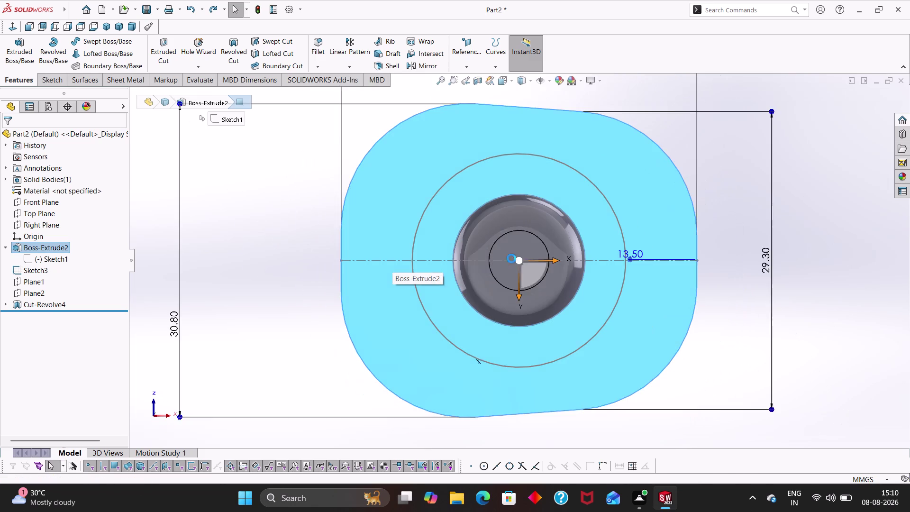
click(596, 189)
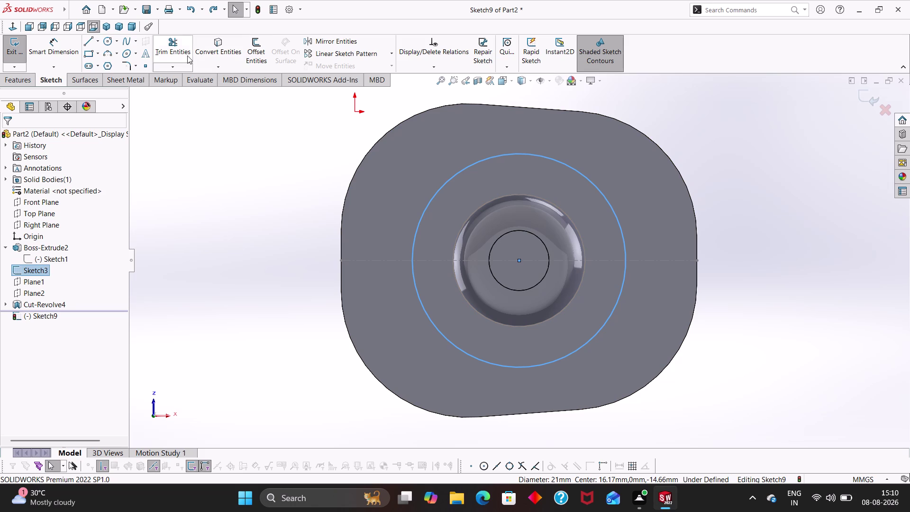
click(229, 49)
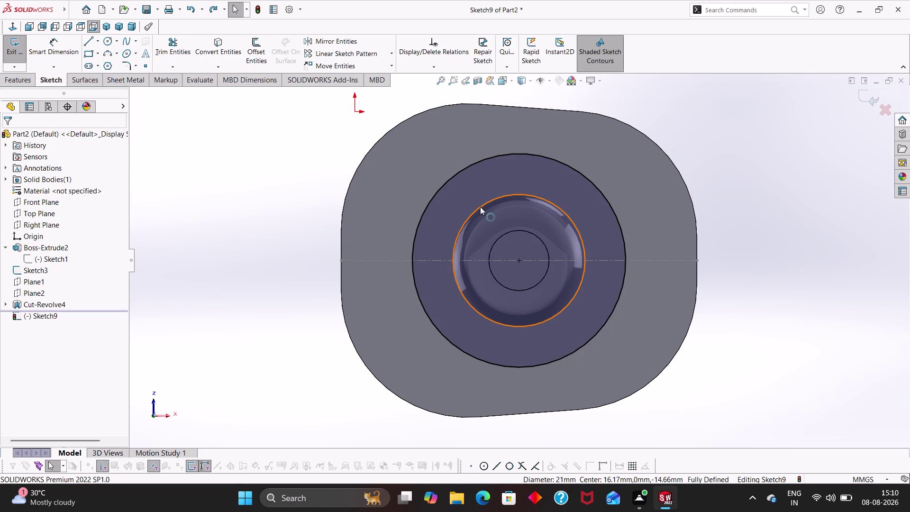
click(480, 206)
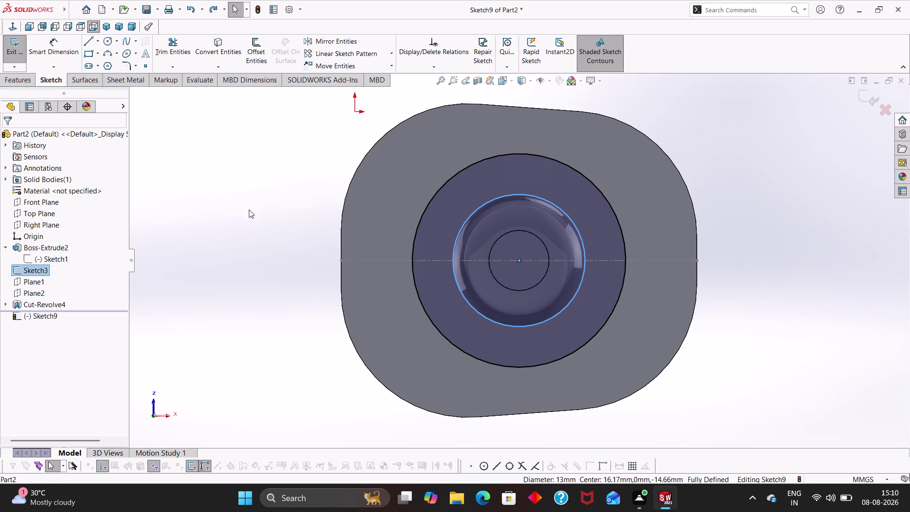
click(220, 47)
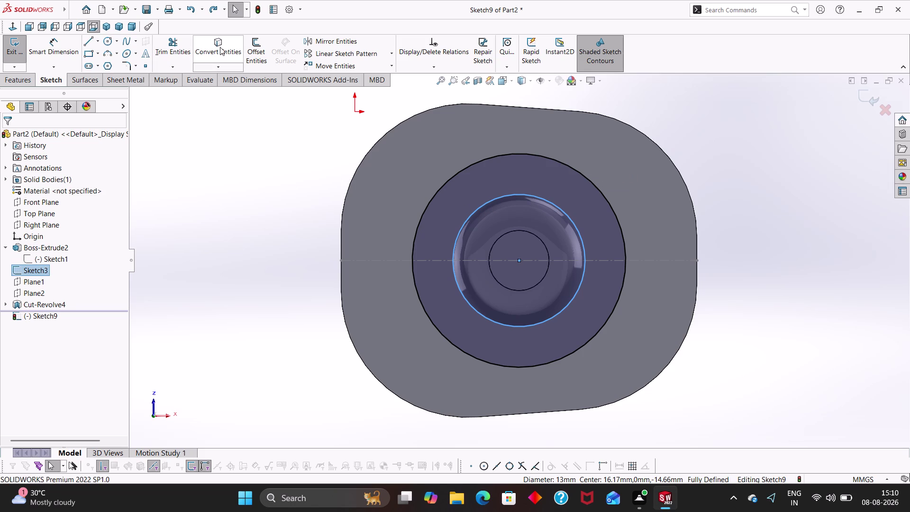
key(Escape)
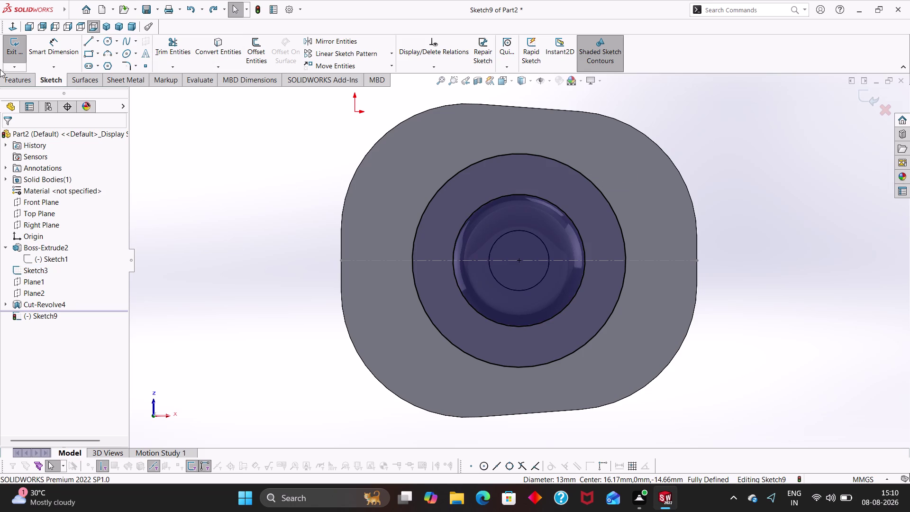
click(20, 73)
click(172, 44)
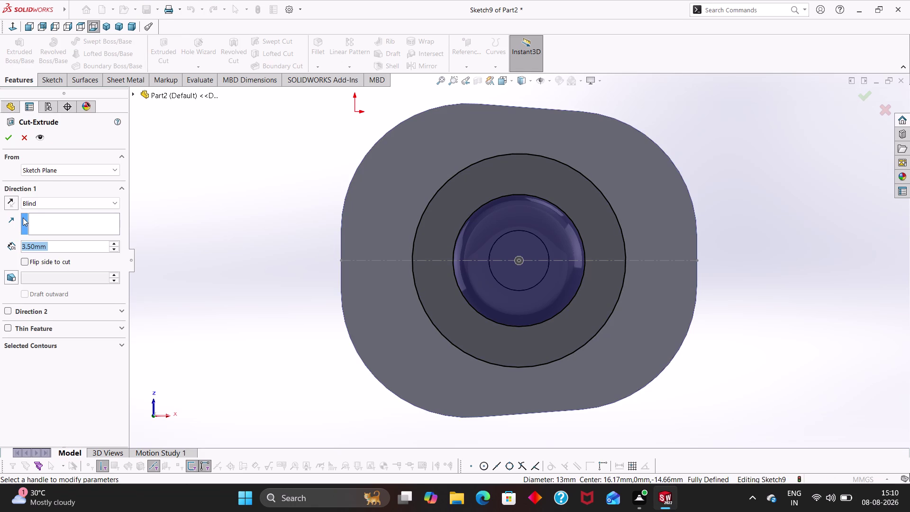
Confirm the 3.5 mm cut with Flip side to cut enabled.
click(24, 260)
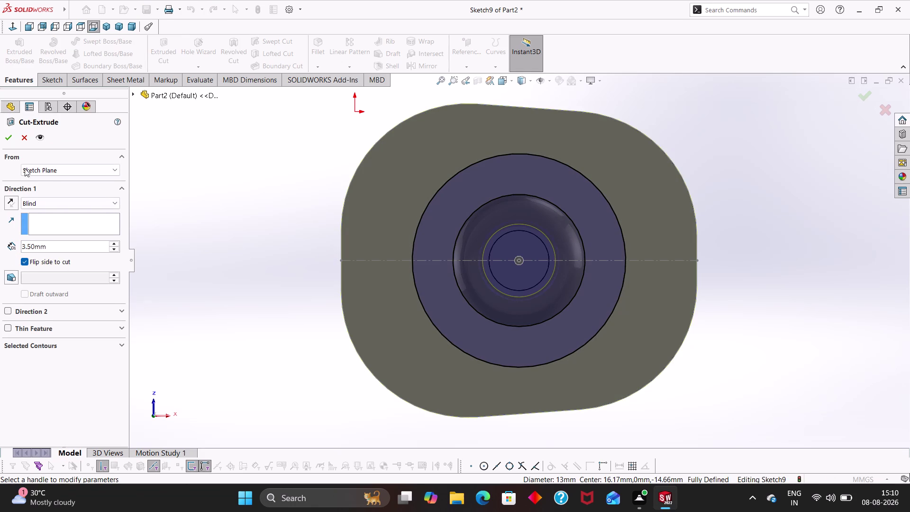
click(7, 135)
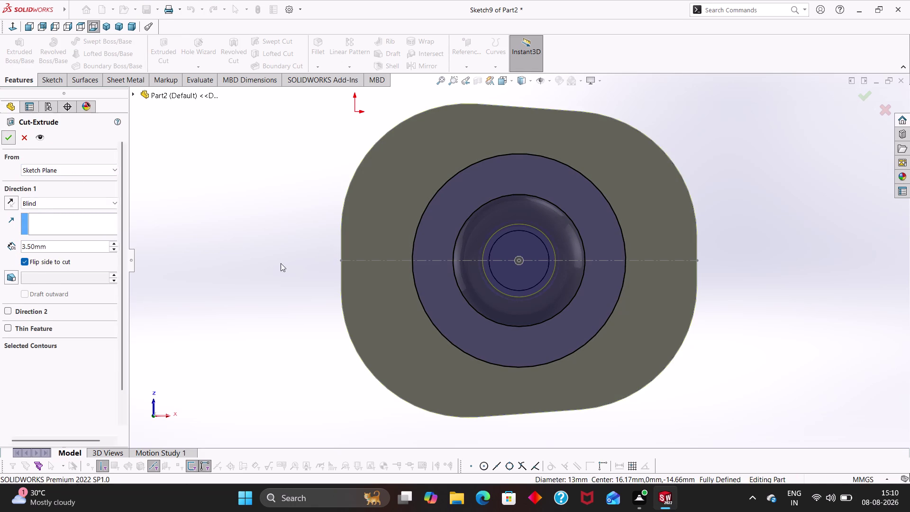
middle_drag(304, 274, 293, 173)
click(289, 252)
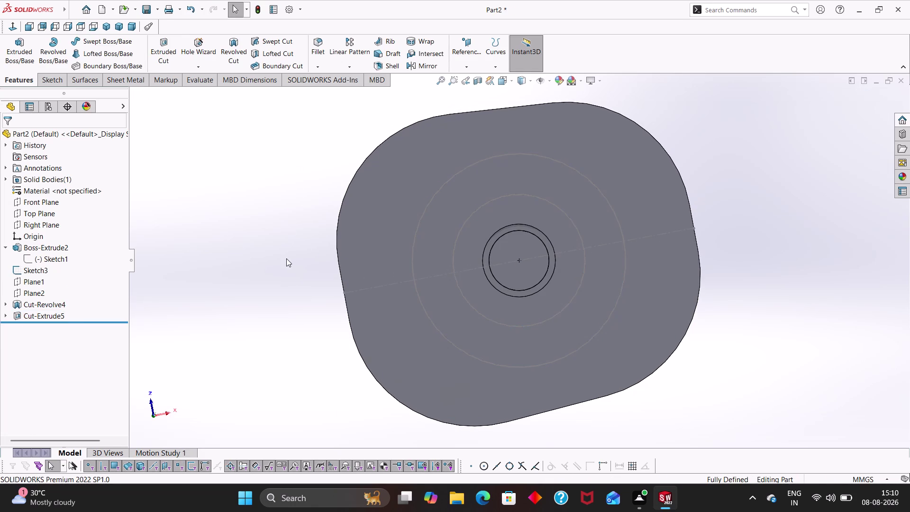
Inspect the Cut-Extrude5 recess, then undo it back into Sketch9.
middle_drag(277, 272, 289, 315)
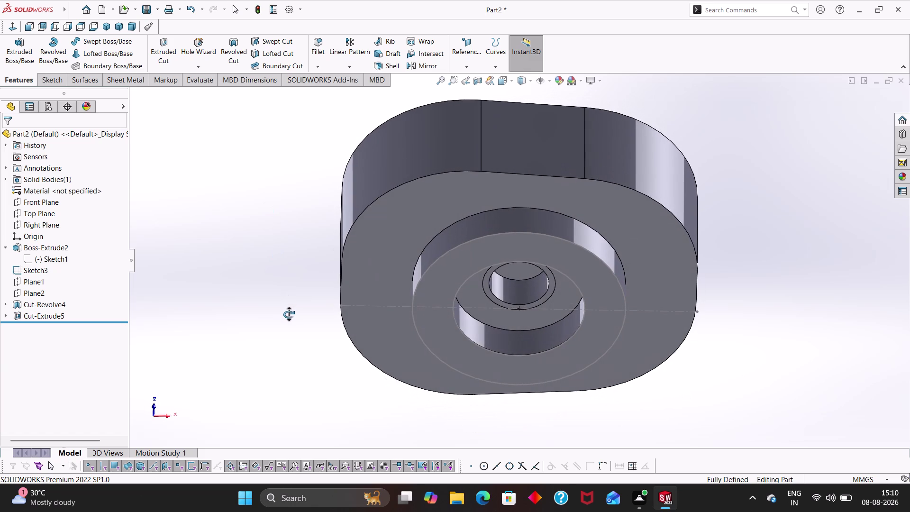
middle_drag(288, 314, 284, 309)
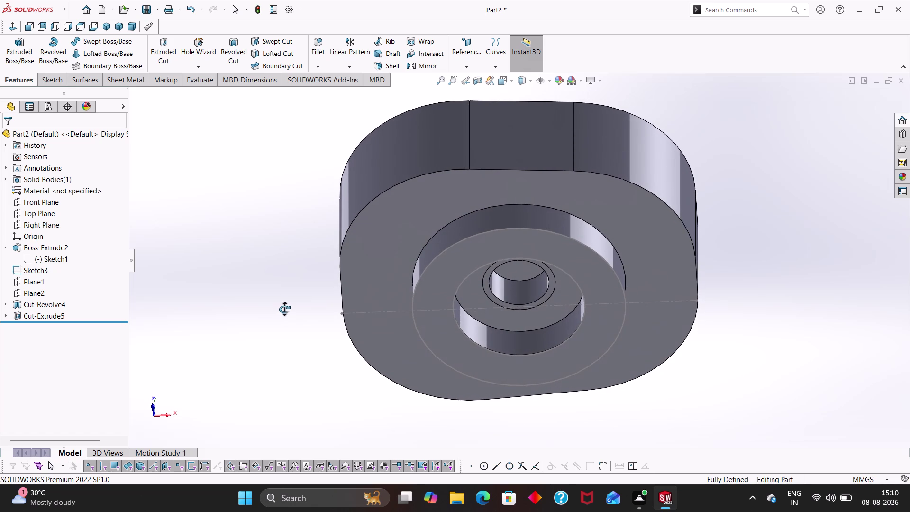
middle_drag(284, 309, 287, 313)
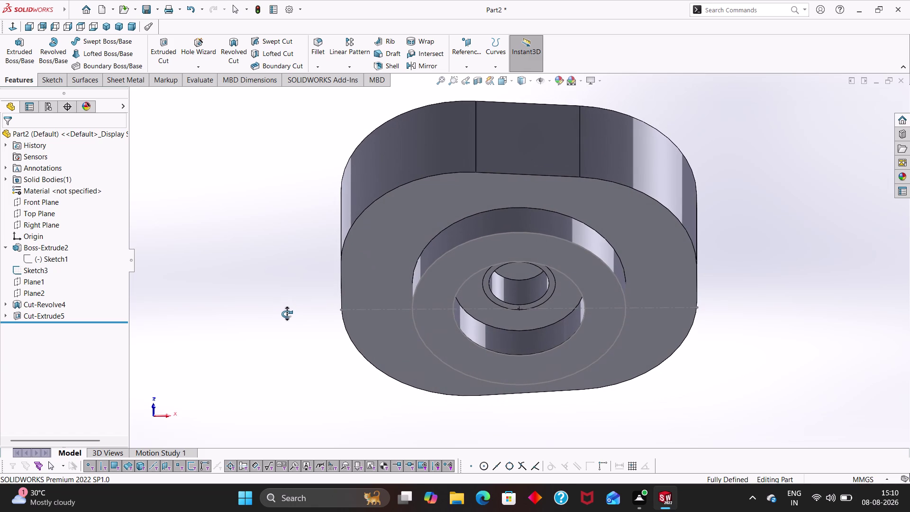
middle_drag(287, 314, 267, 330)
key(ctrl+z)
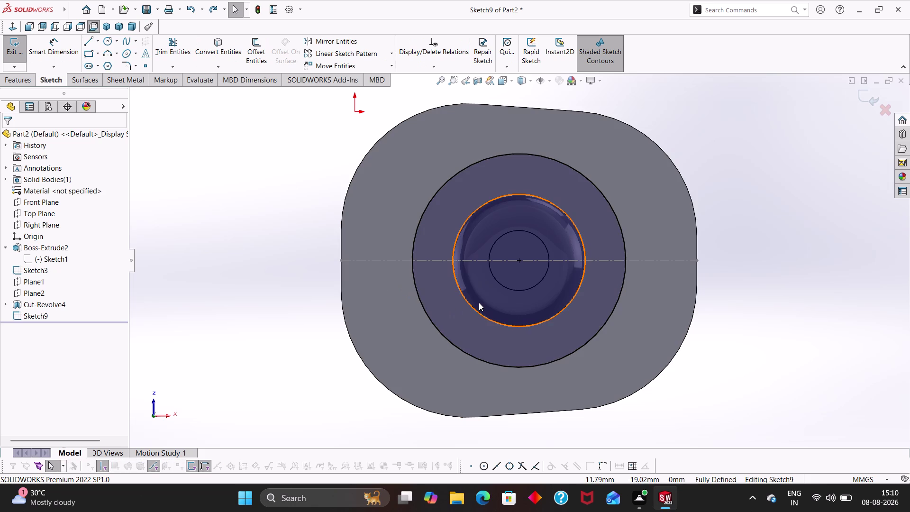
Remove the 13 mm circle from Sketch9 and preview an extruded cut.
click(481, 310)
key(Delete)
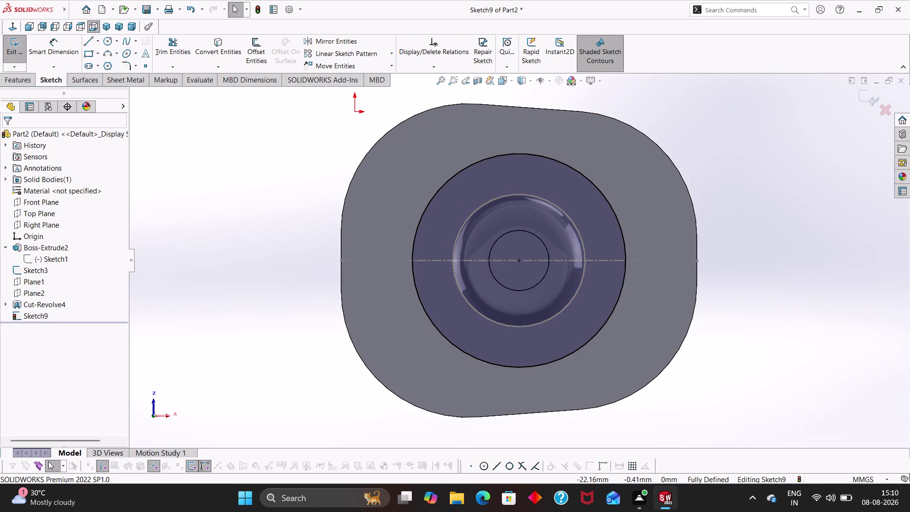
click(31, 79)
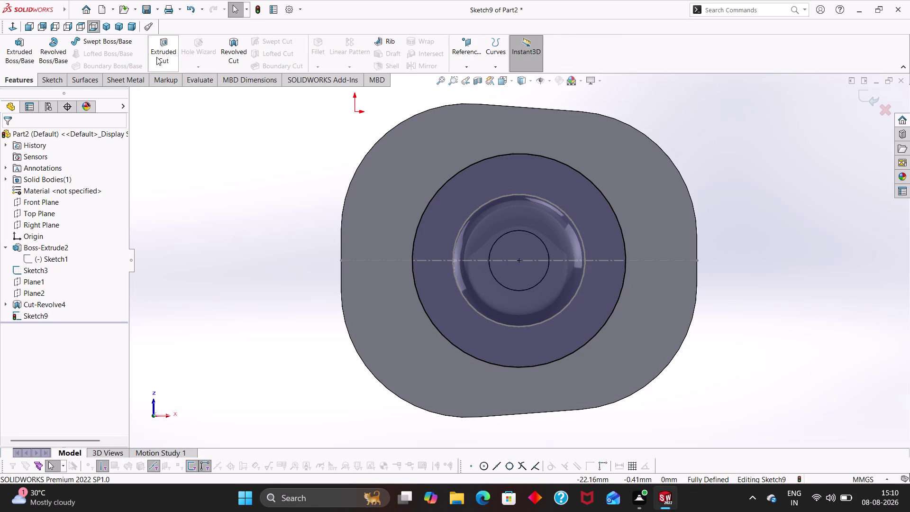
click(165, 51)
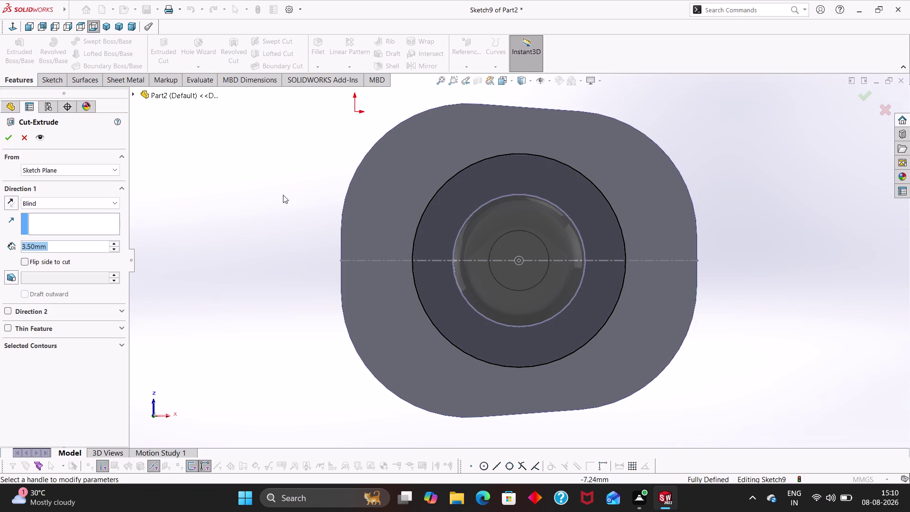
middle_drag(295, 179, 286, 302)
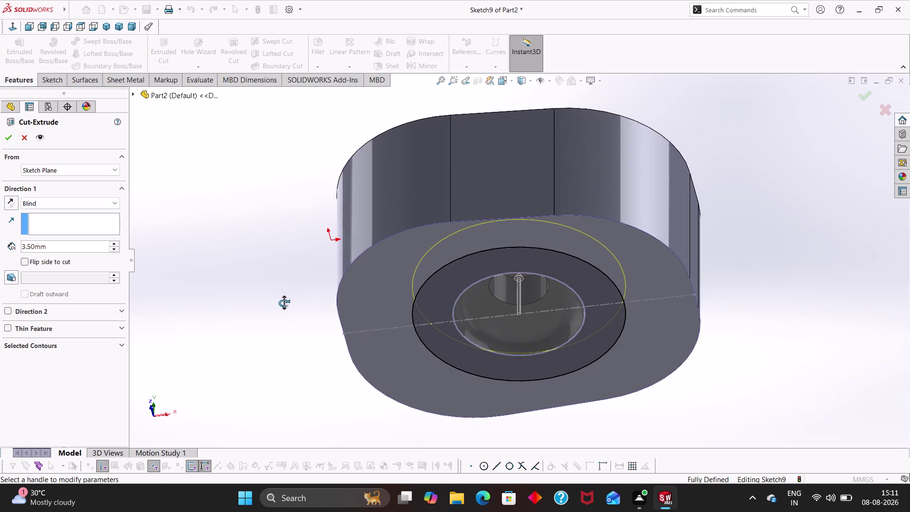
middle_drag(285, 302, 286, 299)
scroll(up, 3)
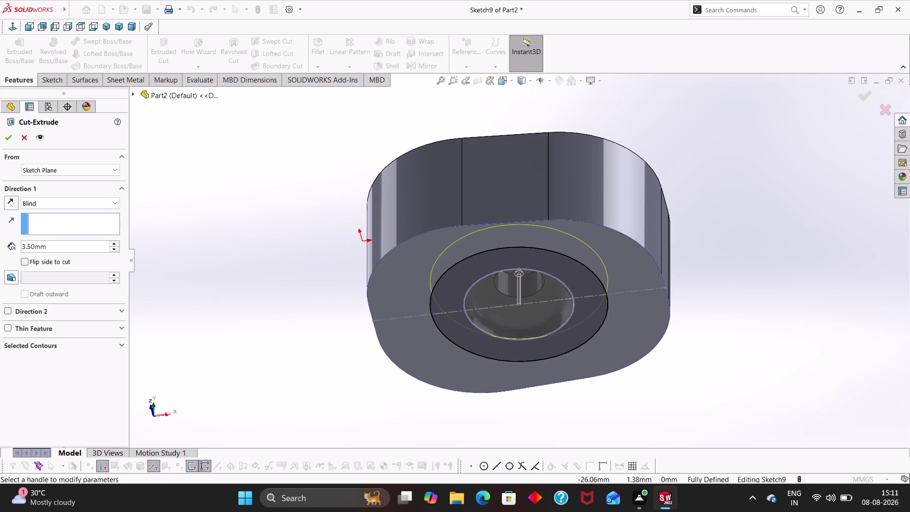
Create Cut-Extrude6, a flipped 3.50 mm rim cut from Sketch9.
click(26, 261)
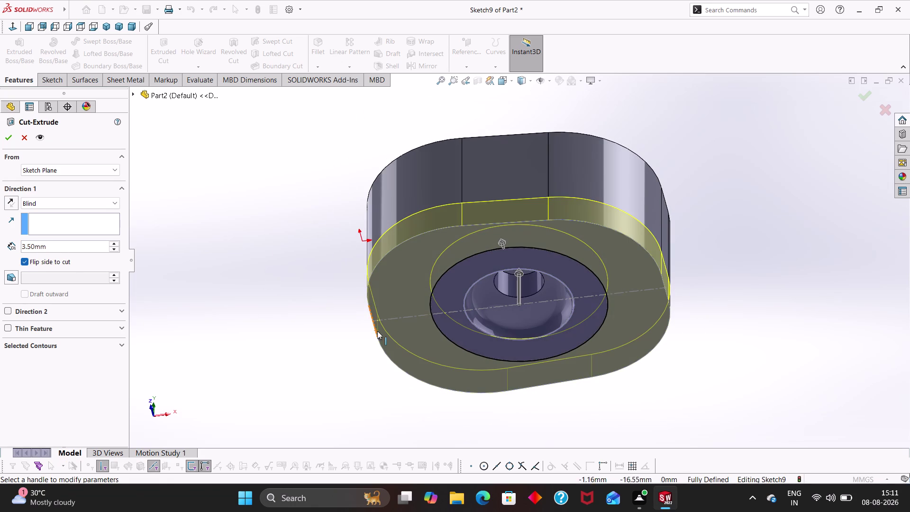
middle_drag(350, 343, 347, 336)
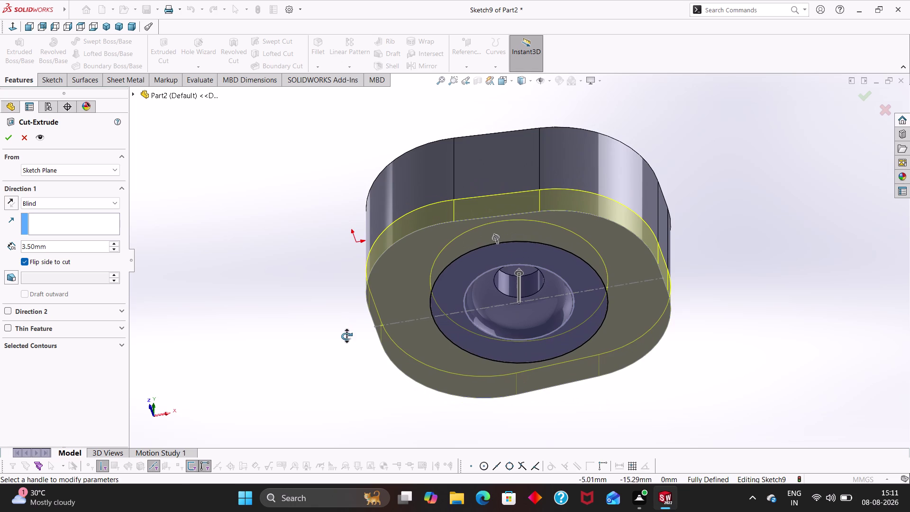
middle_drag(347, 337, 346, 336)
drag(60, 248, 0, 246)
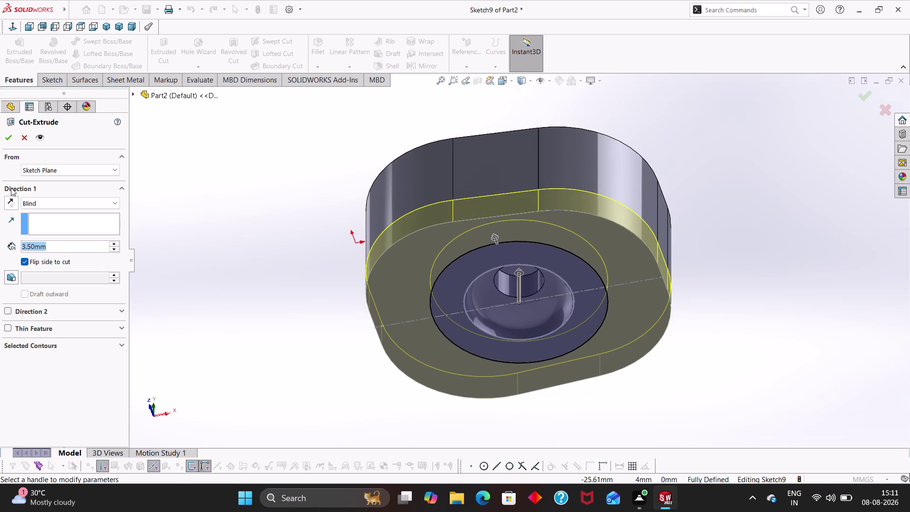
click(9, 135)
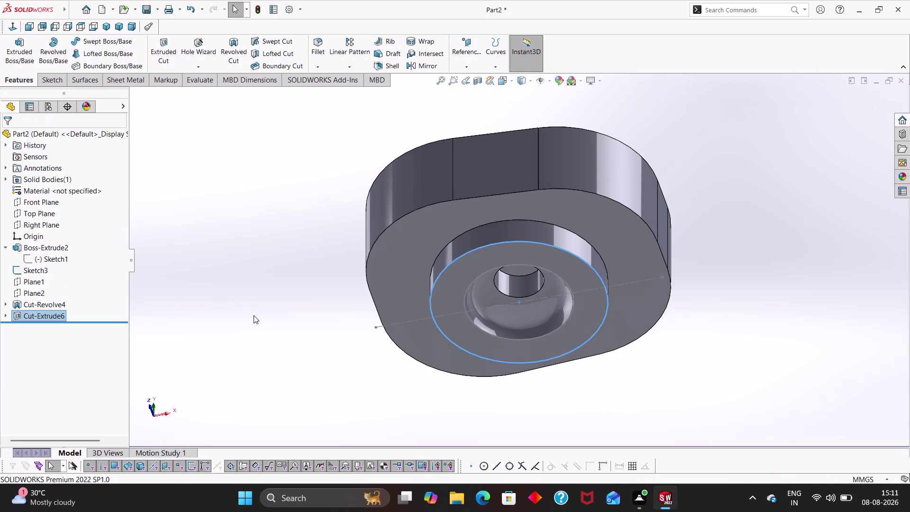
click(261, 321)
Inspect the finished cut, then delete Sketch3 from the part.
middle_drag(302, 342, 473, 316)
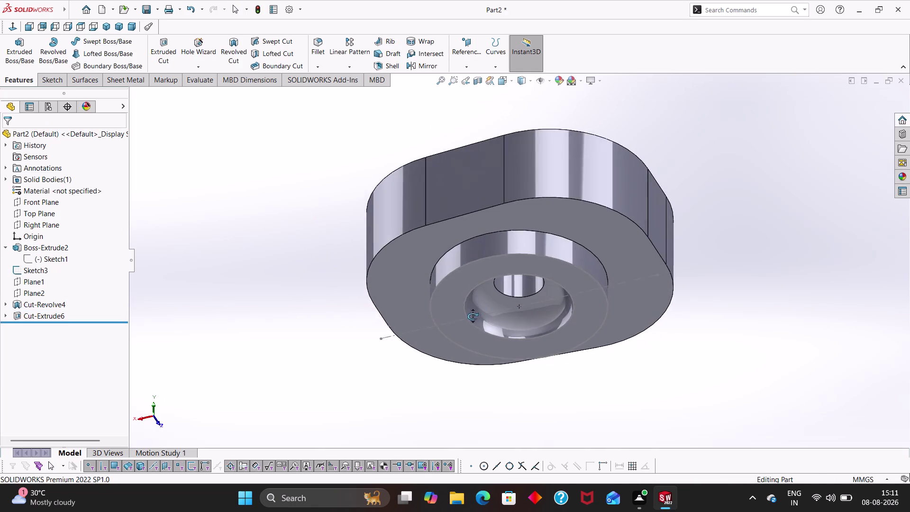
middle_drag(473, 317, 478, 319)
click(504, 310)
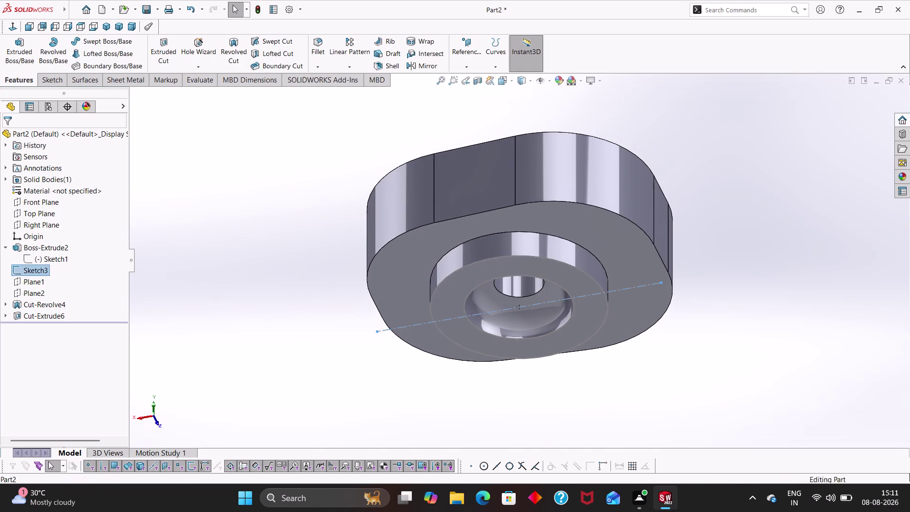
key(Delete)
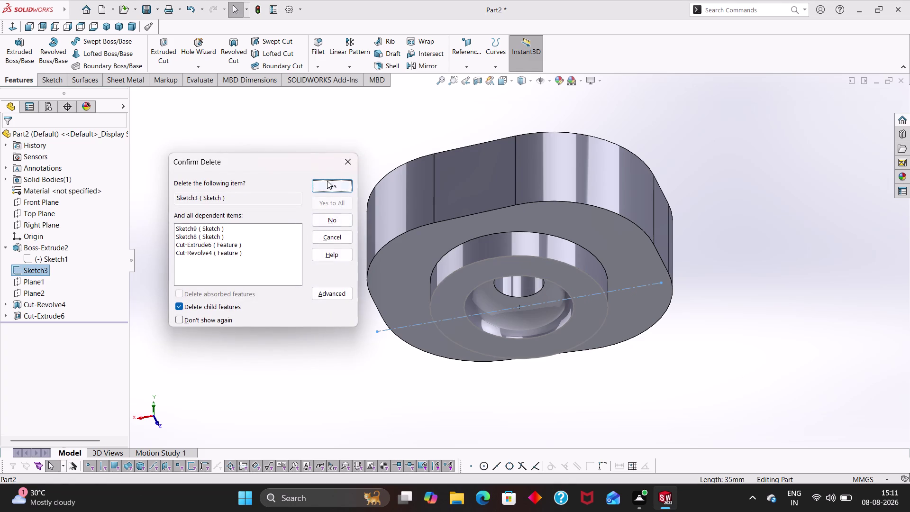
Confirm deleting Sketch3, then undo it to restore Sketch3 and both cuts.
click(327, 180)
key(ctrl+z)
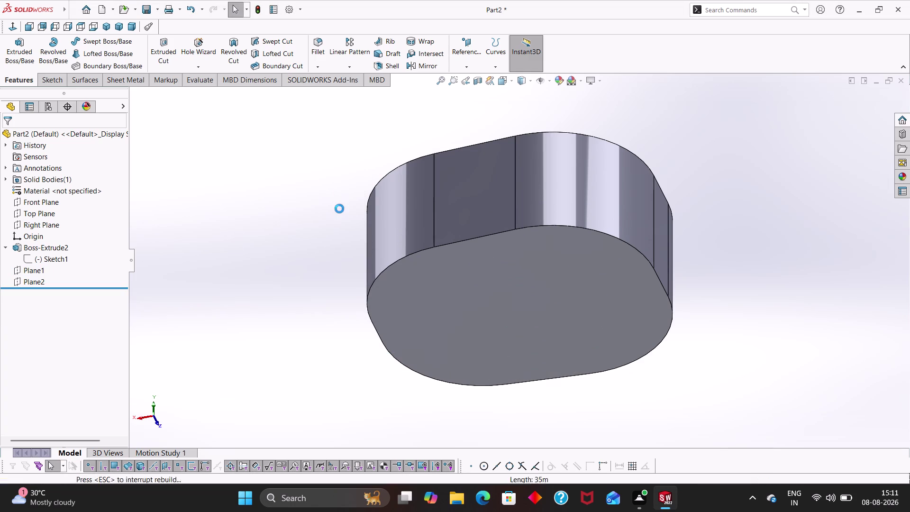
click(421, 324)
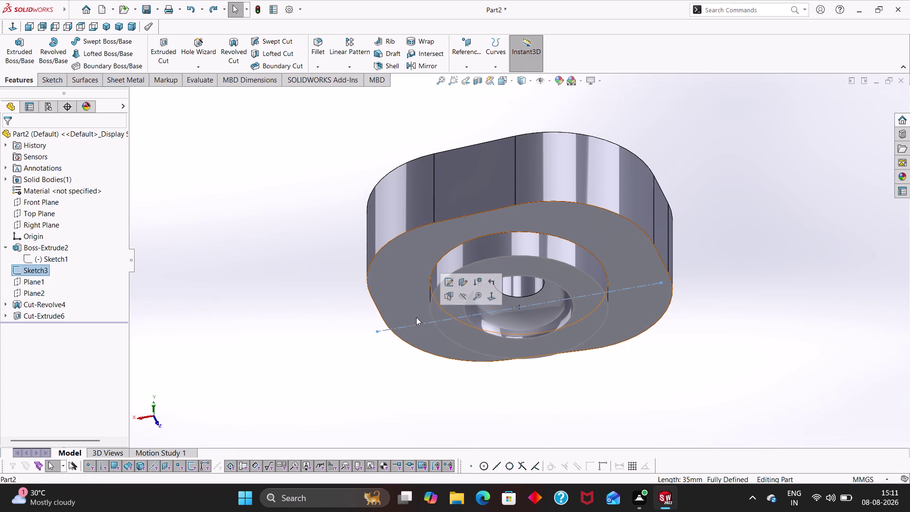
click(467, 296)
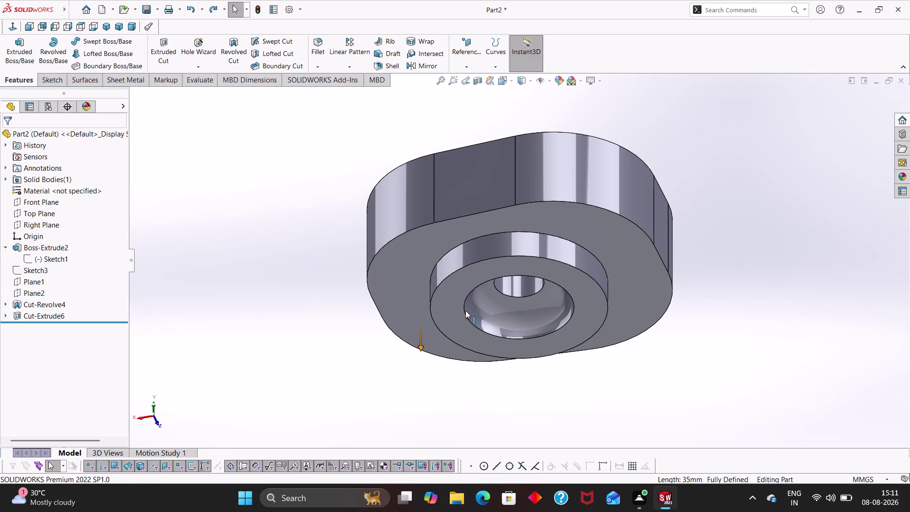
Clear all selections and bring up the bottom face's context menu.
key(Escape)
key(Escape)
key(Escape)
key(Escape)
key(Escape)
key(Escape)
key(Escape)
key(Escape)
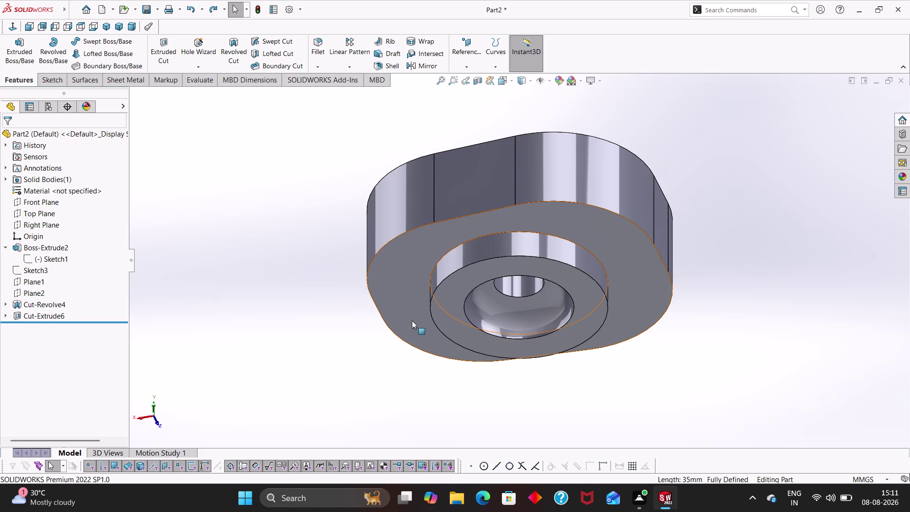
key(Escape)
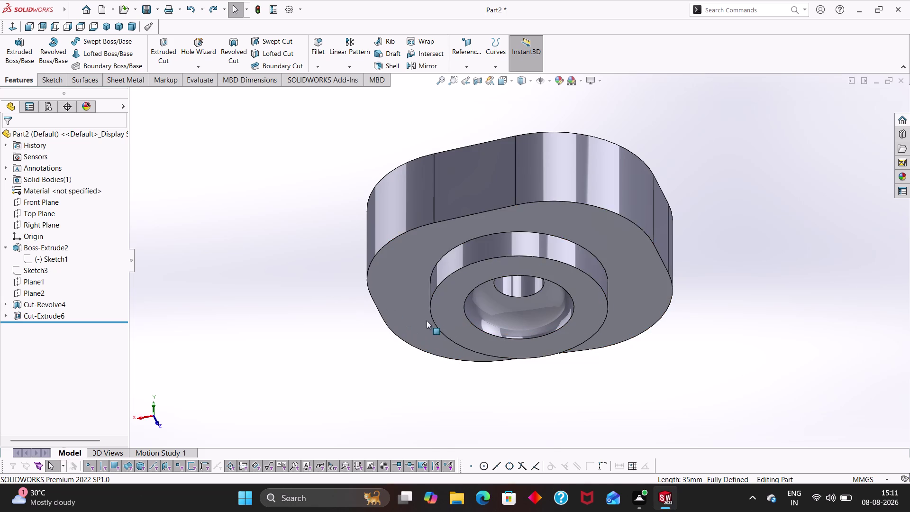
right_click(424, 317)
In new Sketch10, offset the bottom outer edge 2.00 mm inward with Reverse checked.
click(444, 278)
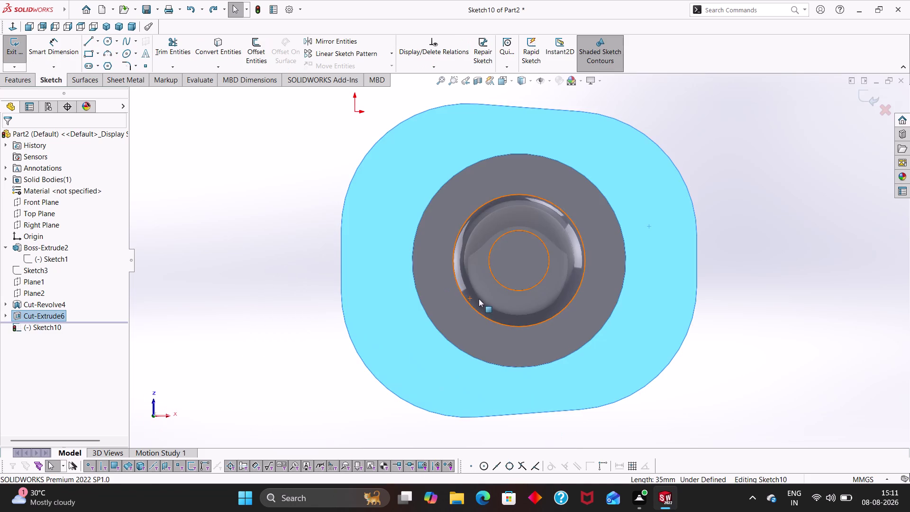
scroll(up, 3)
click(248, 48)
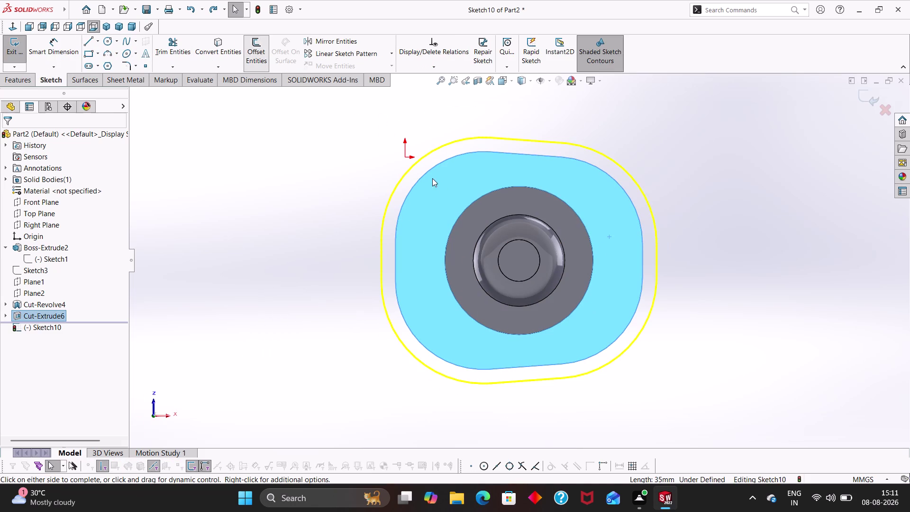
click(26, 197)
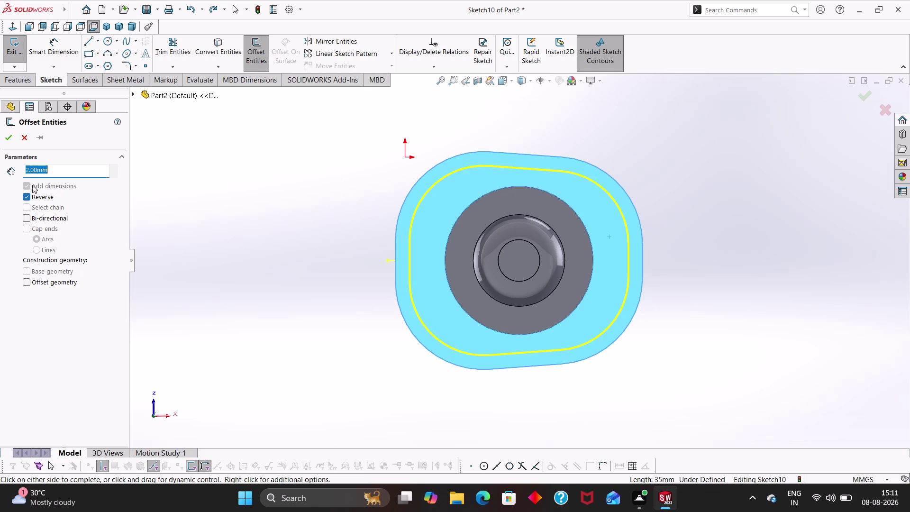
click(9, 139)
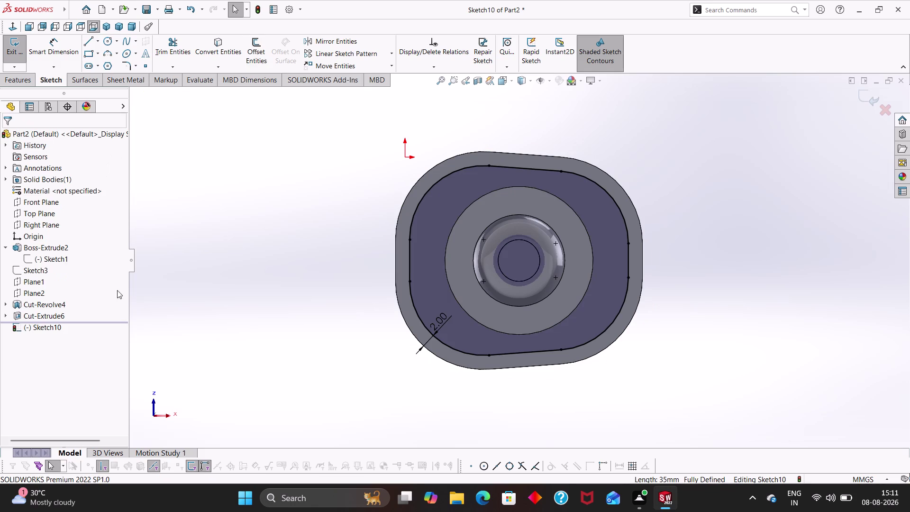
click(23, 79)
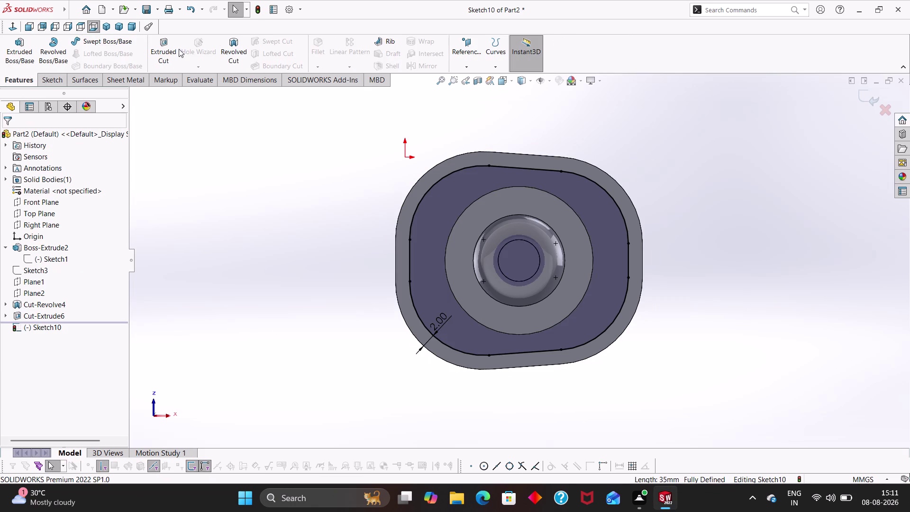
Cut 3.5 mm Blind outside Sketch10's outline with Flip side to cut, creating Cut-Extrude7.
click(166, 49)
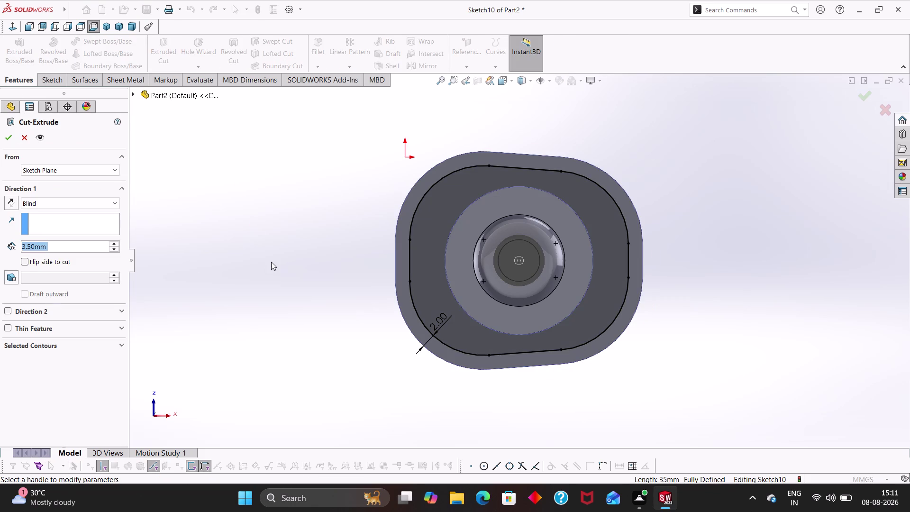
click(24, 263)
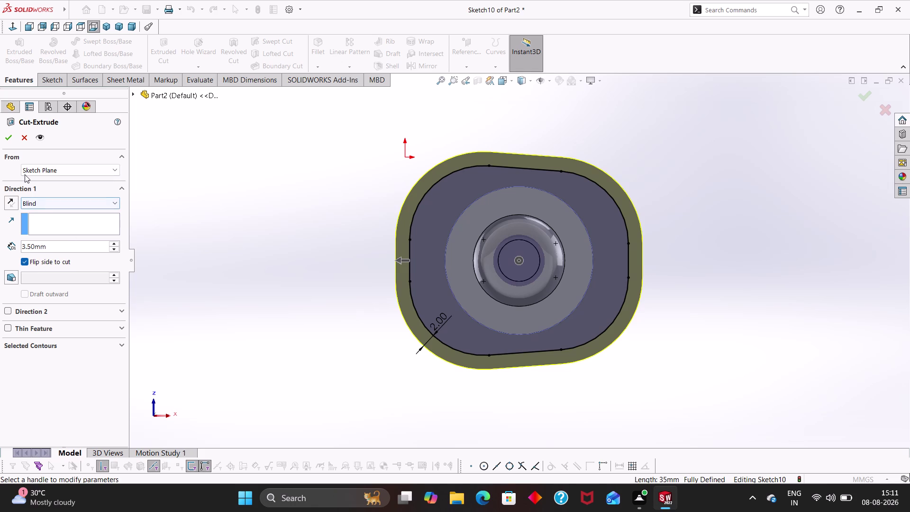
drag(52, 250, 0, 245)
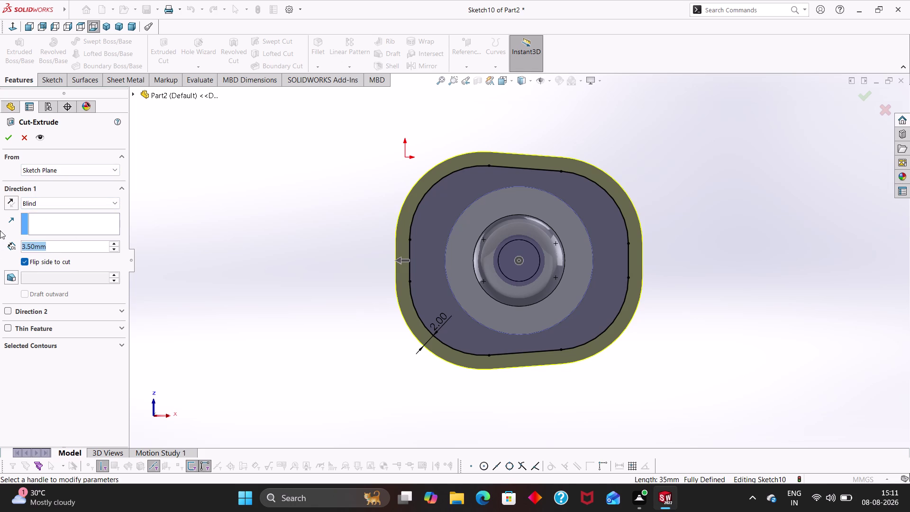
key(0)
key(period)
key(5)
key(Return)
click(9, 132)
click(261, 247)
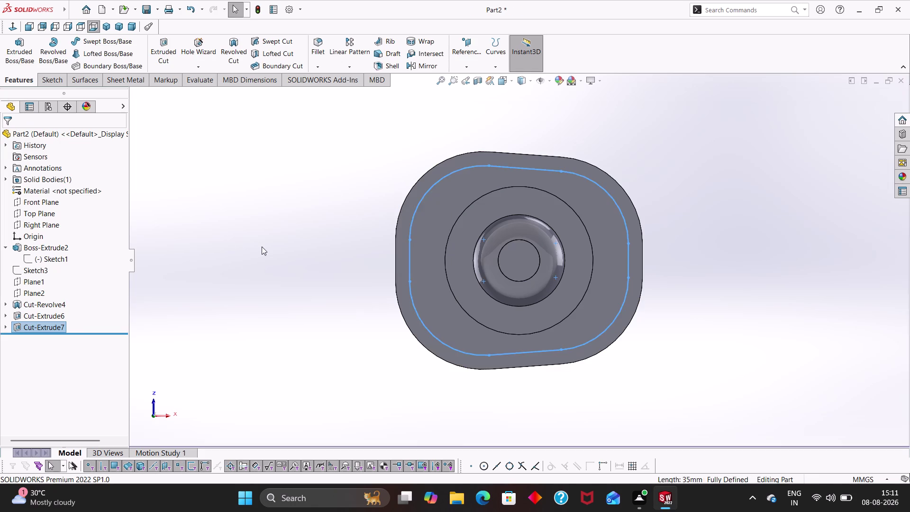
middle_drag(307, 272, 321, 262)
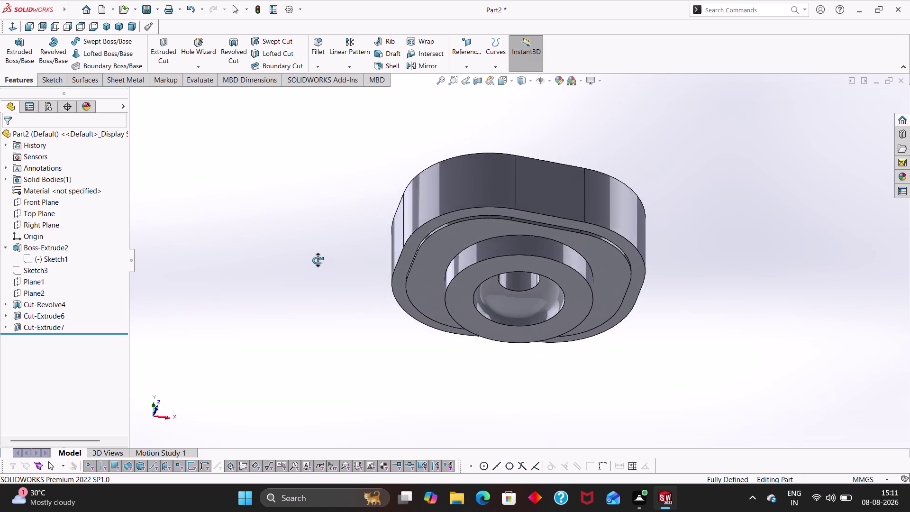
middle_drag(321, 262, 307, 267)
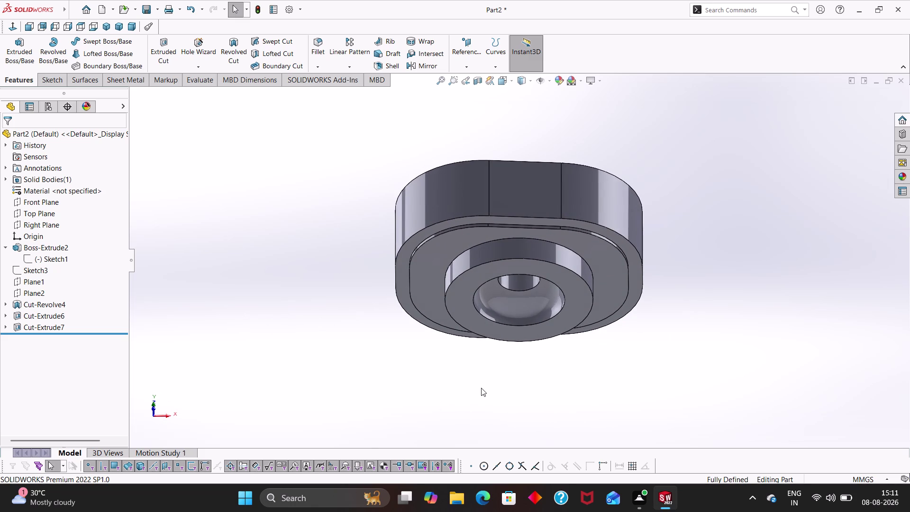
middle_drag(482, 388, 469, 331)
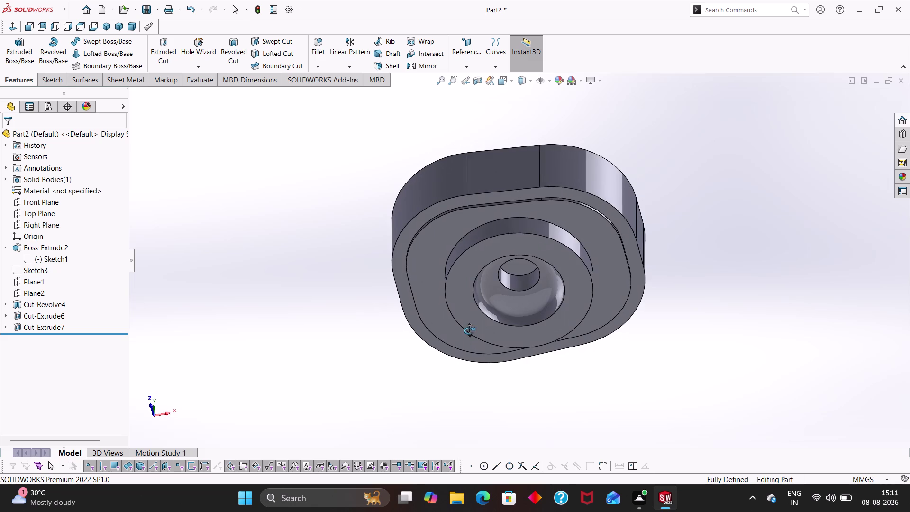
middle_drag(469, 331, 468, 330)
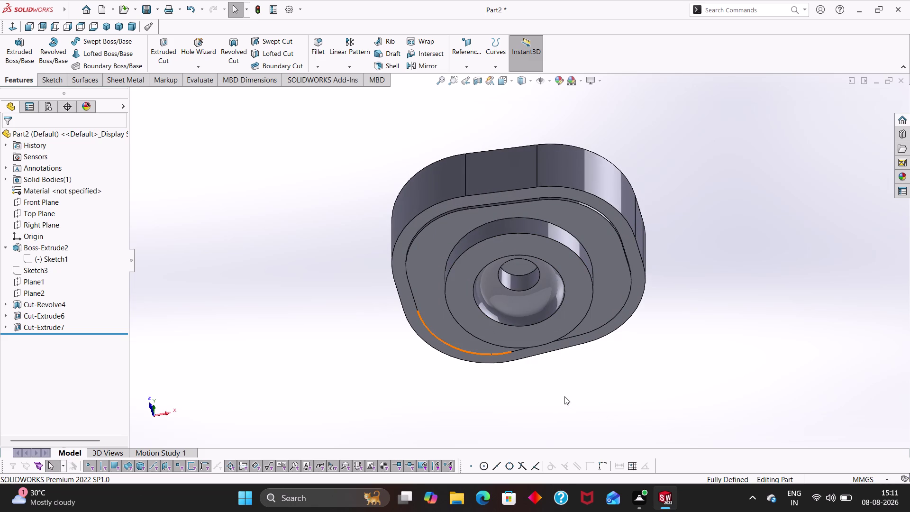